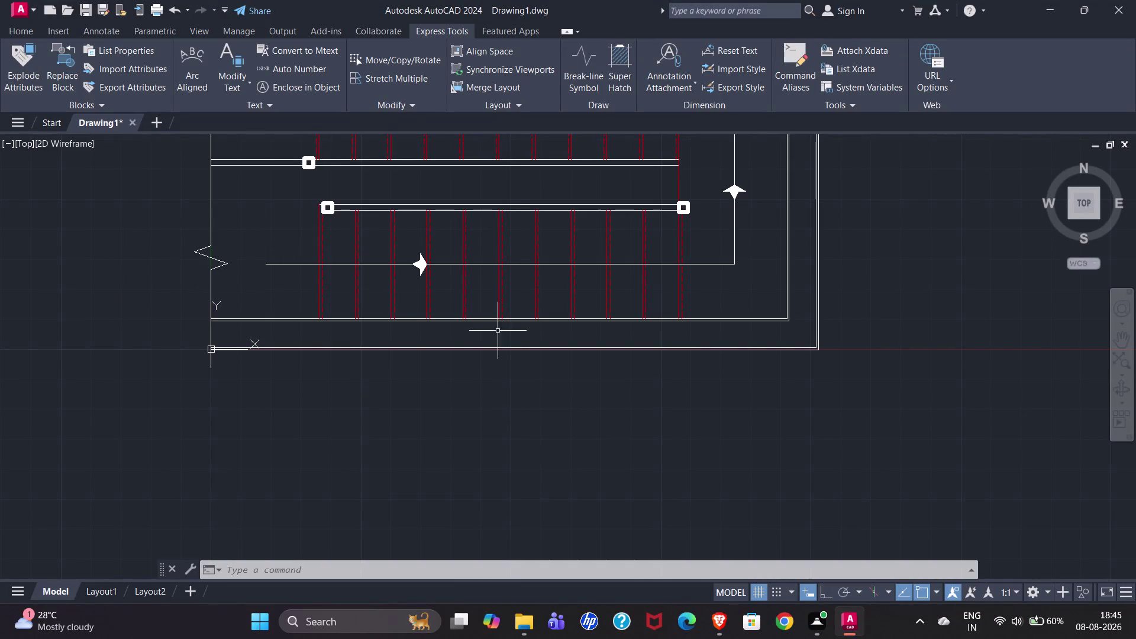
Fit the whole staircase plan in view on the Home tab and start a hatch.
scroll(down, 3)
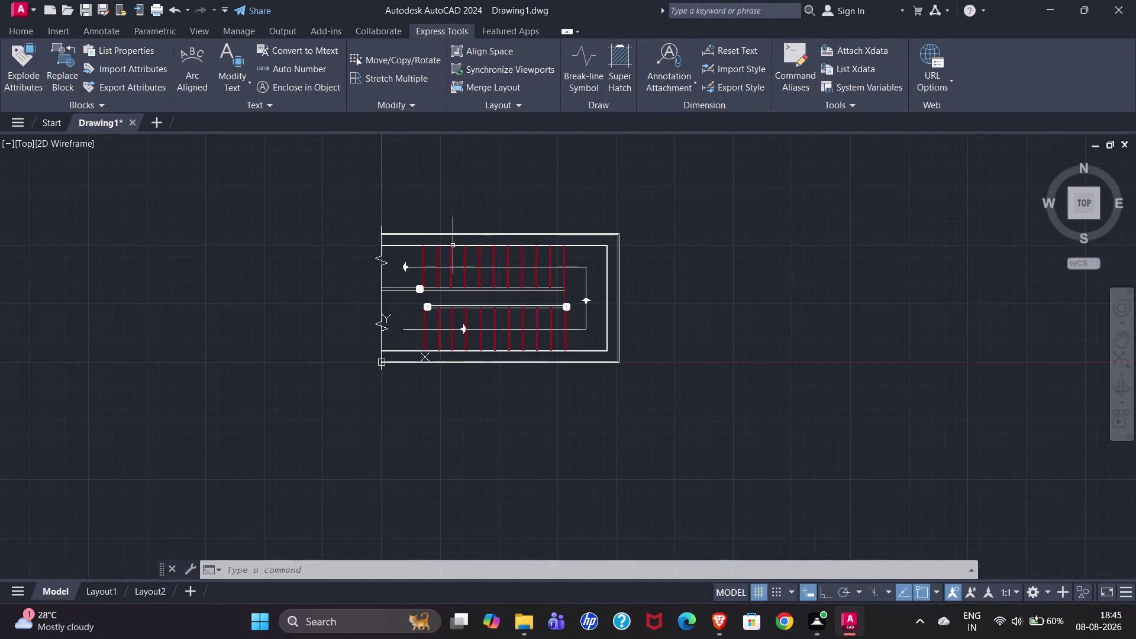
scroll(up, 3)
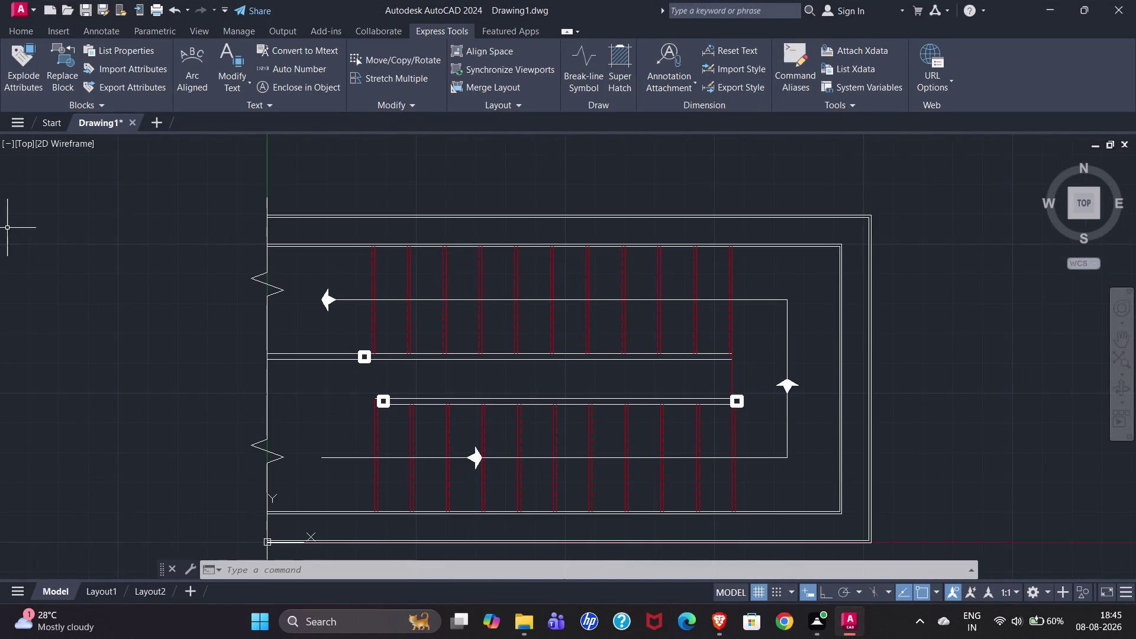
click(21, 34)
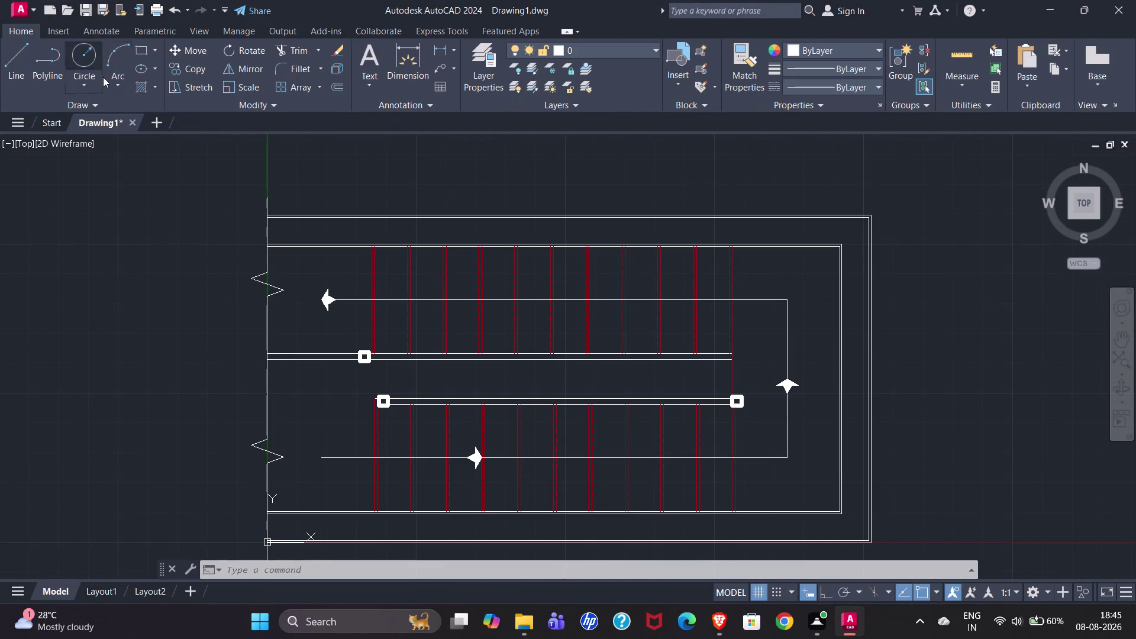
click(145, 88)
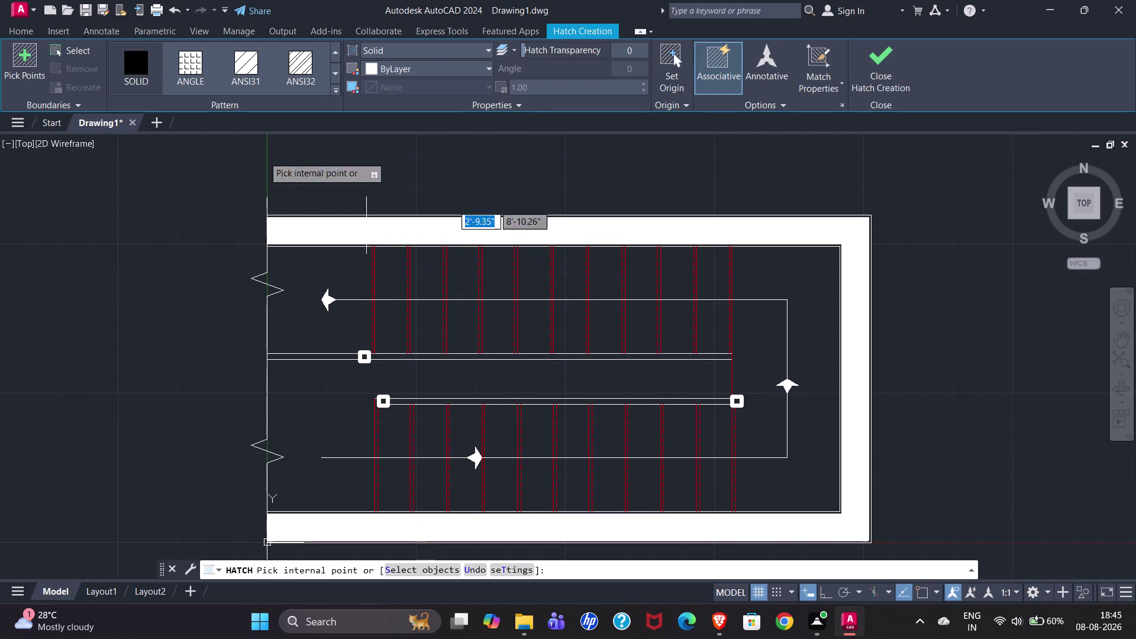
Hatch the outer wall band with the ANSI31 pattern at scale 0.5.
click(296, 85)
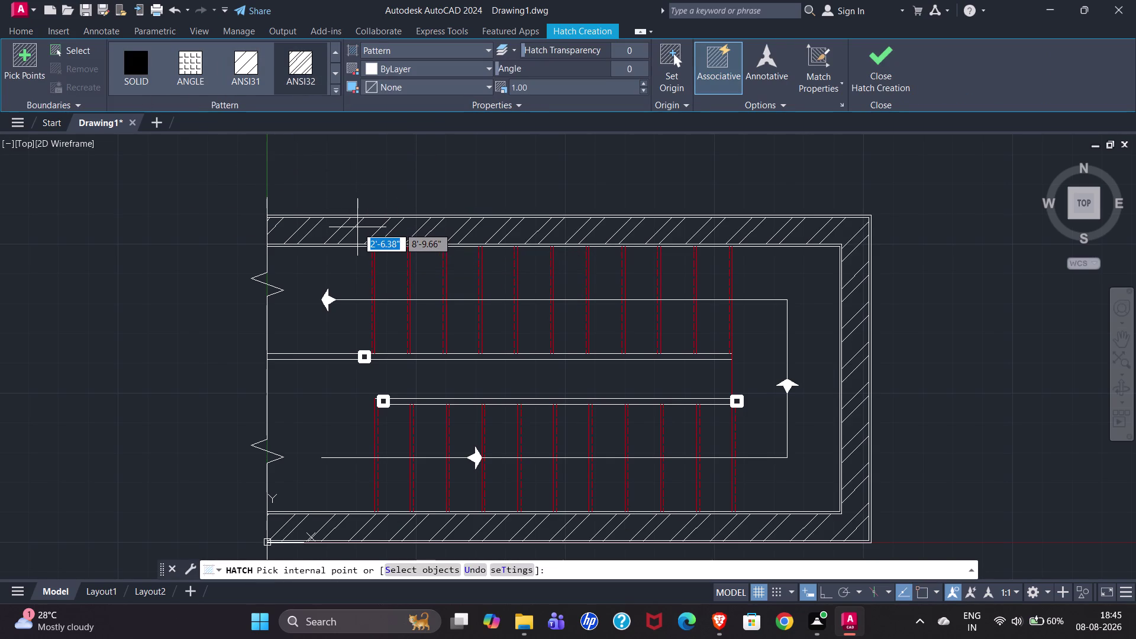
click(357, 228)
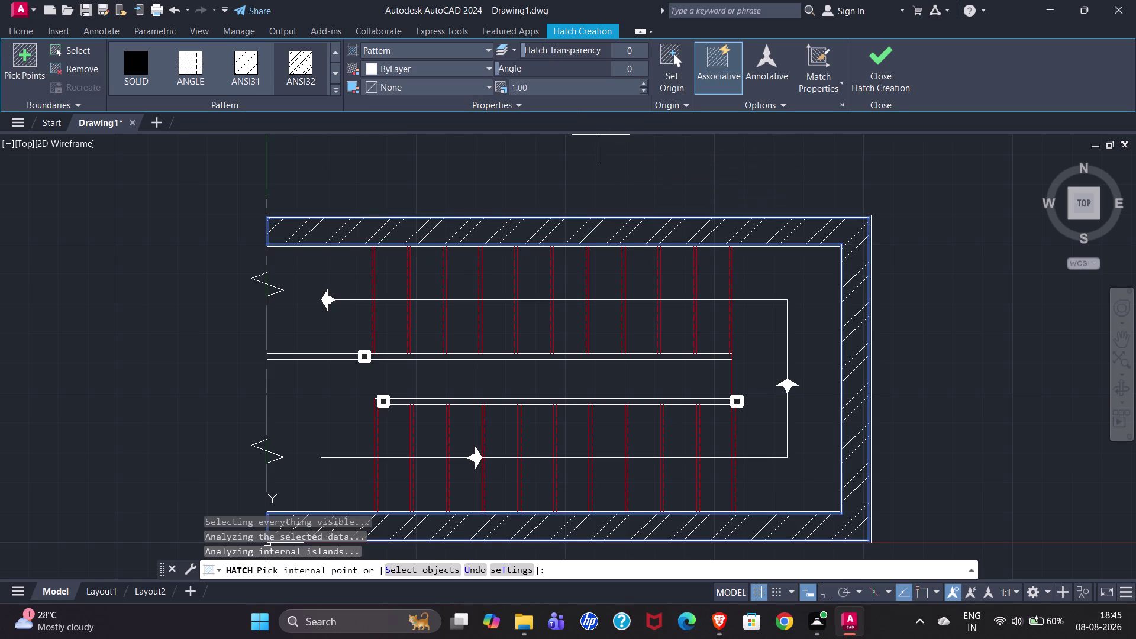
drag(554, 90, 510, 93)
text(0.5)
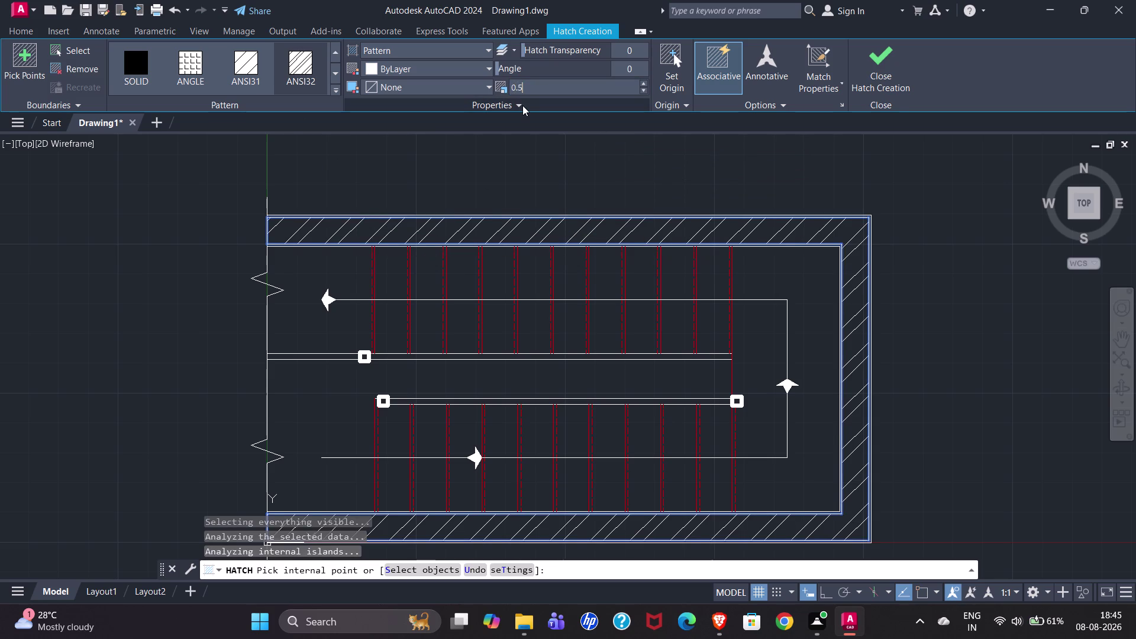
key(Return)
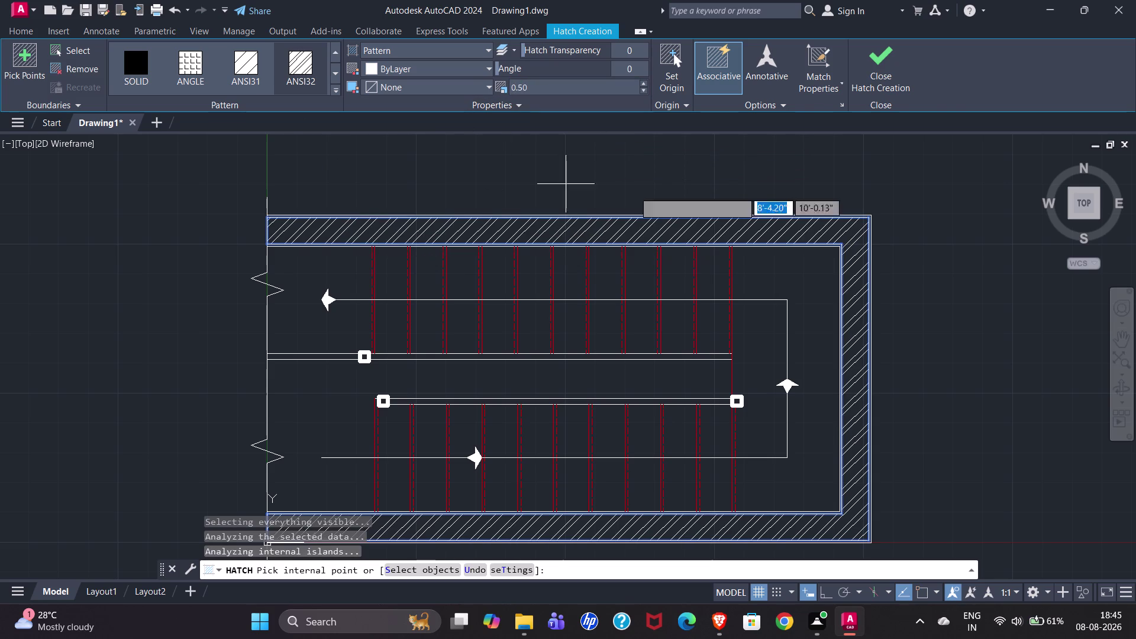
click(882, 75)
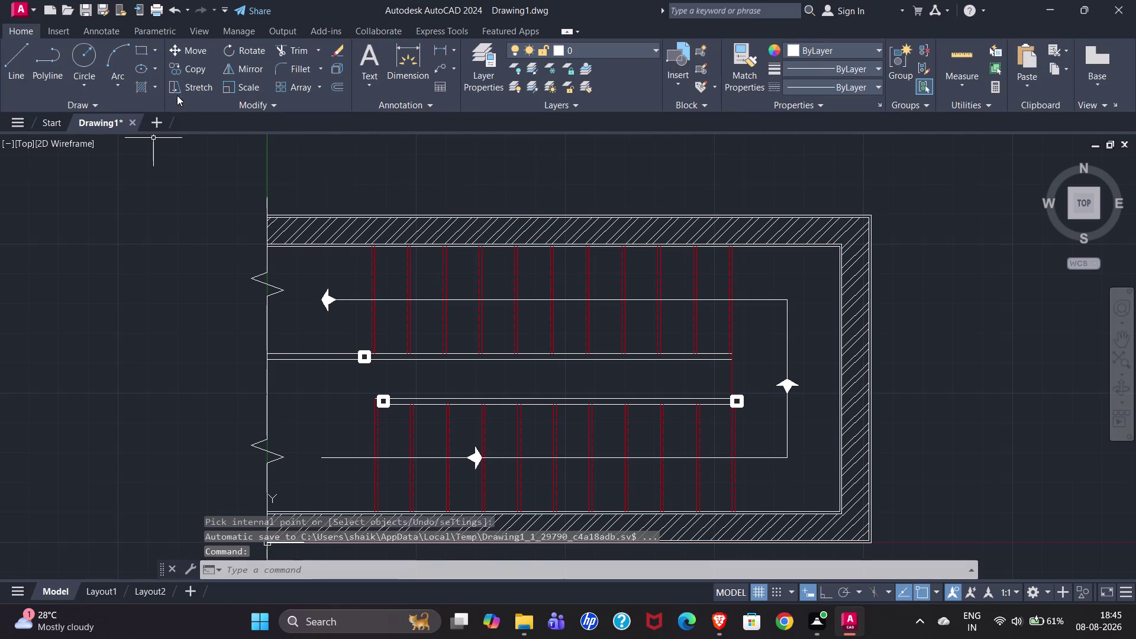
Try a gallery-pattern hatch inside the plan, which fails with a no-closed-boundary error.
click(138, 88)
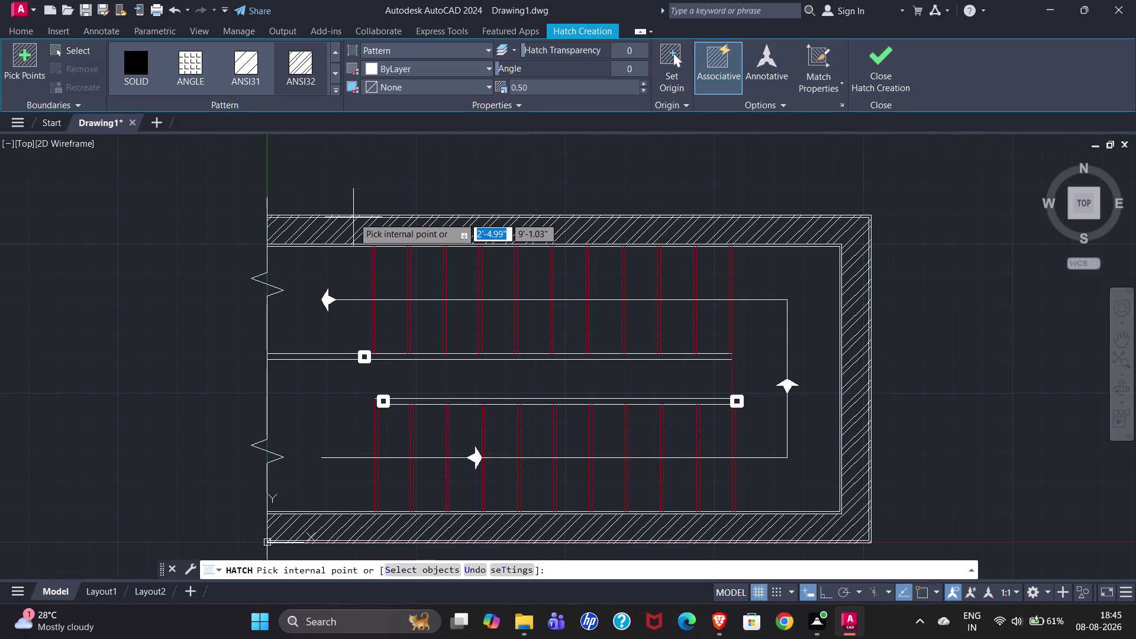
click(336, 94)
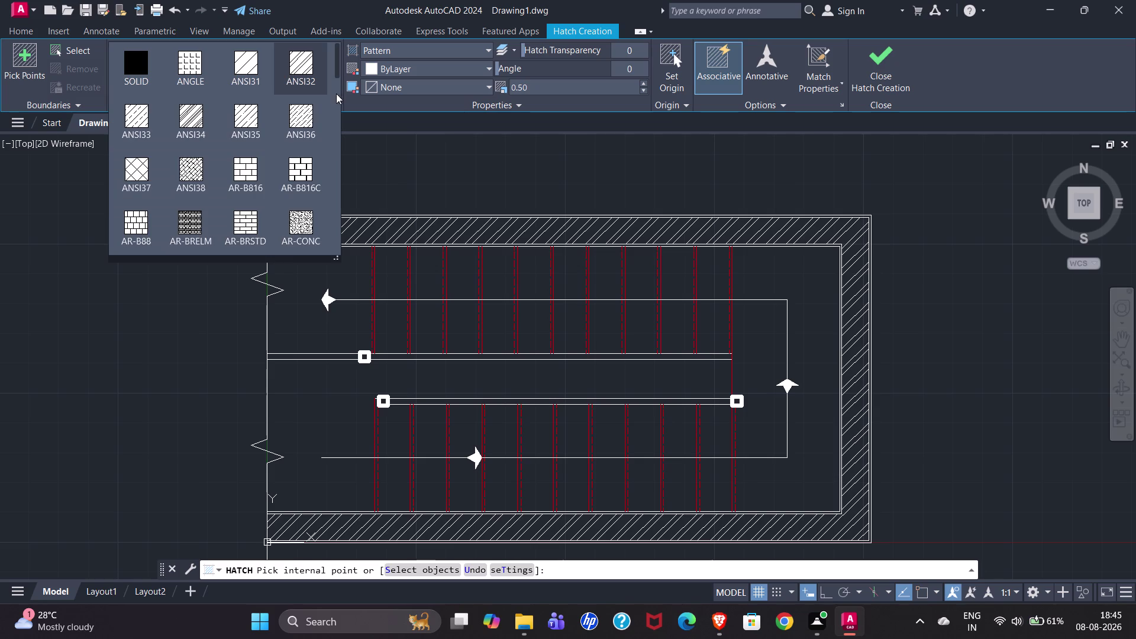
click(306, 217)
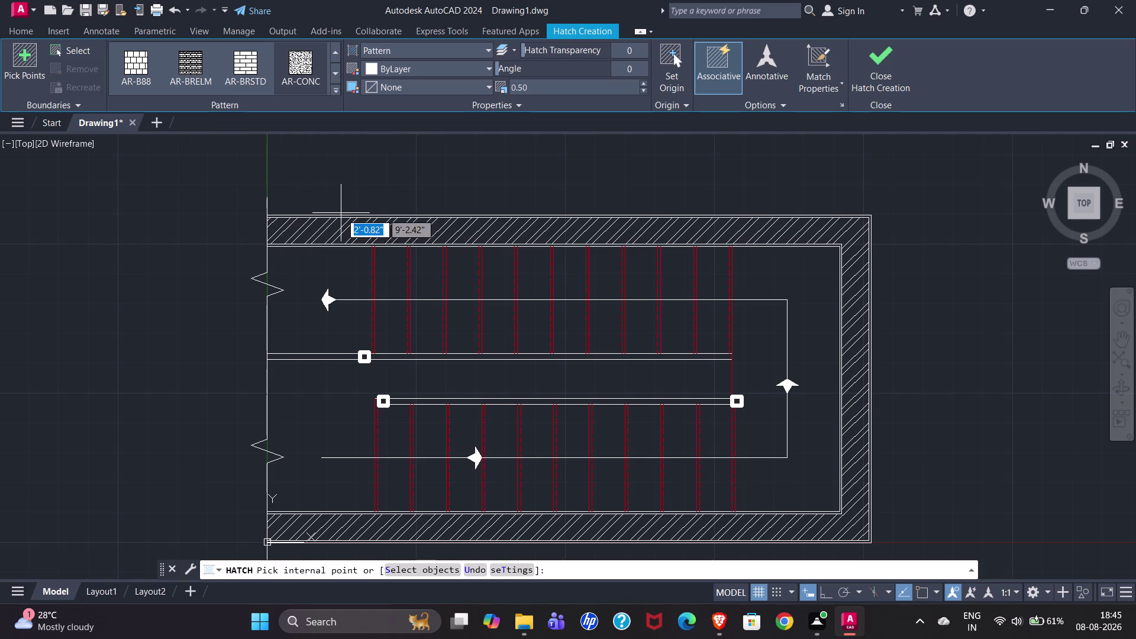
scroll(up, 3)
click(337, 214)
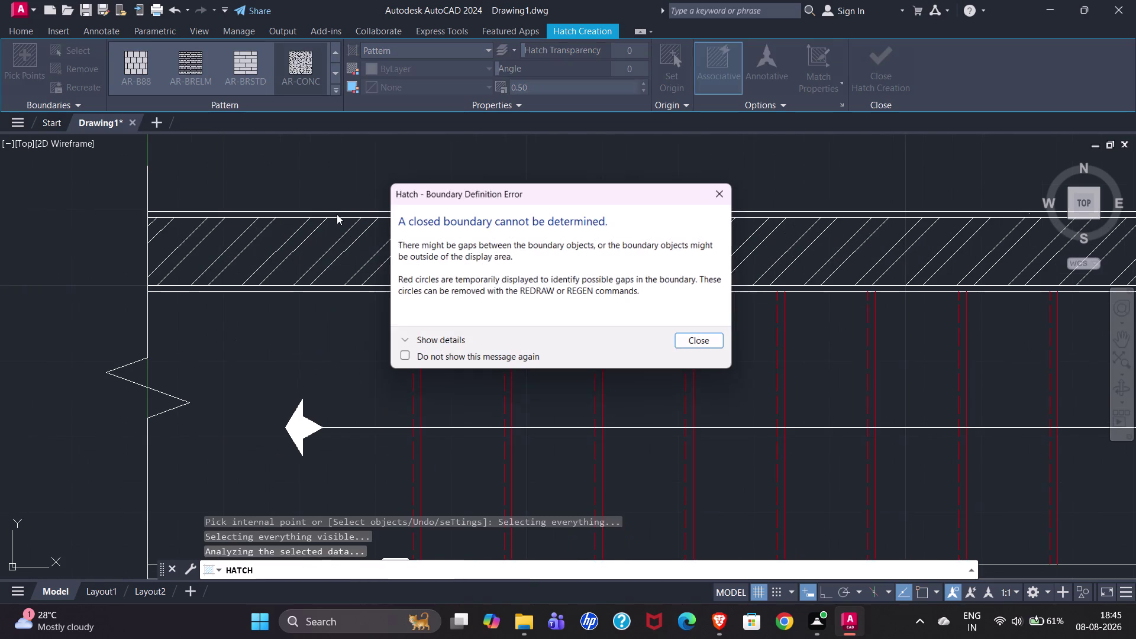
Dismiss the boundary error, zoom in, and pick inside the narrow inner wall gap.
click(686, 342)
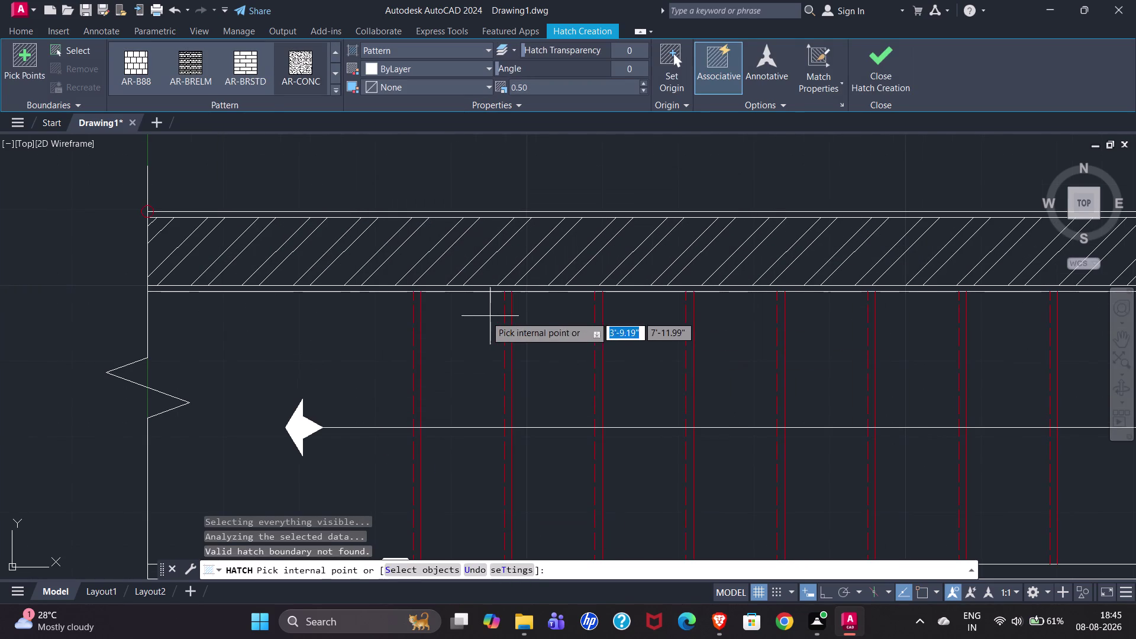
scroll(down, 3)
scroll(down, 3)
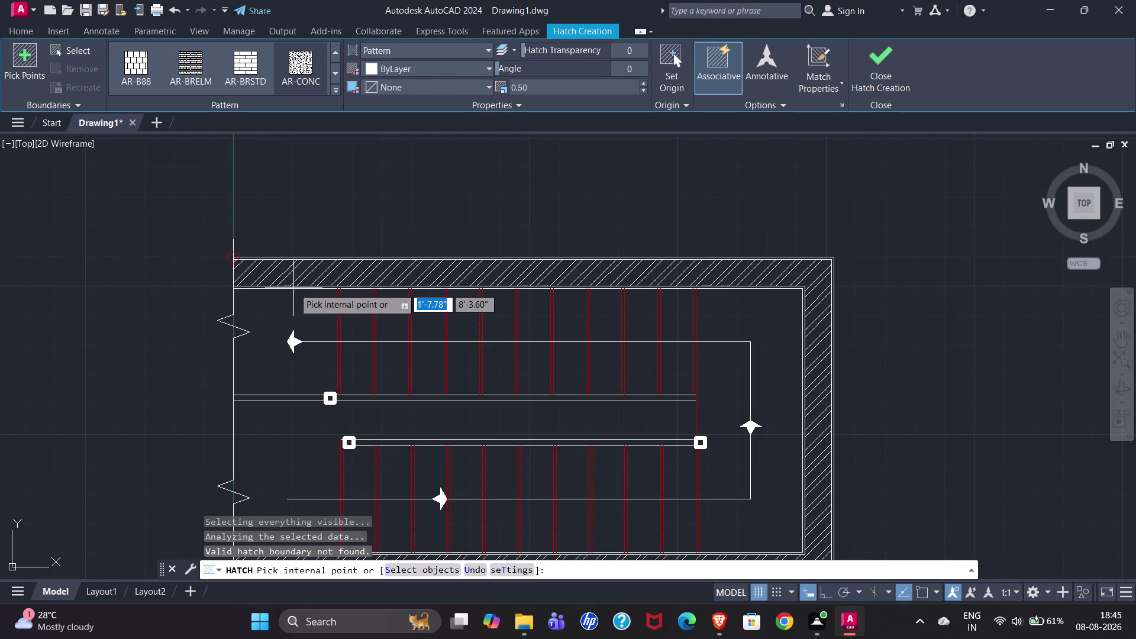
scroll(up, 3)
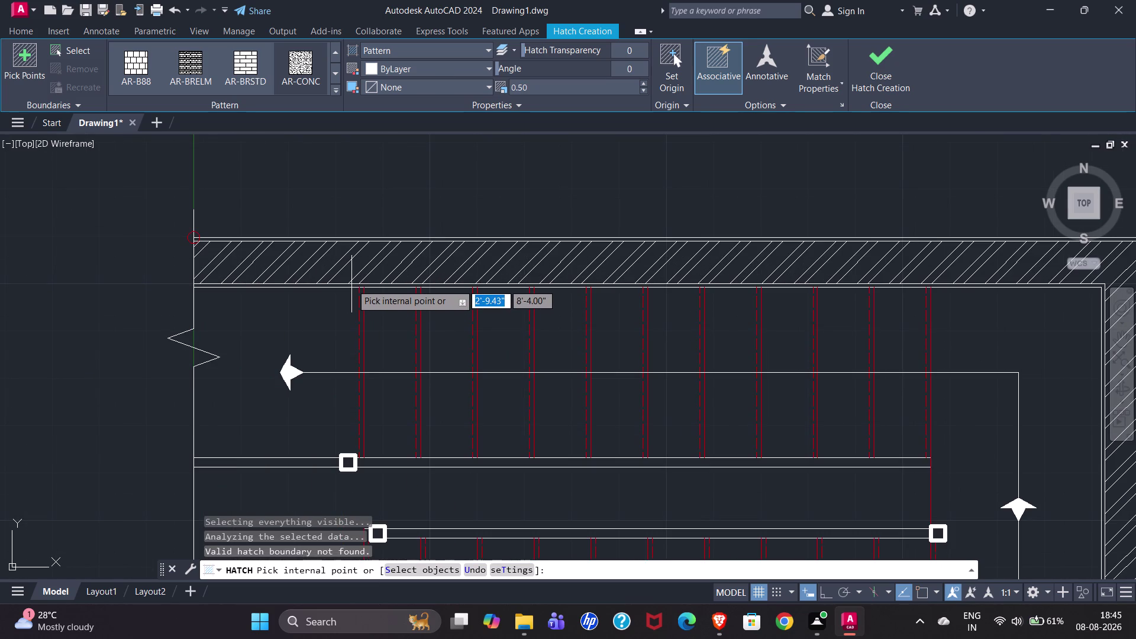
scroll(down, 3)
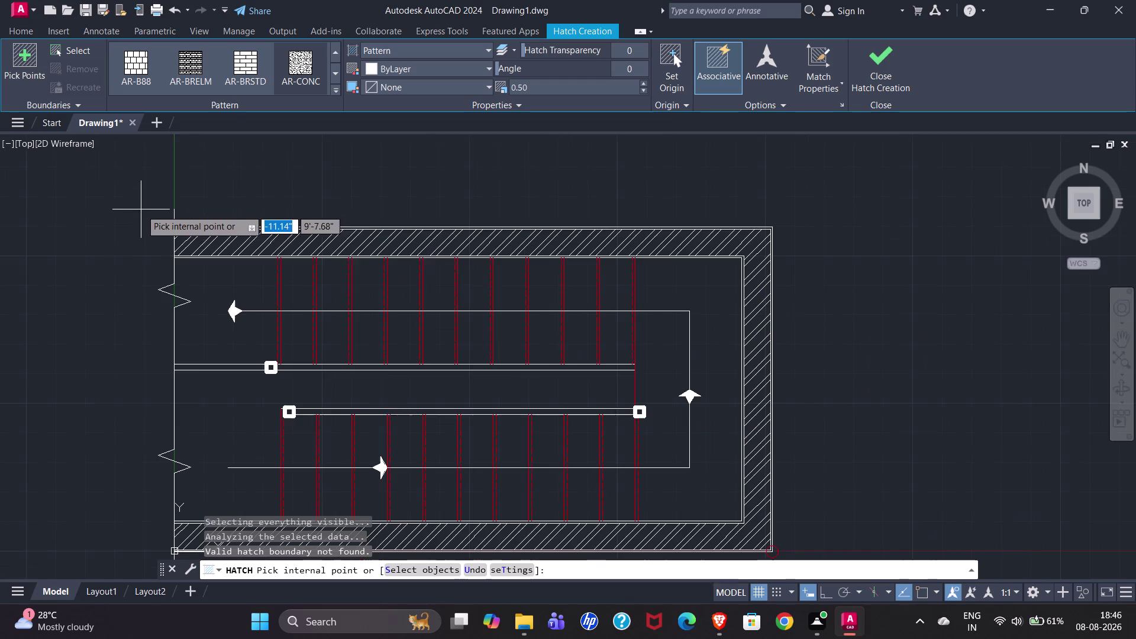
scroll(up, 3)
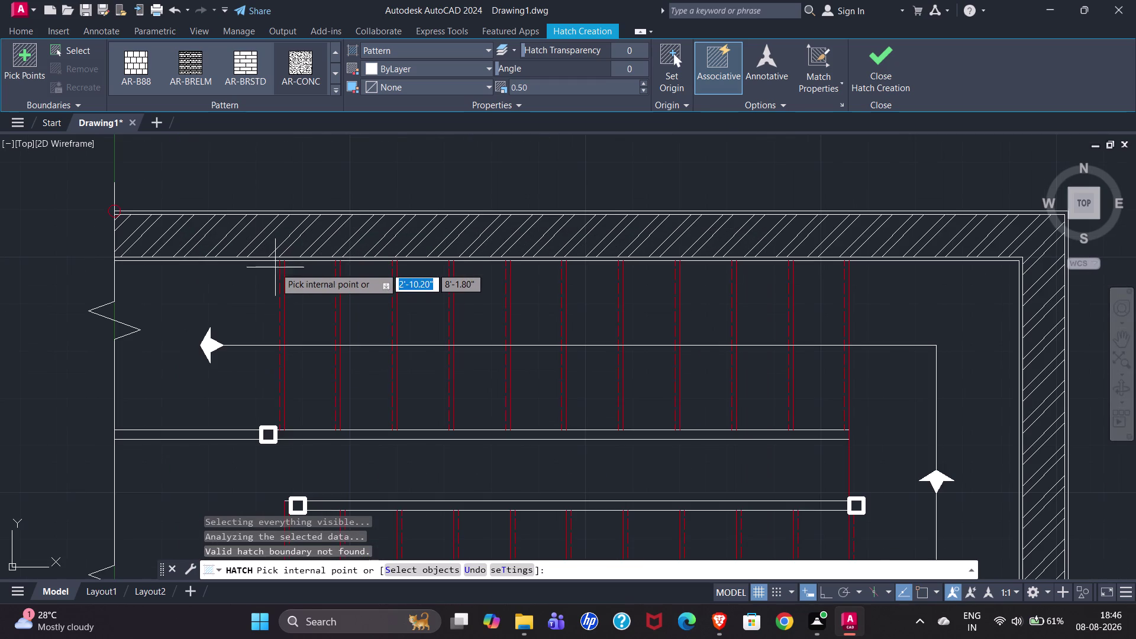
click(315, 259)
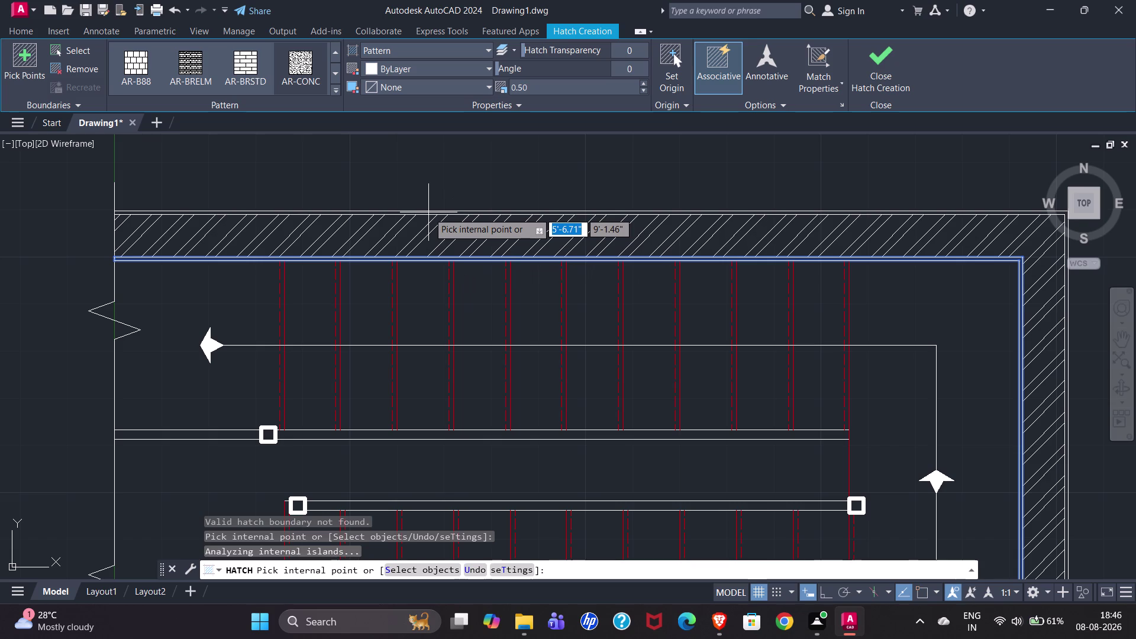
Set the inner band hatch pattern scale to 0.02.
click(429, 212)
scroll(down, 3)
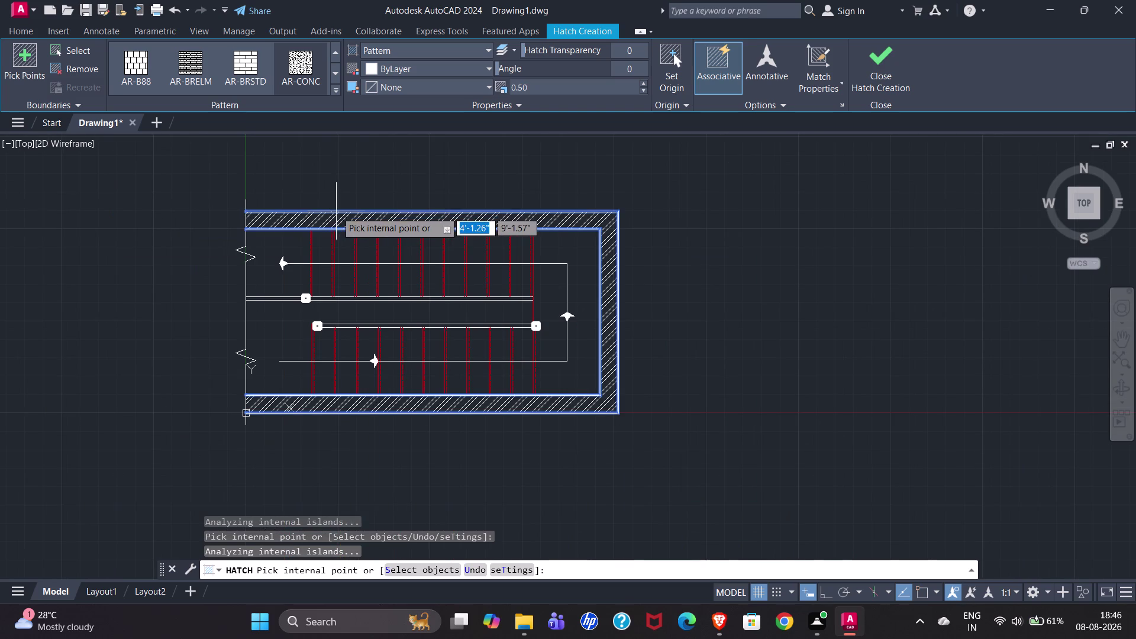
drag(548, 83, 501, 91)
text(0.0)
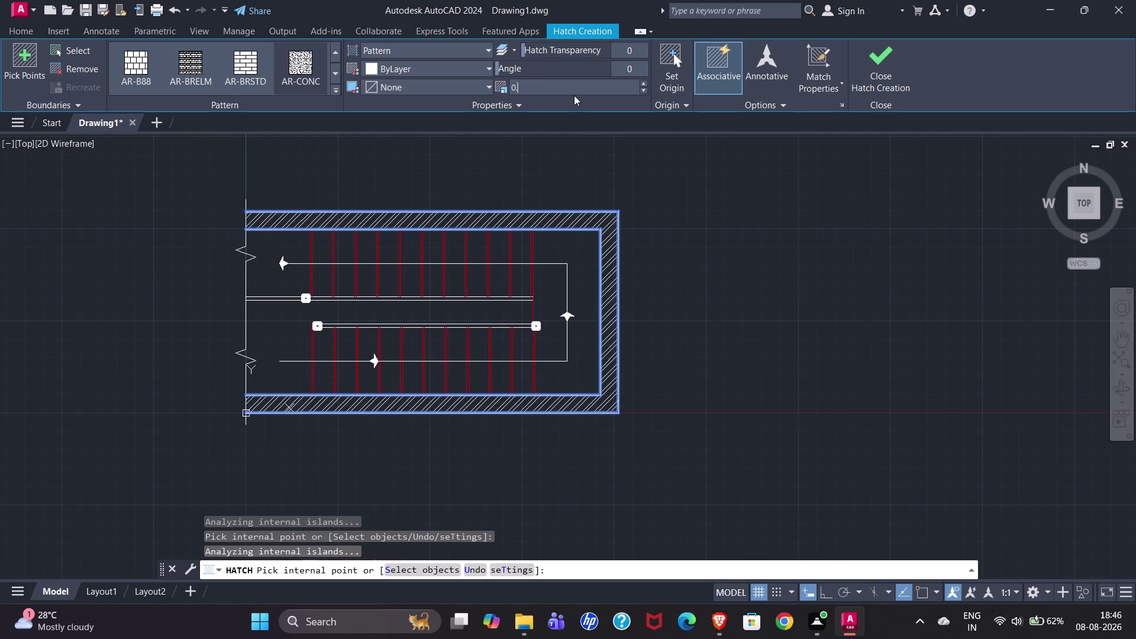
text(2)
key(Return)
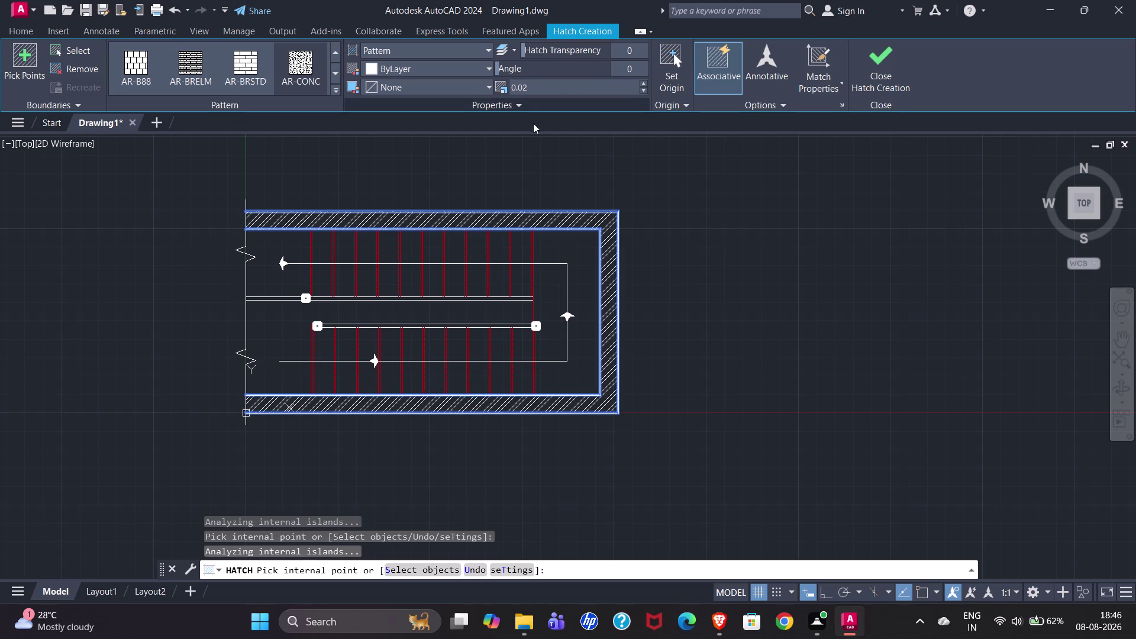
Refine the inner band hatch scale to 0.01 and finish the hatch.
scroll(up, 3)
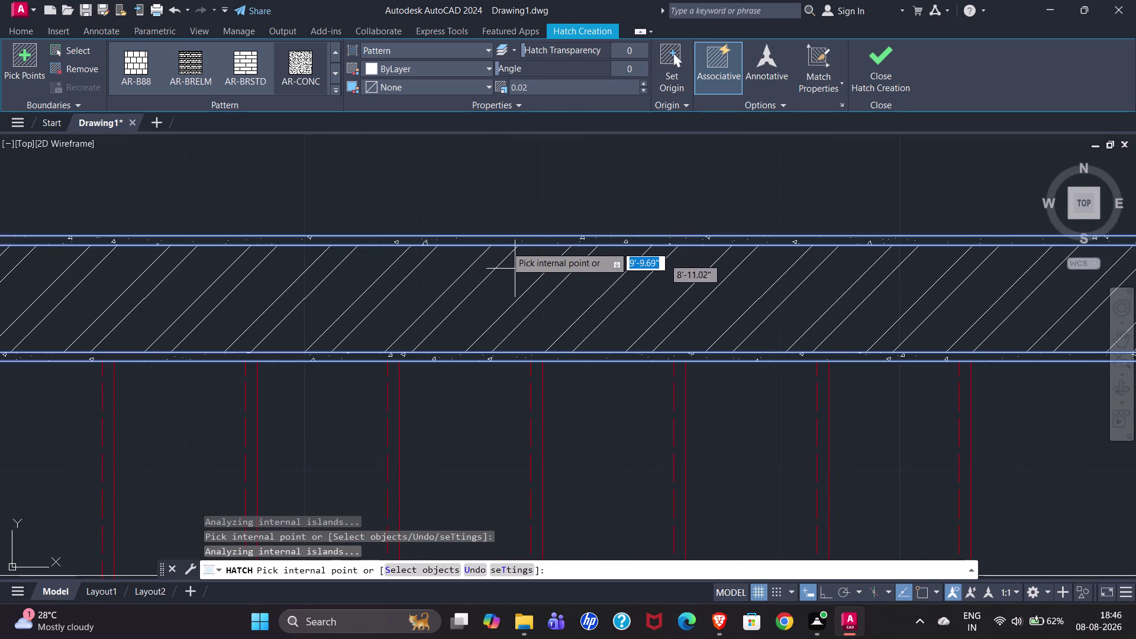
scroll(down, 3)
scroll(down, 3)
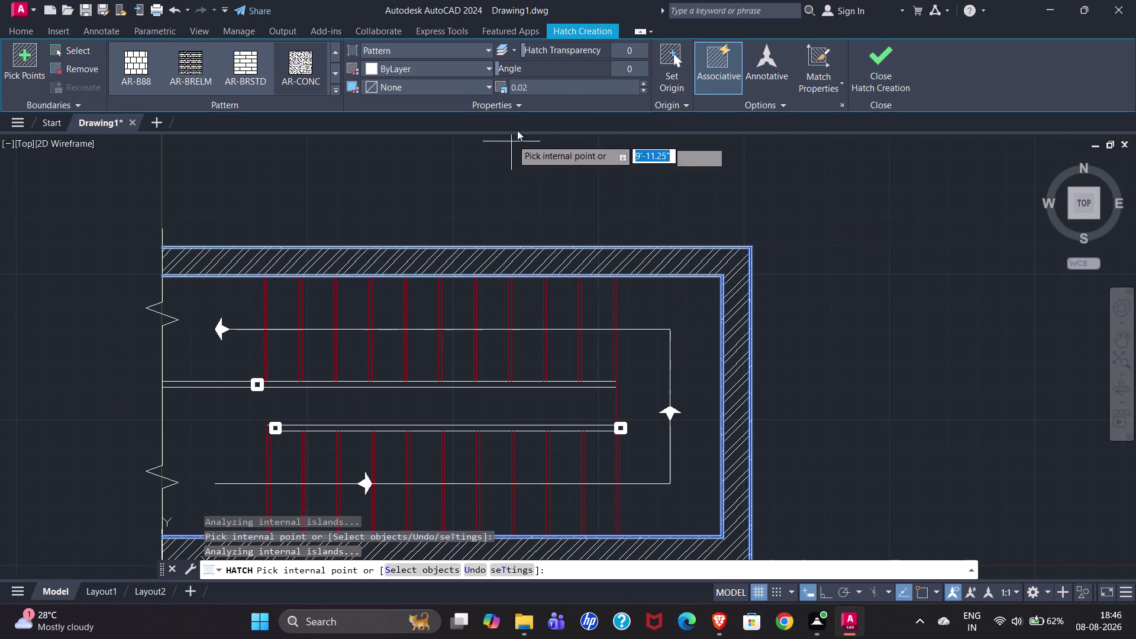
drag(541, 83, 502, 93)
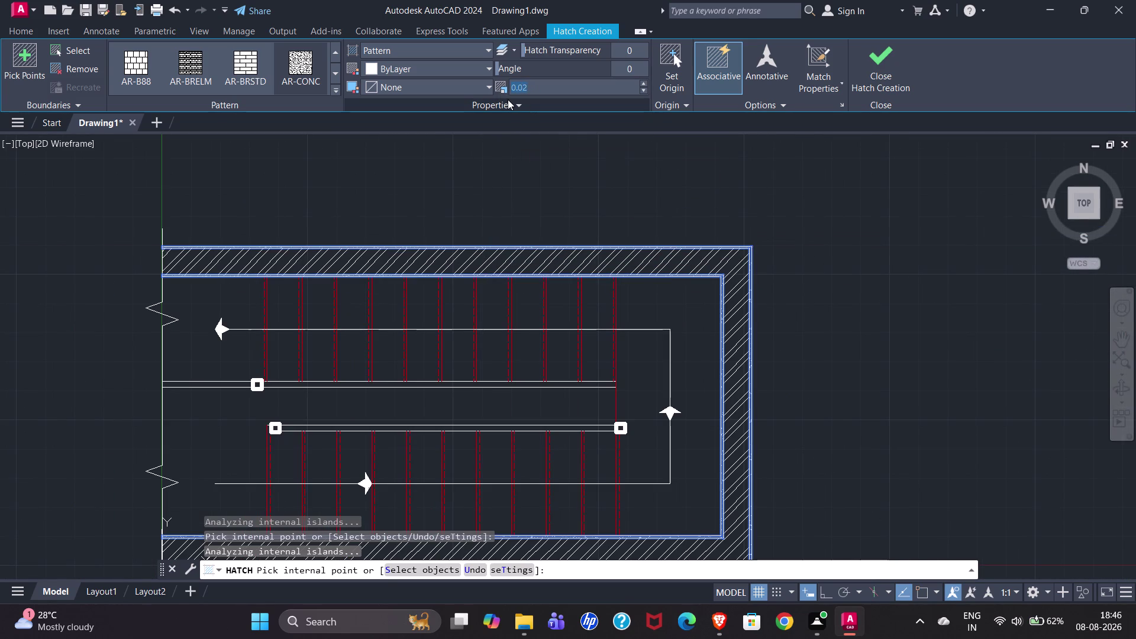
text(0.)
text(01)
key(Return)
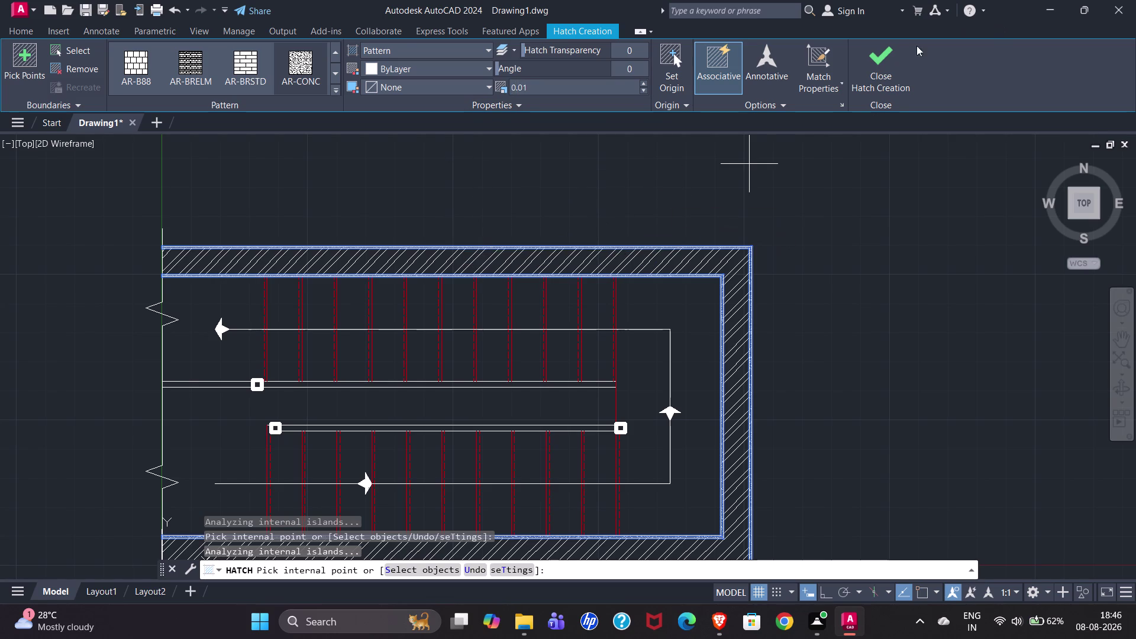
click(866, 80)
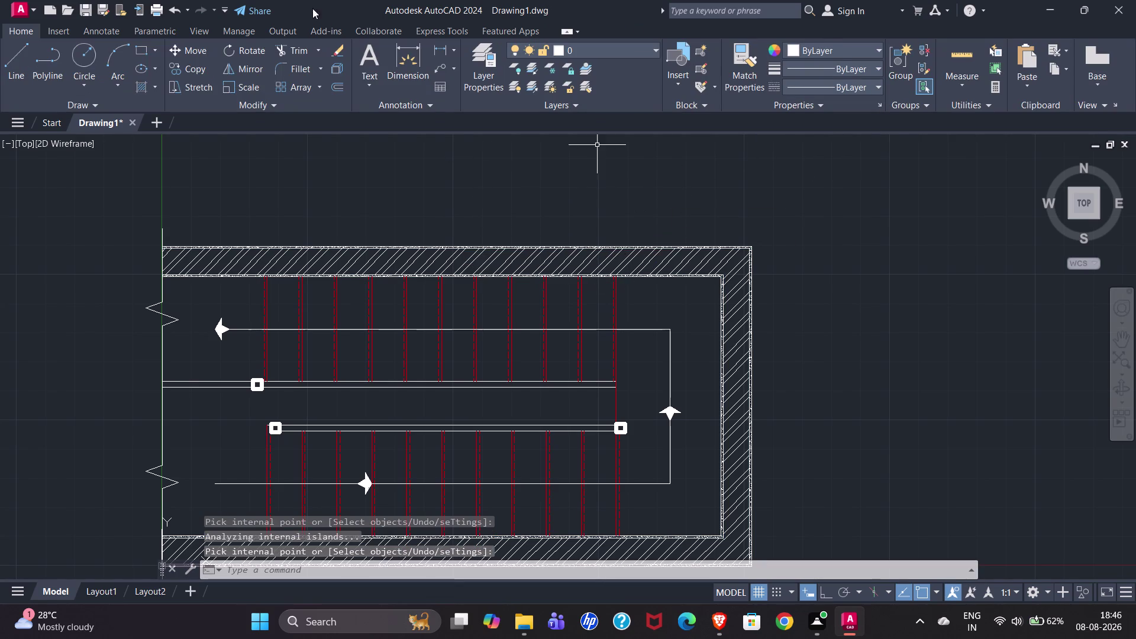
scroll(down, 3)
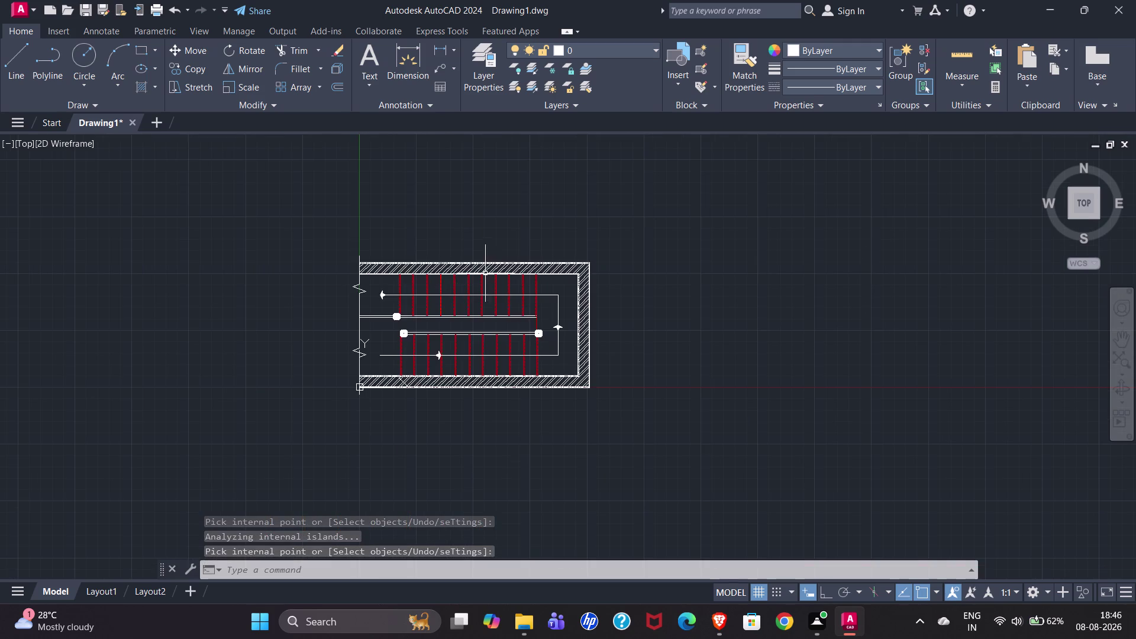
scroll(up, 3)
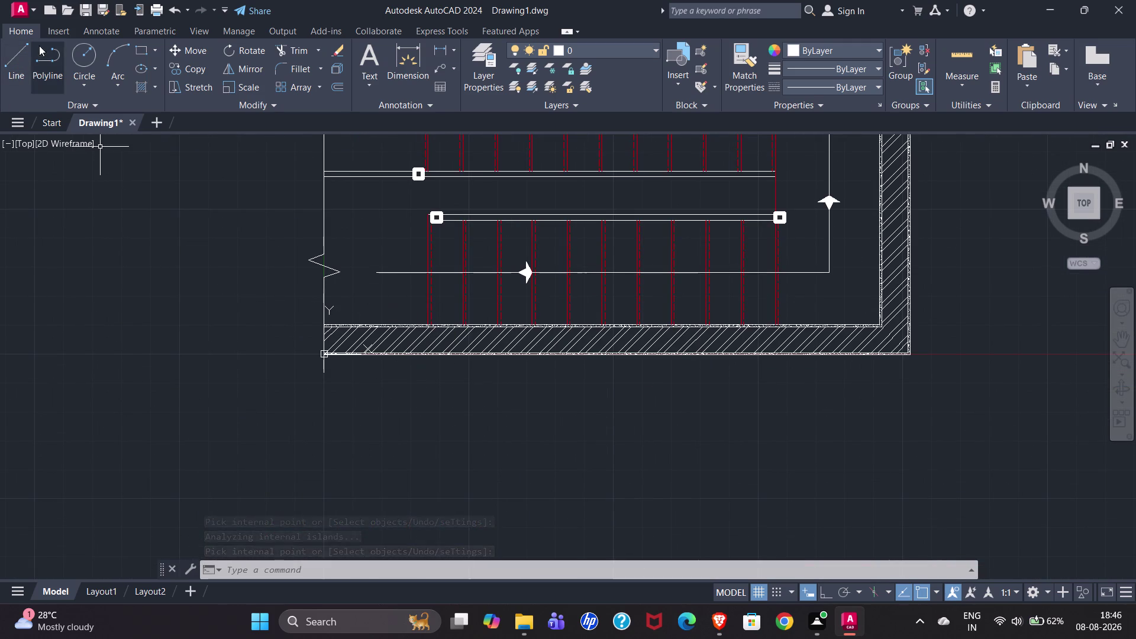
click(104, 26)
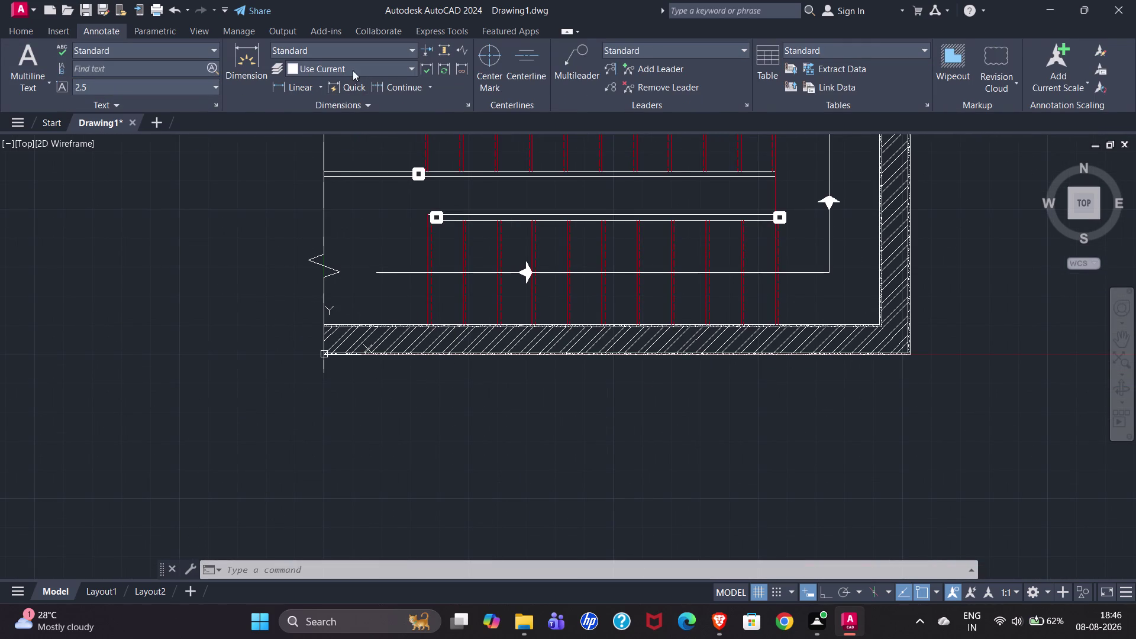
click(25, 63)
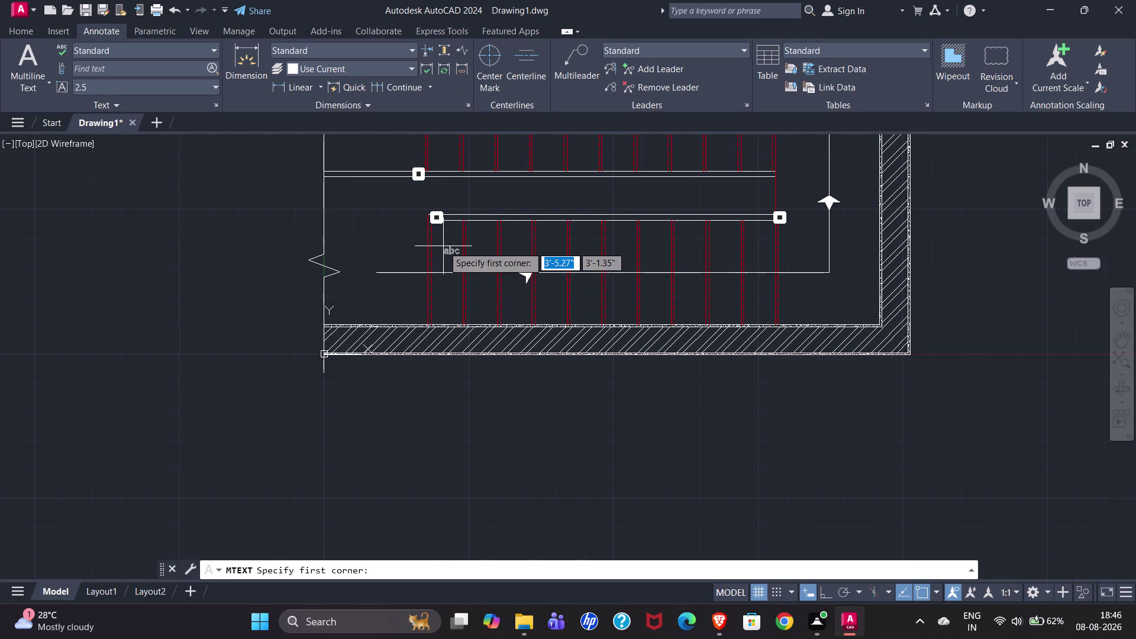
Write multiline text '1' in a box beside the first step line.
scroll(up, 3)
click(430, 267)
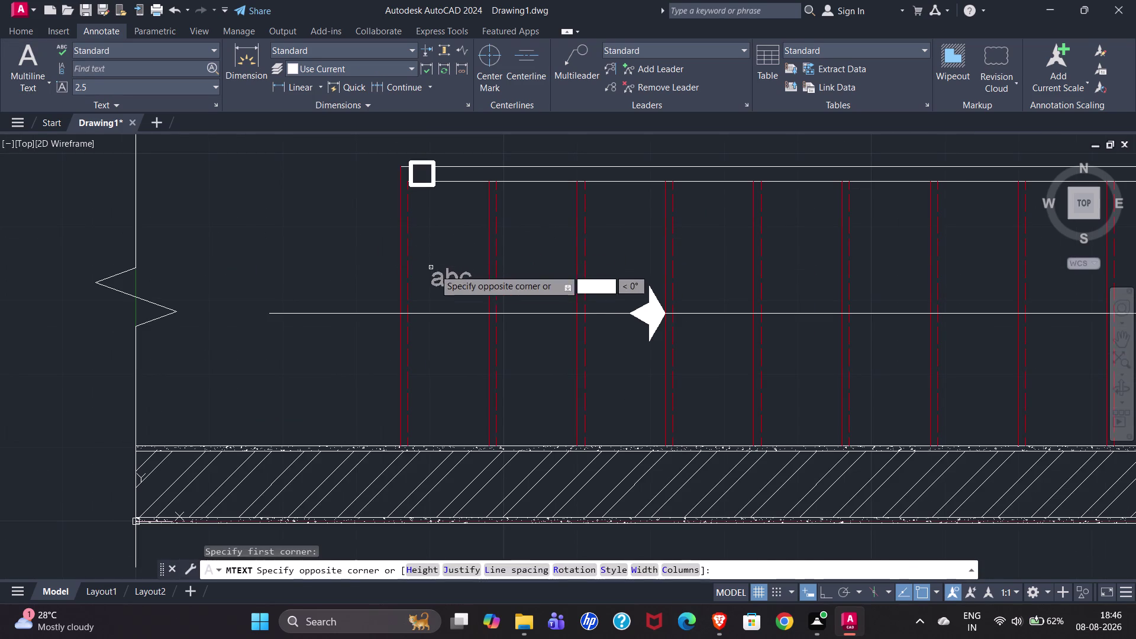
click(466, 303)
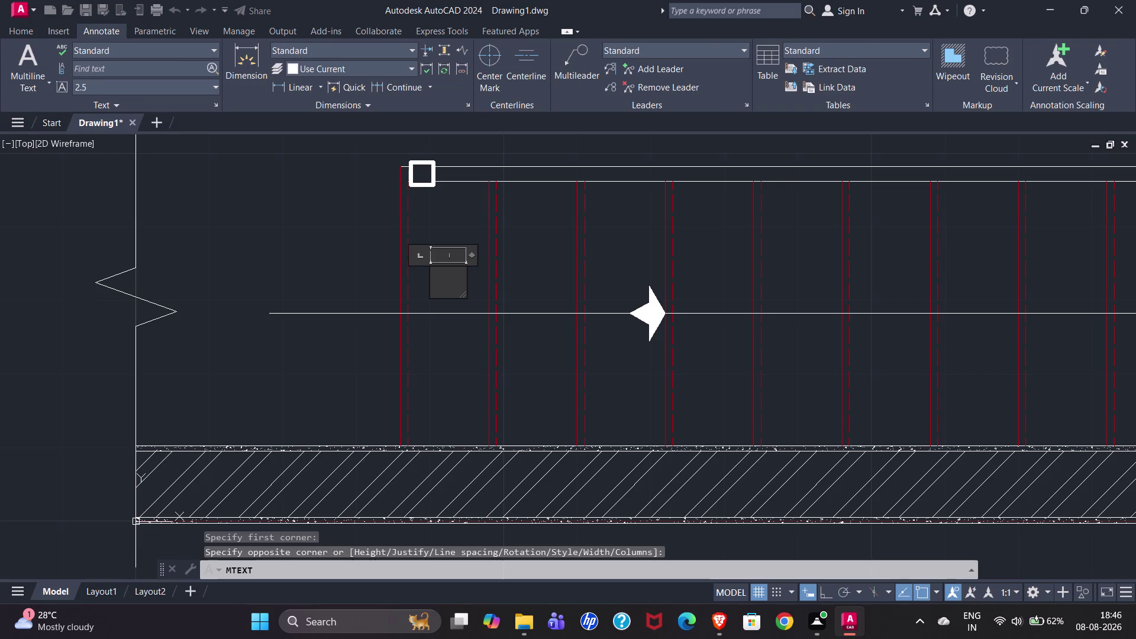
key(1)
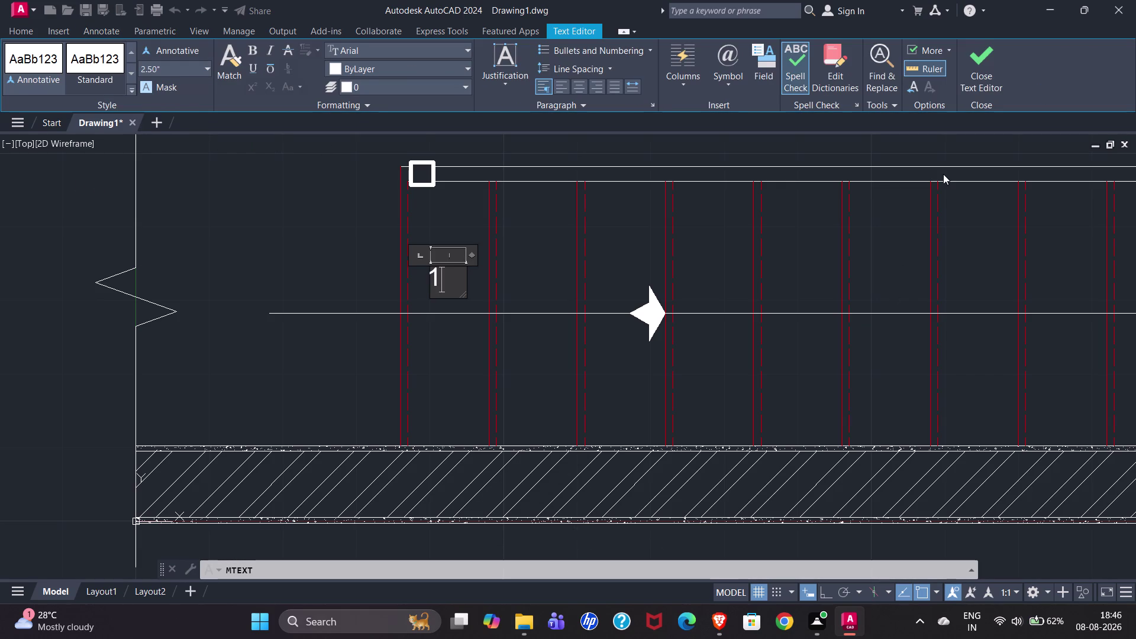
click(986, 64)
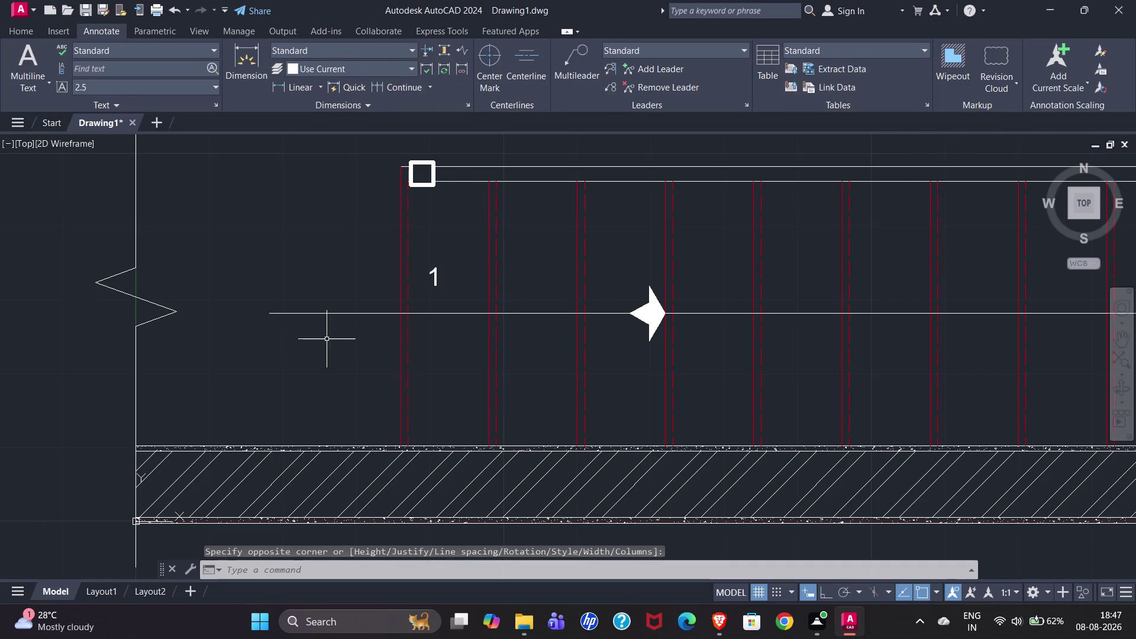
click(433, 274)
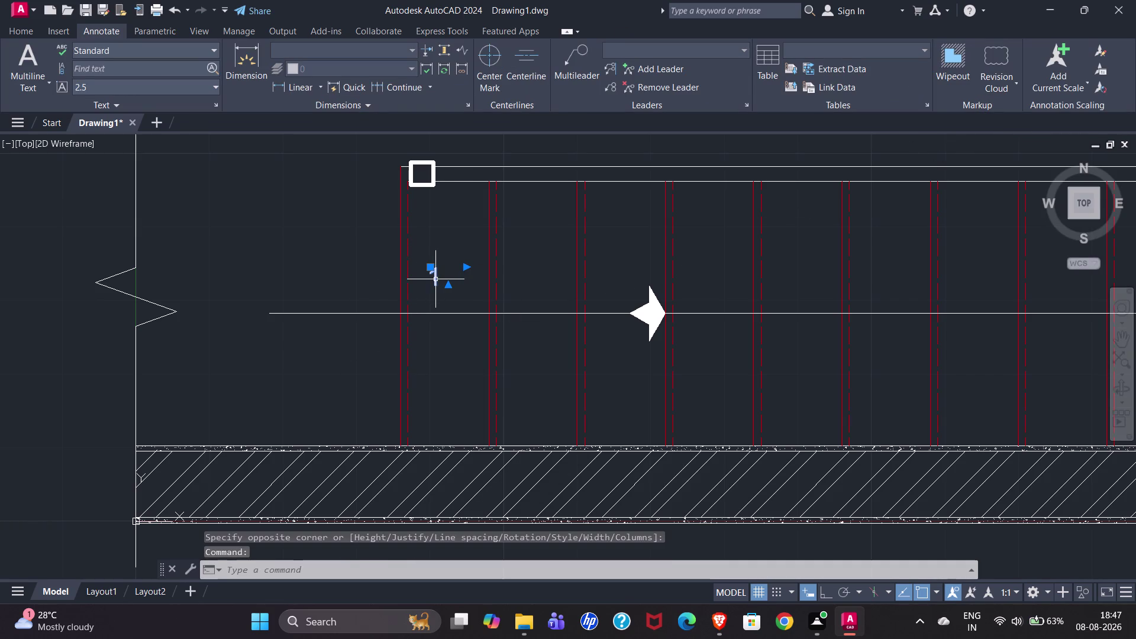
Move the step number 1 to the M2P midpoint between the two step lines.
key(m)
key(Return)
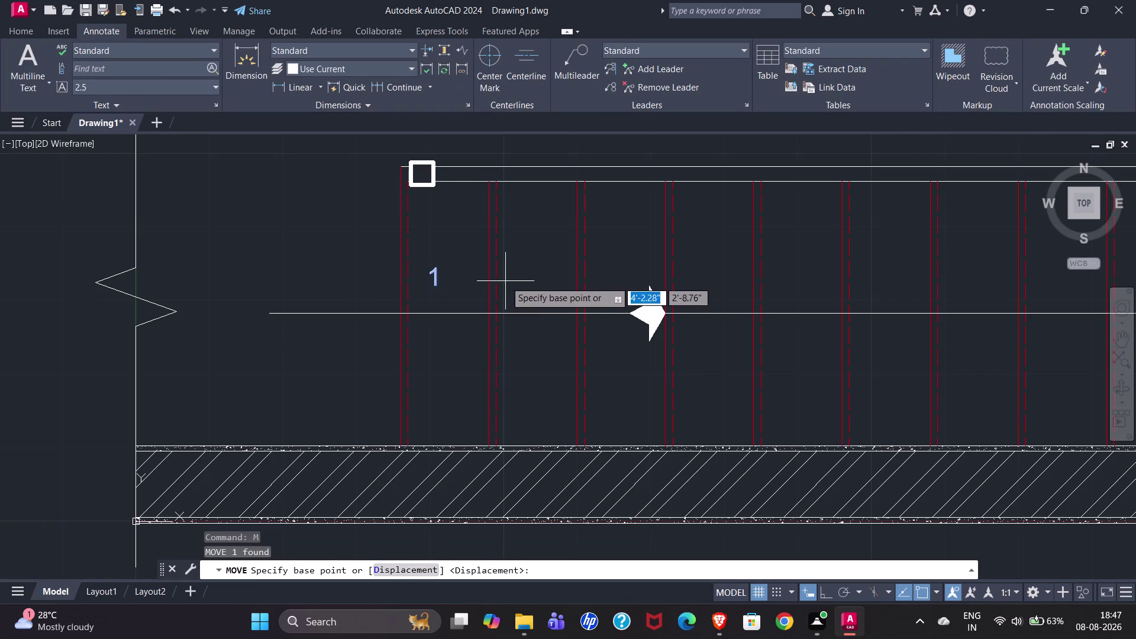
text(M)
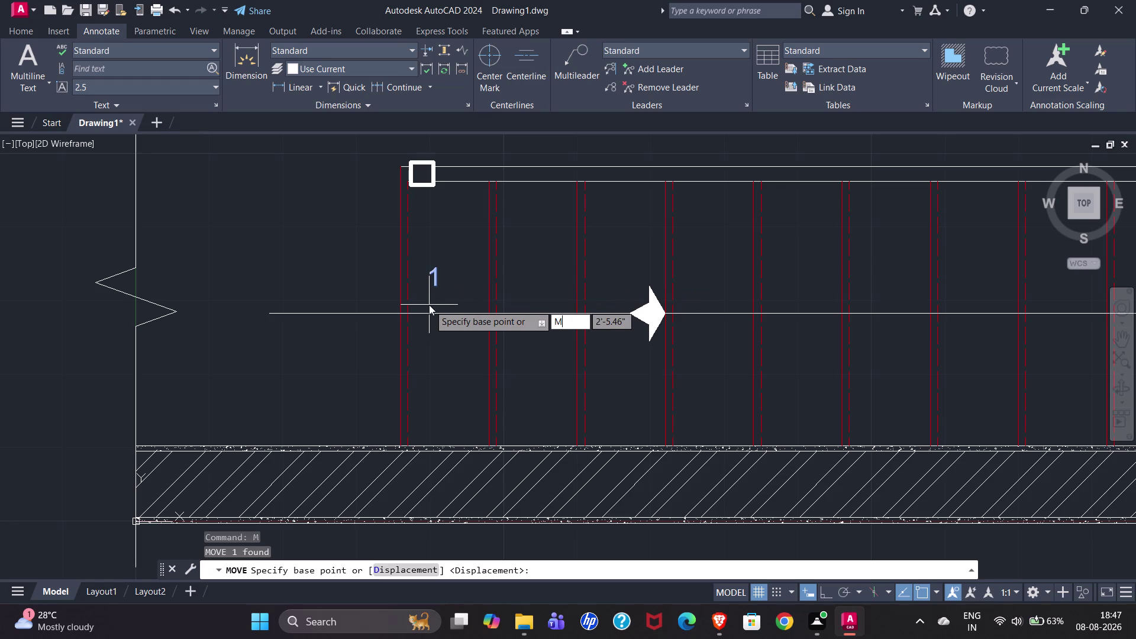
text(2)
key(p)
key(Return)
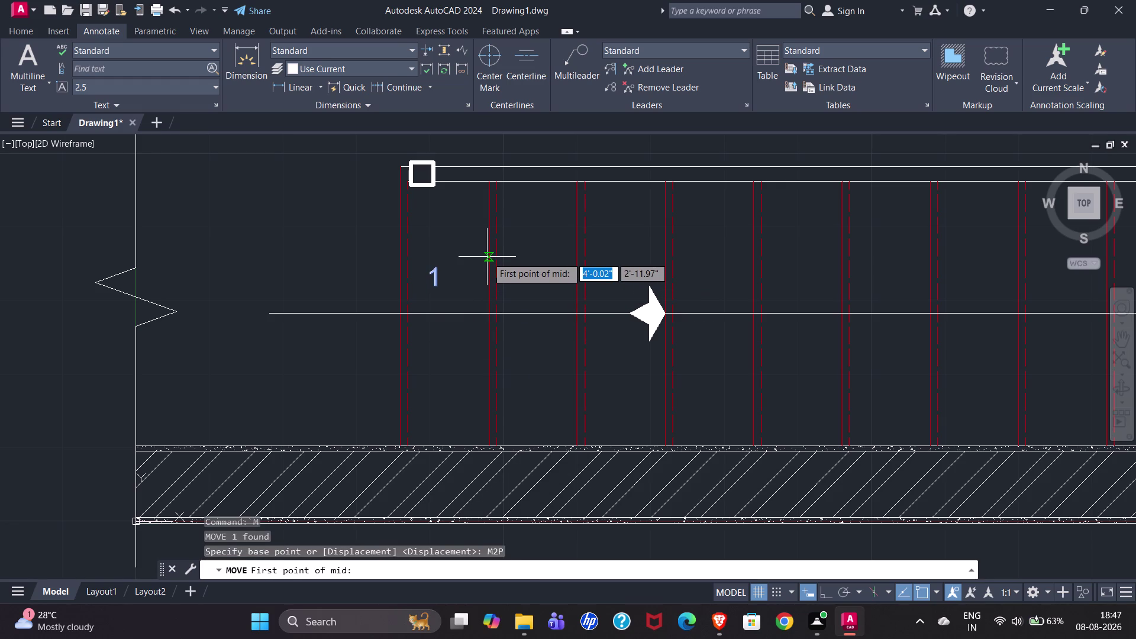
click(487, 257)
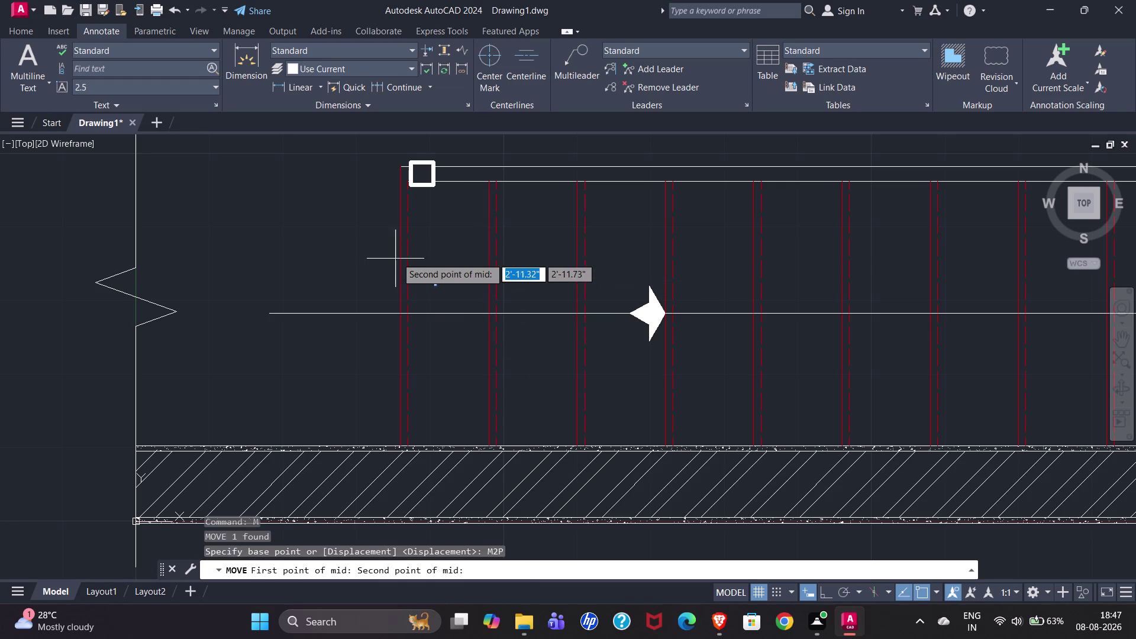
click(398, 256)
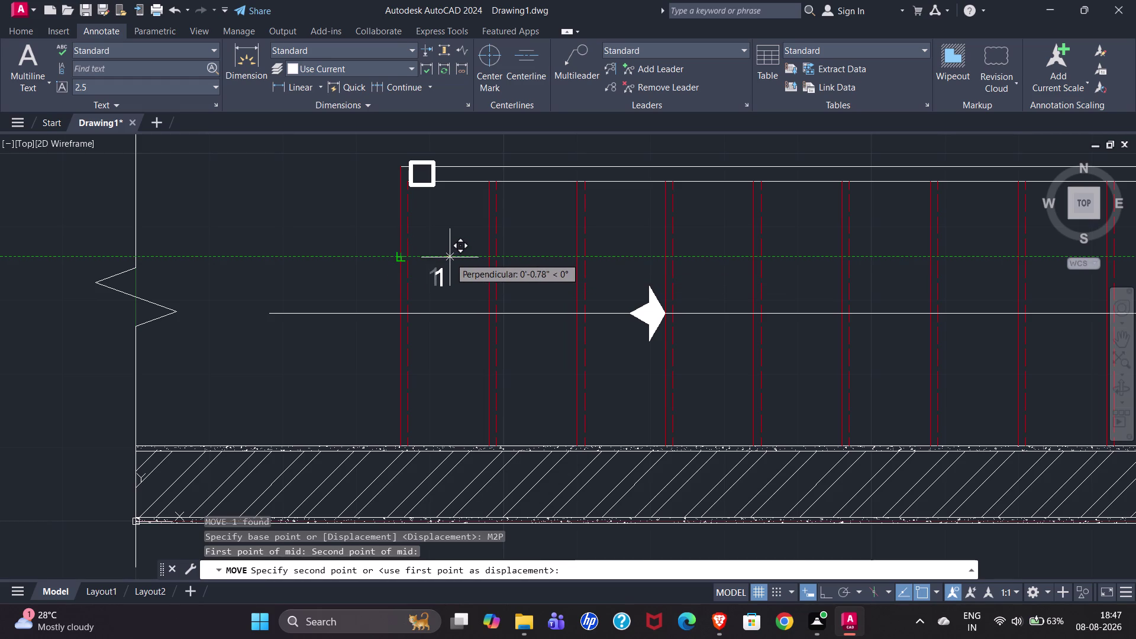
click(447, 257)
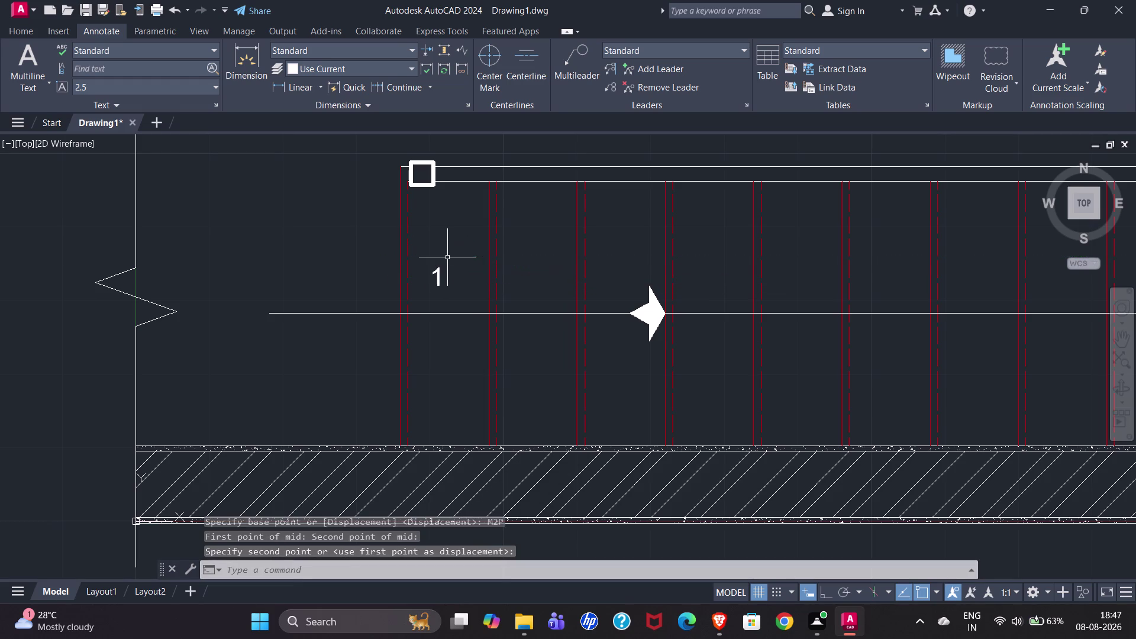
Grip-reposition the number 1 with M2P between the step lines, then cancel.
click(436, 273)
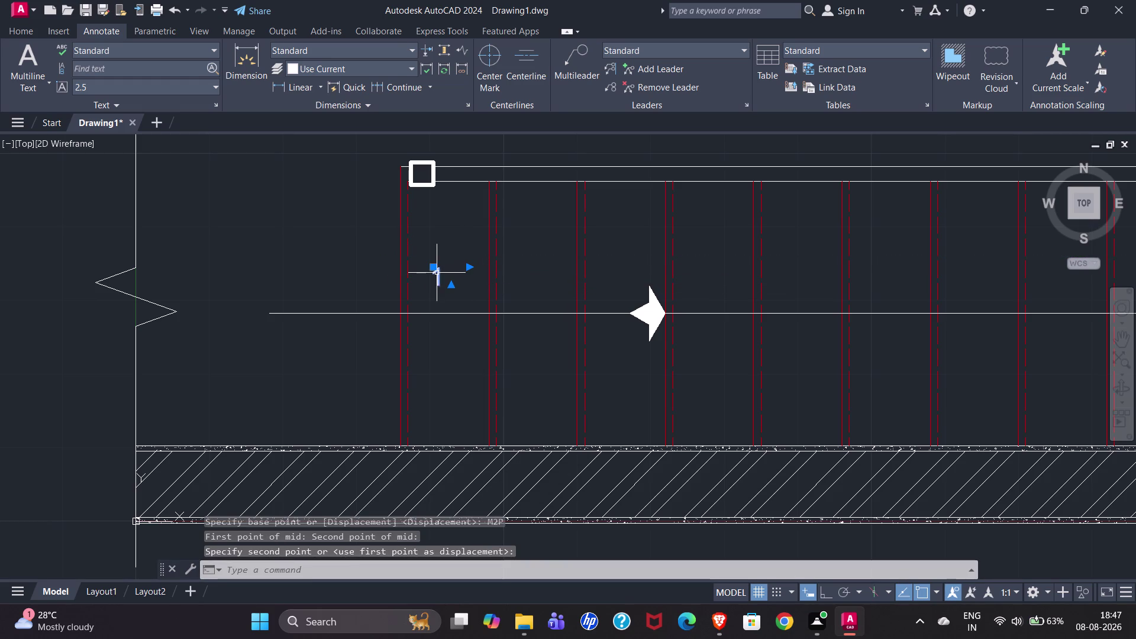
click(433, 266)
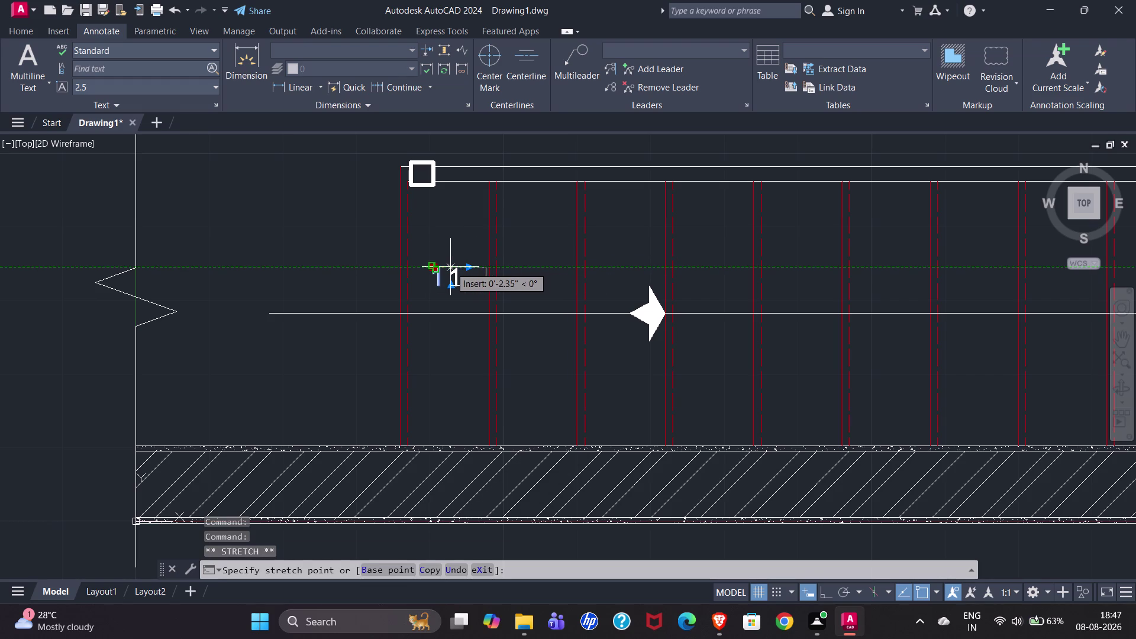
key(m)
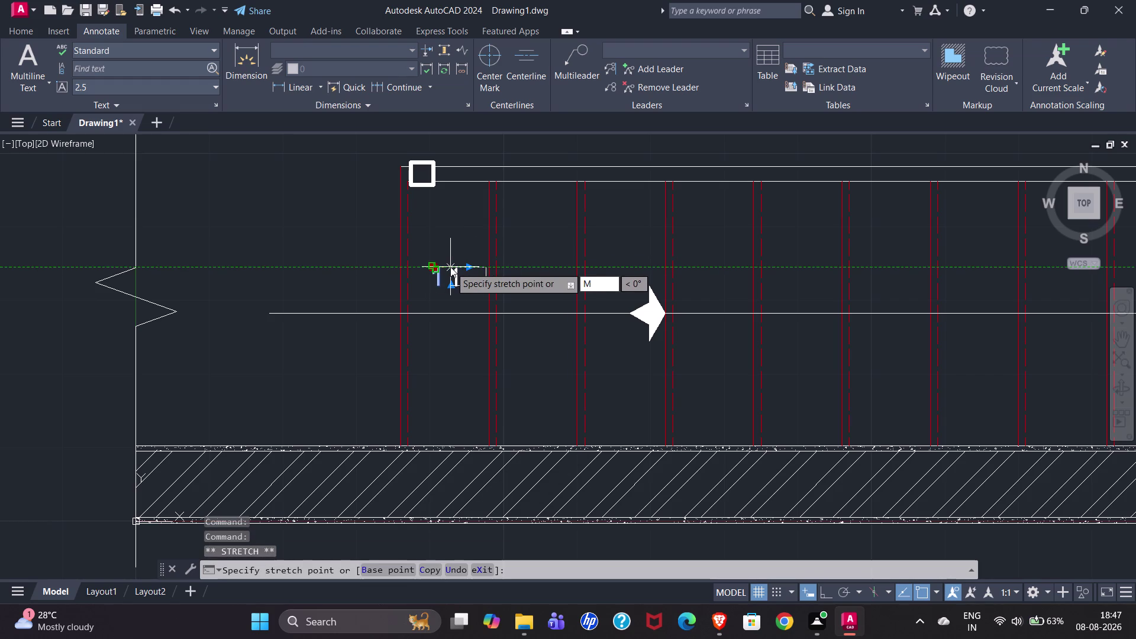
text(2P)
key(Return)
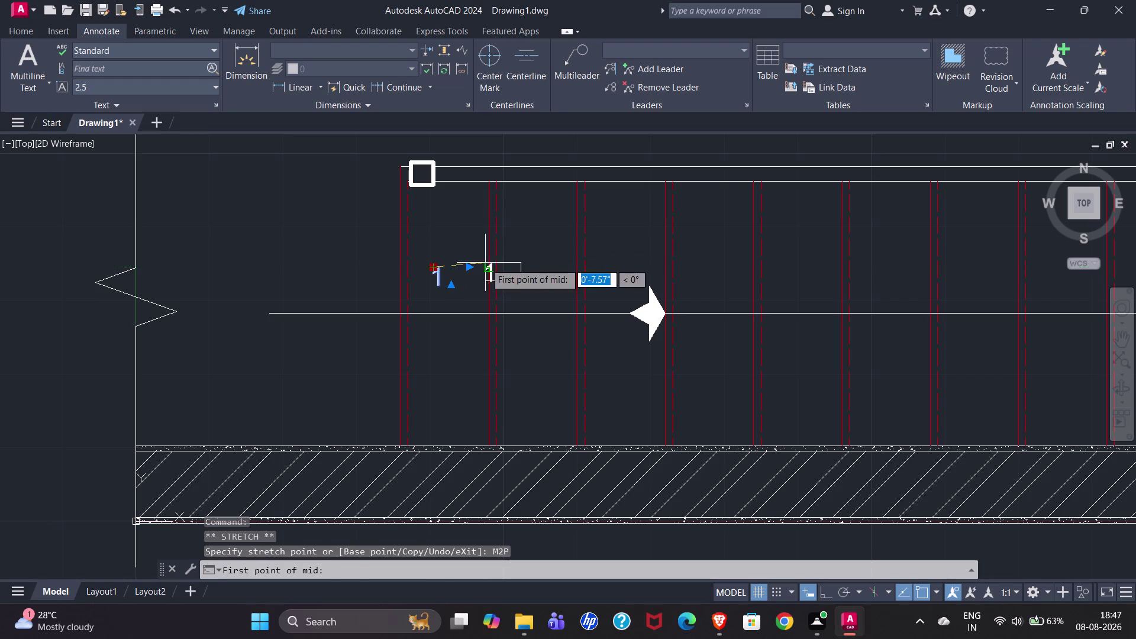
click(488, 263)
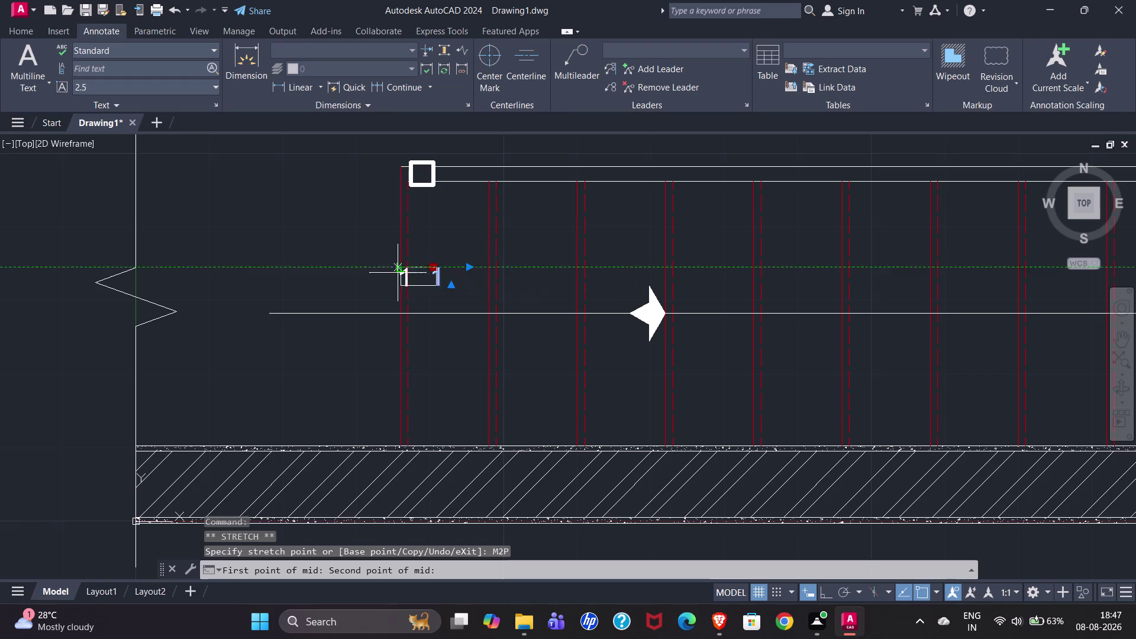
click(407, 266)
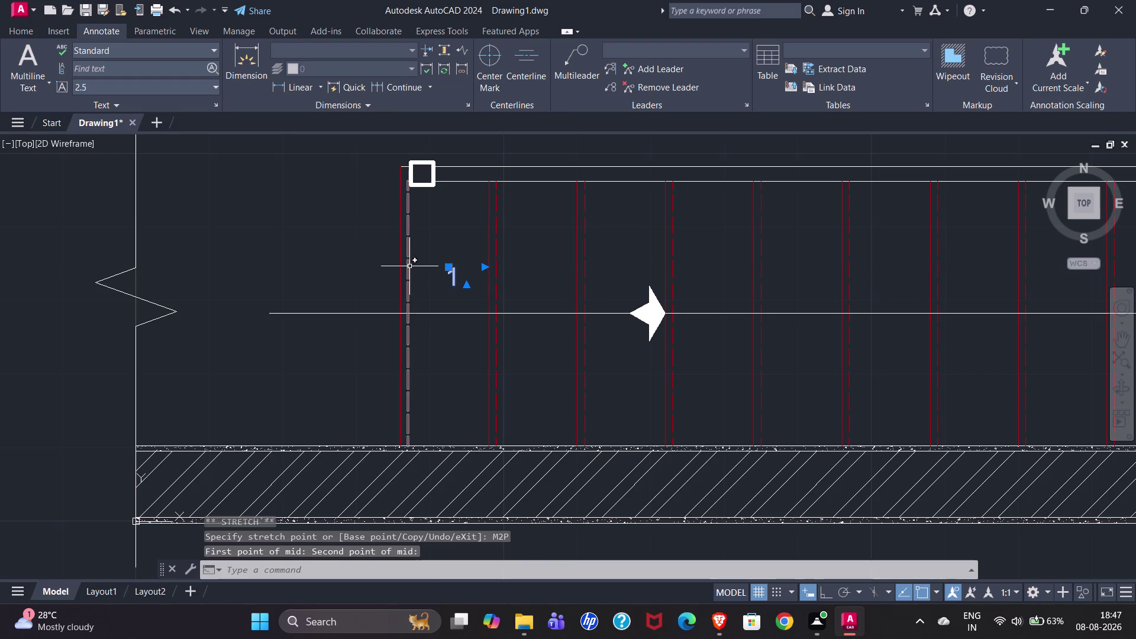
key(Escape)
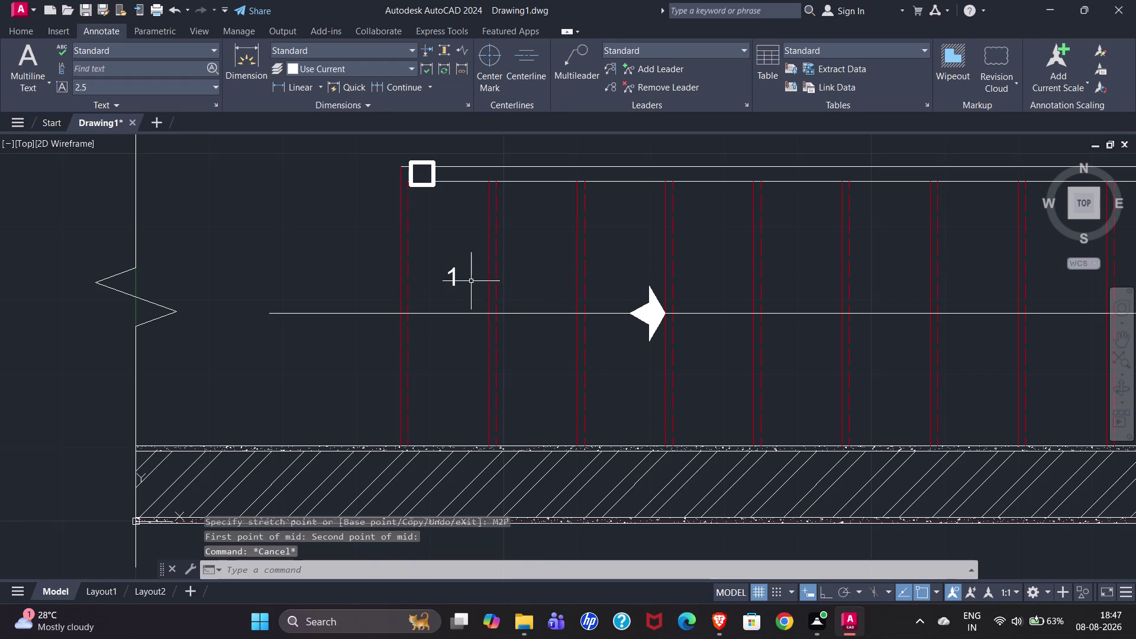
click(456, 274)
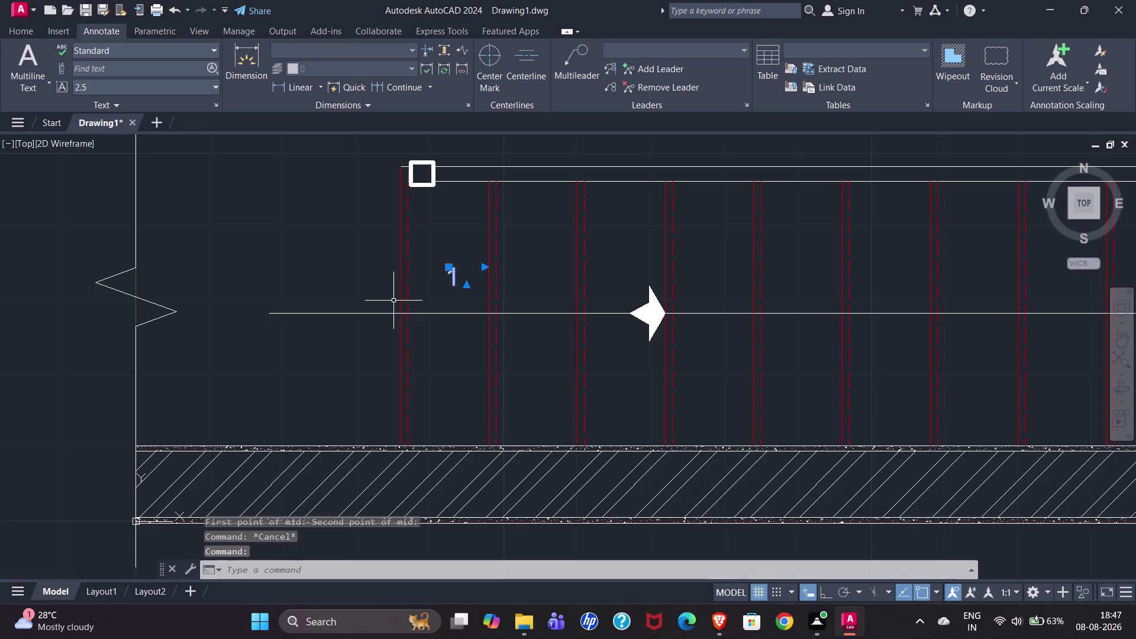
Copy the step number 1 as an 11-item array.
text(CO)
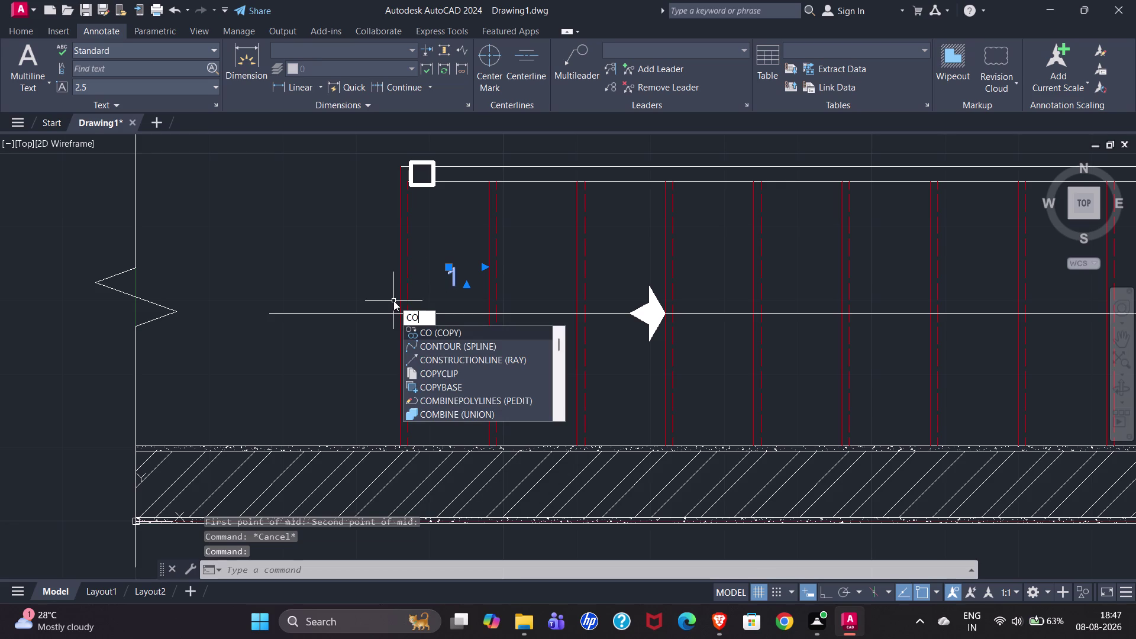
key(Return)
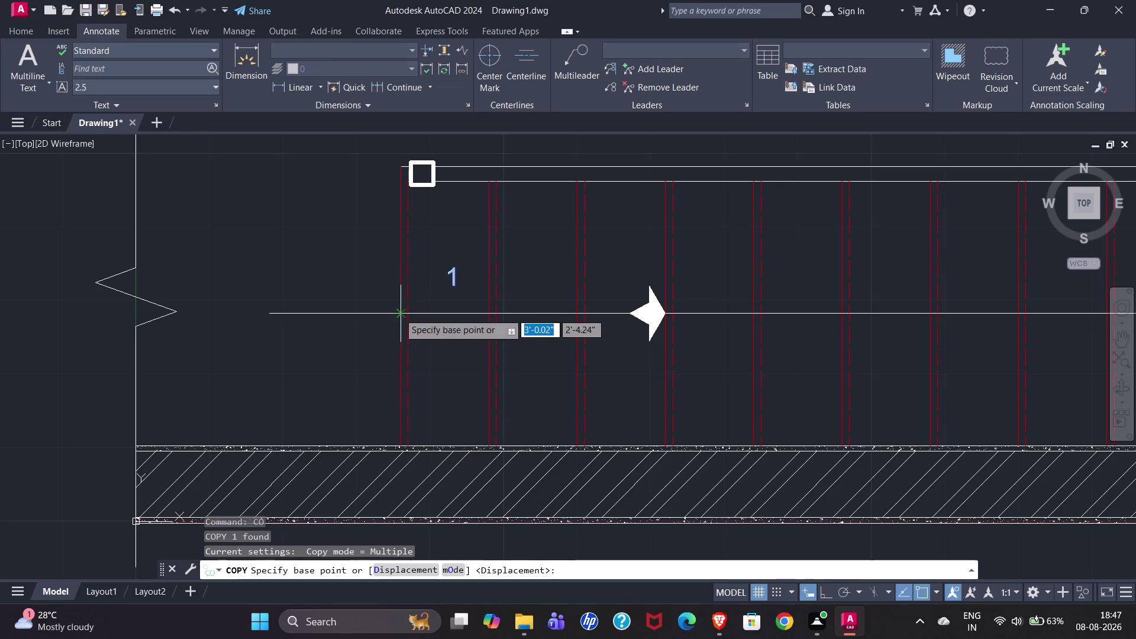
click(446, 264)
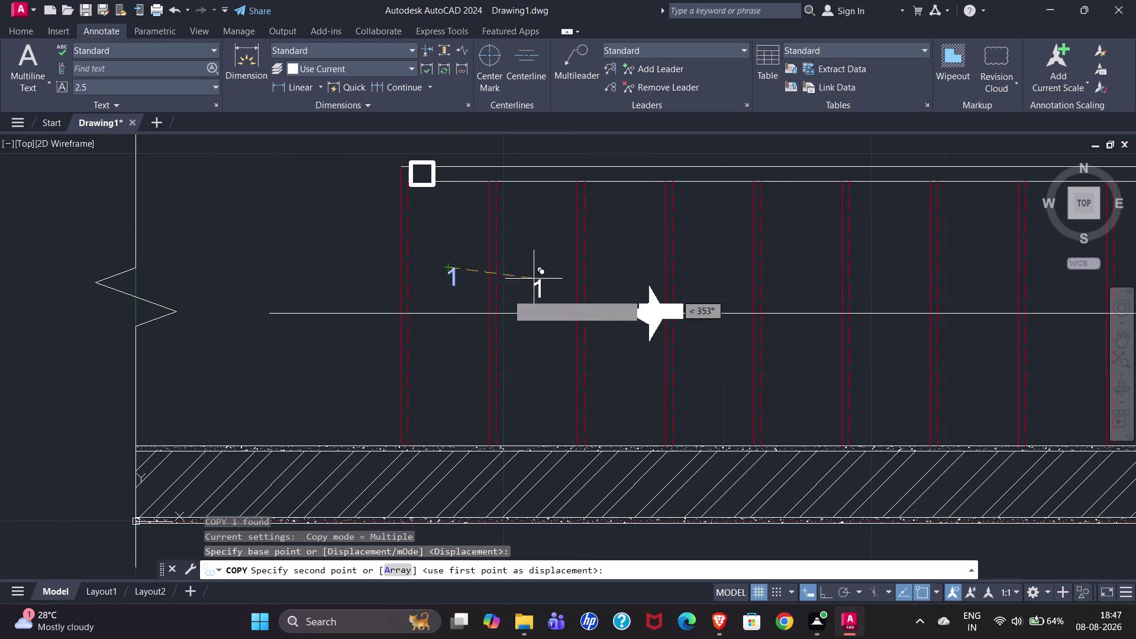
click(397, 563)
click(398, 566)
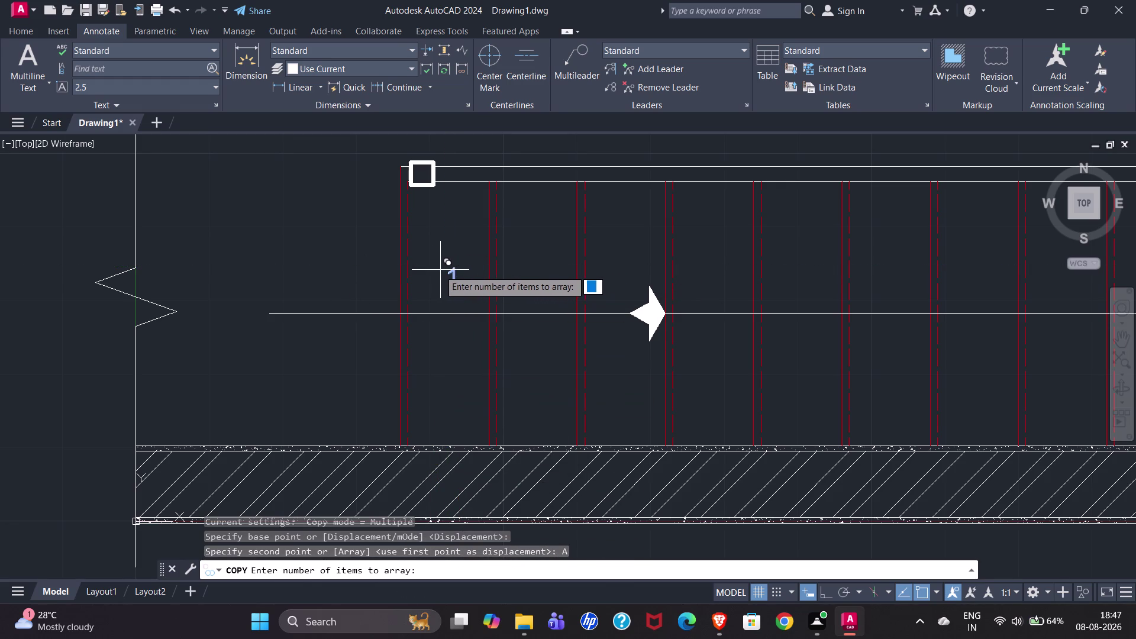
text(11)
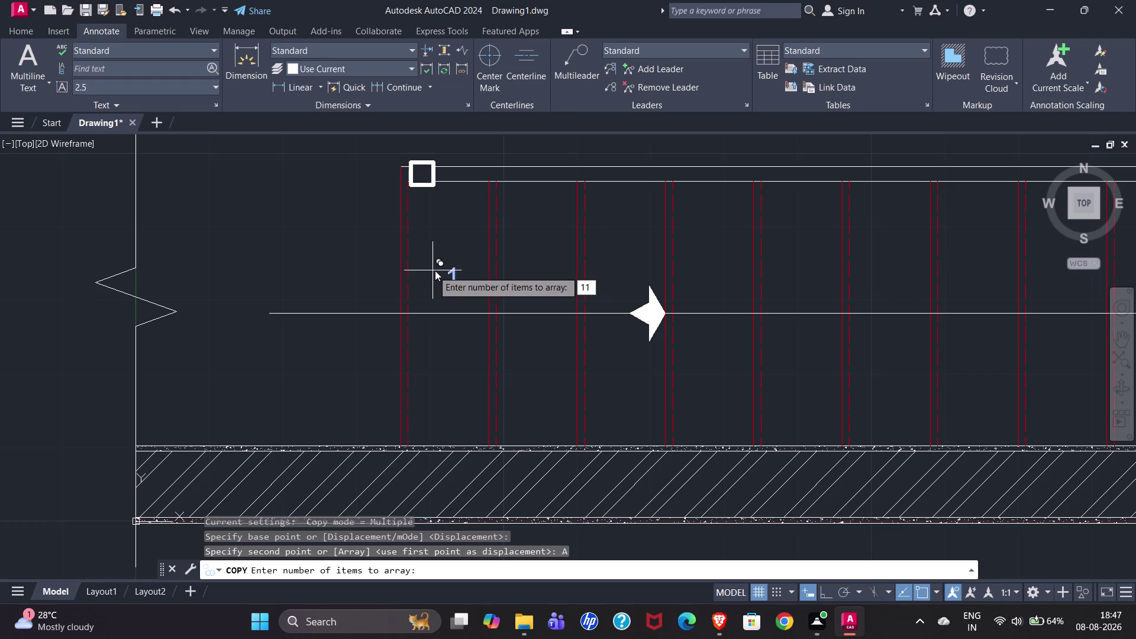
key(Return)
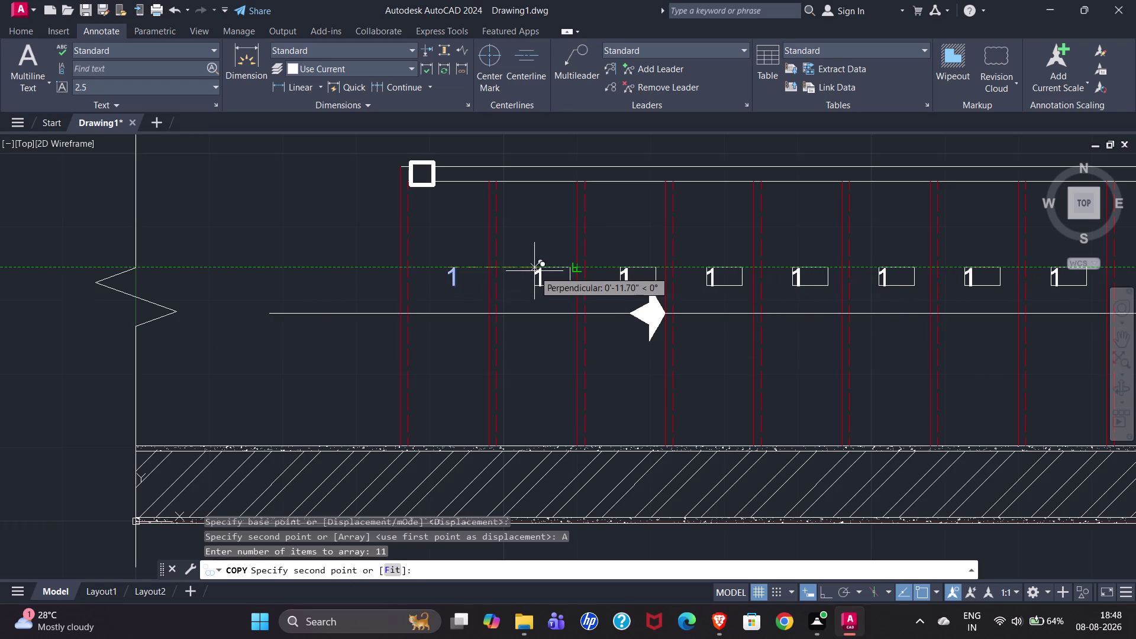
Attempt the array spacing, then cancel and undo the unfinished copy.
key(1)
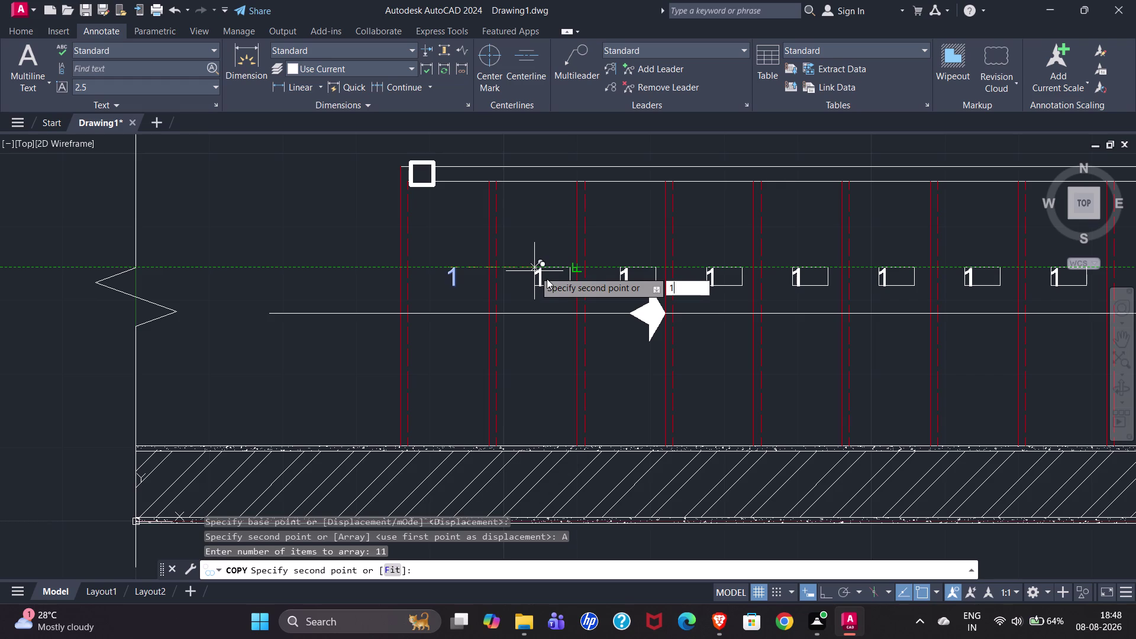
key(1)
key(apostrophe)
key(BackSpace)
key(BackSpace)
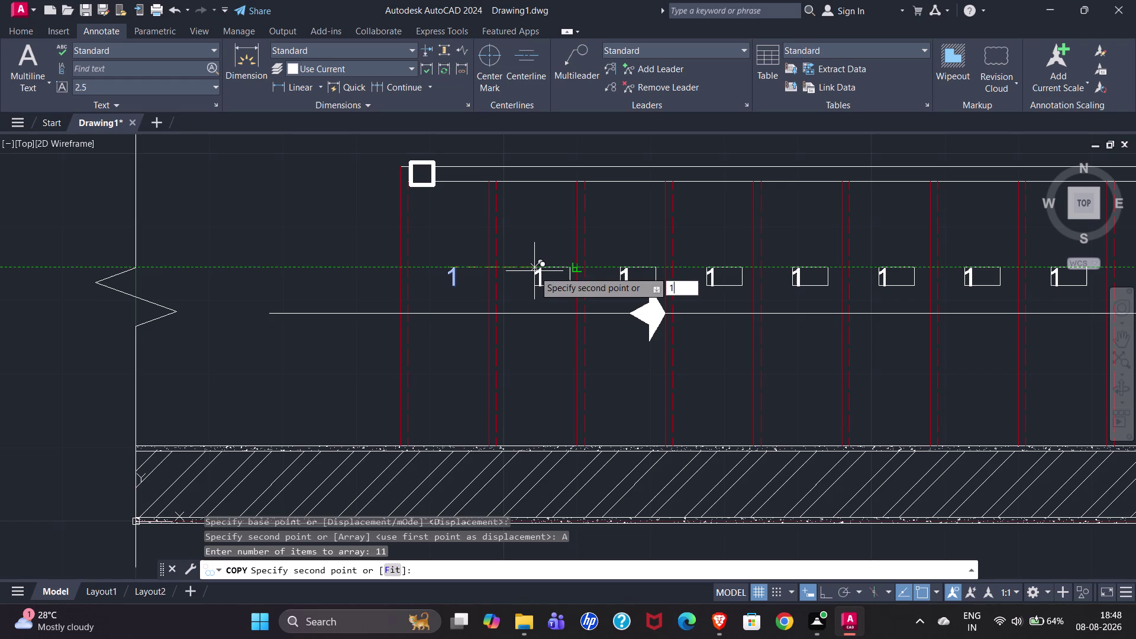
key(apostrophe)
key(Return)
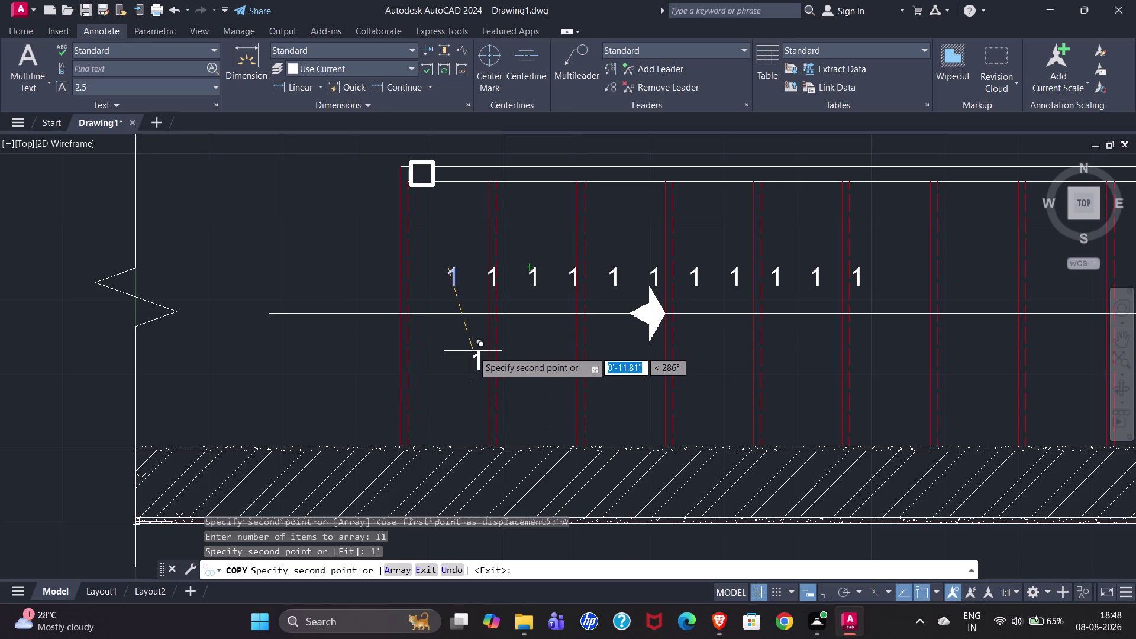
key(Escape)
key(ctrl+z)
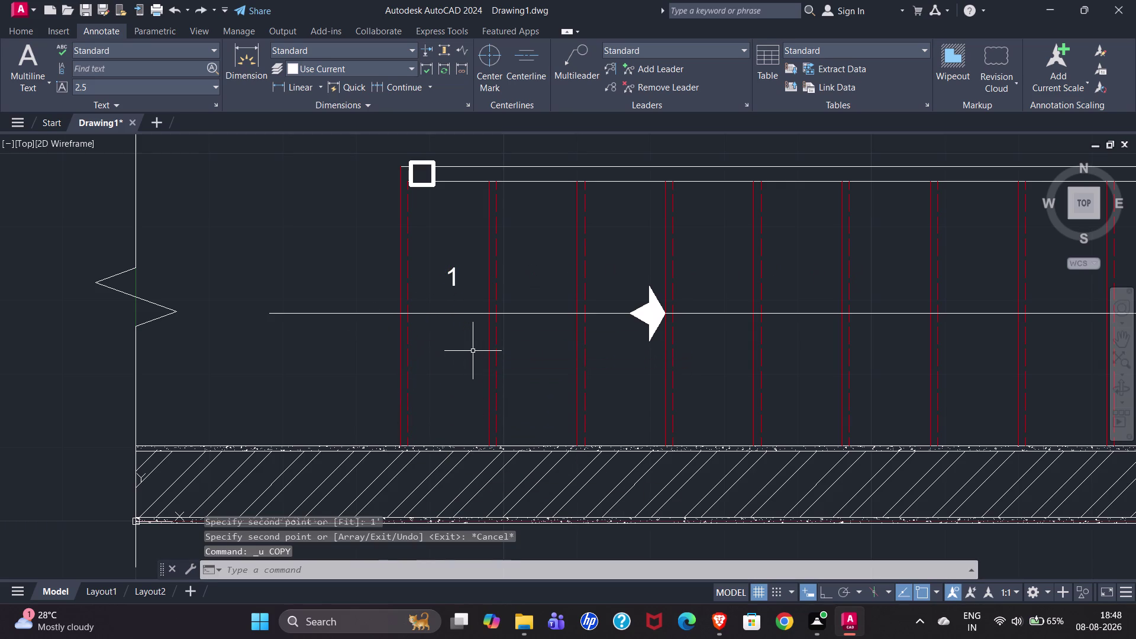
click(455, 285)
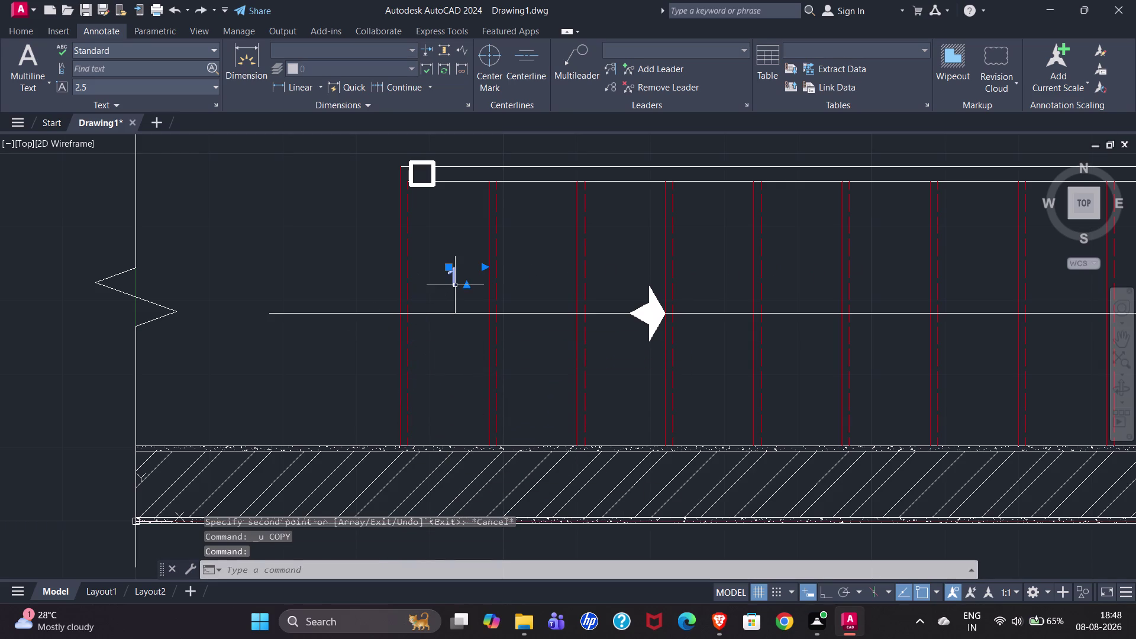
Copy the number 1 into an 11-item array spaced 1' apart, with Ortho on.
text(CO)
key(Return)
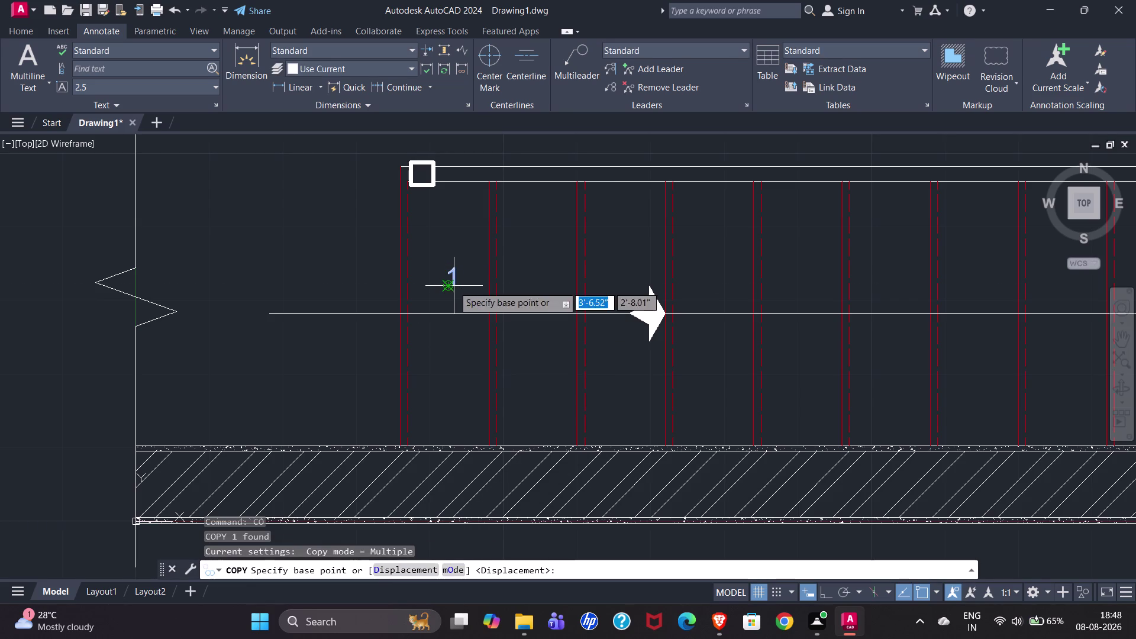
click(446, 265)
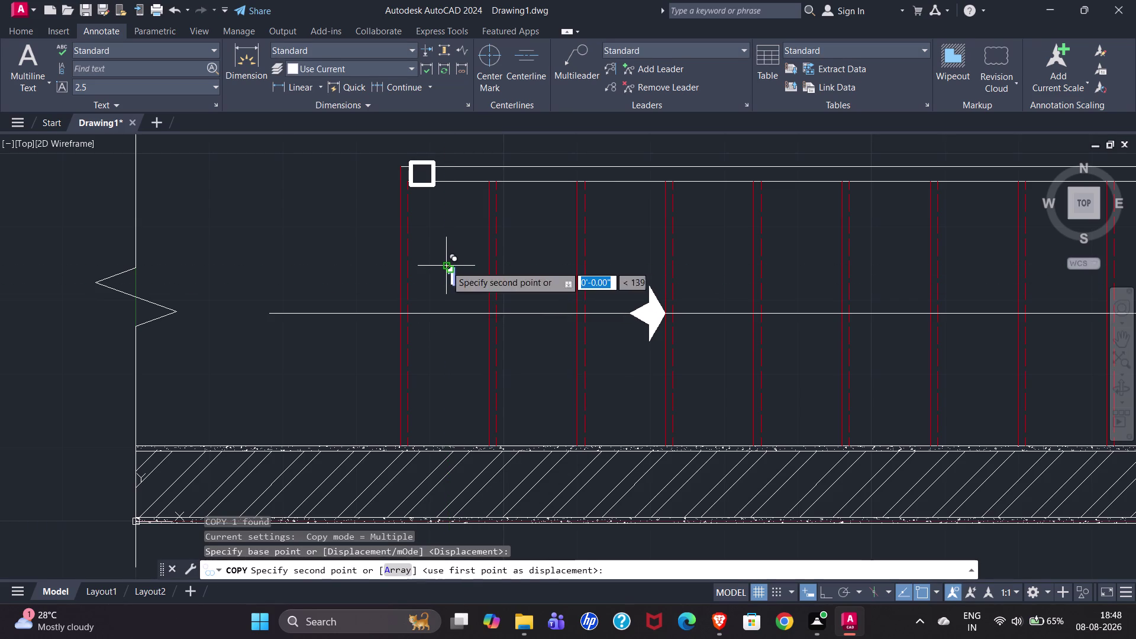
click(401, 574)
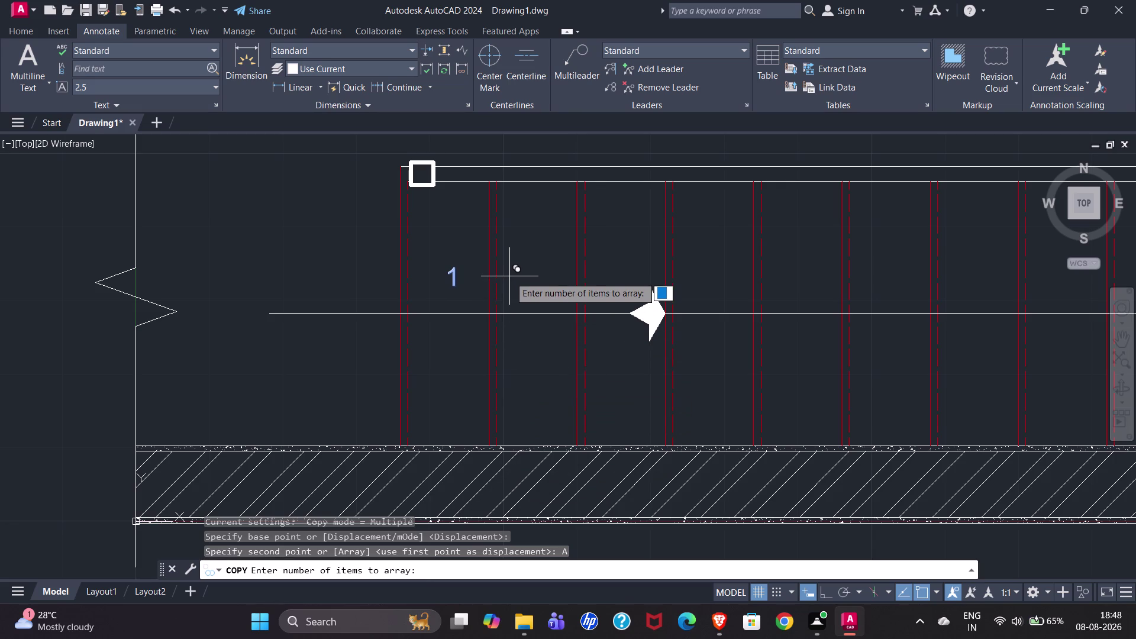
text(11)
key(Return)
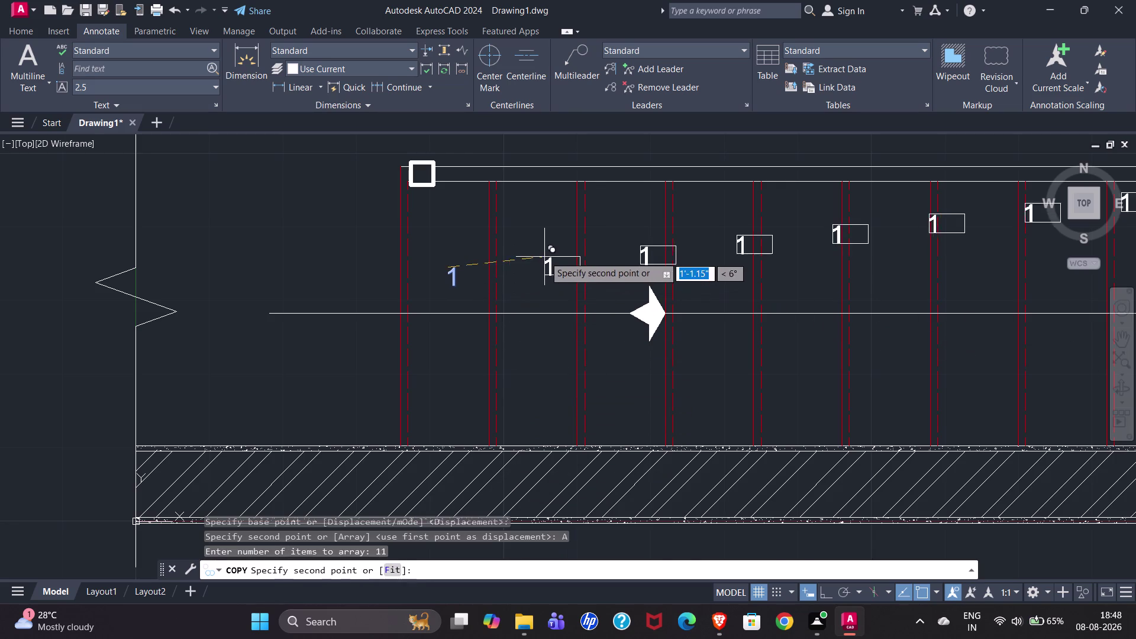
click(830, 596)
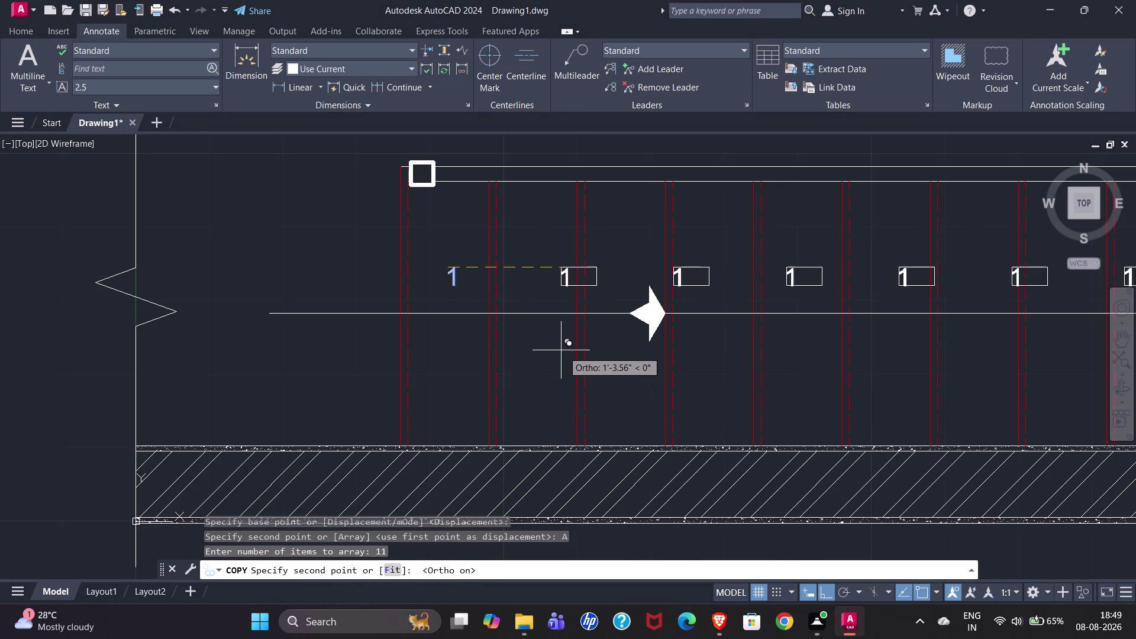
text(1')
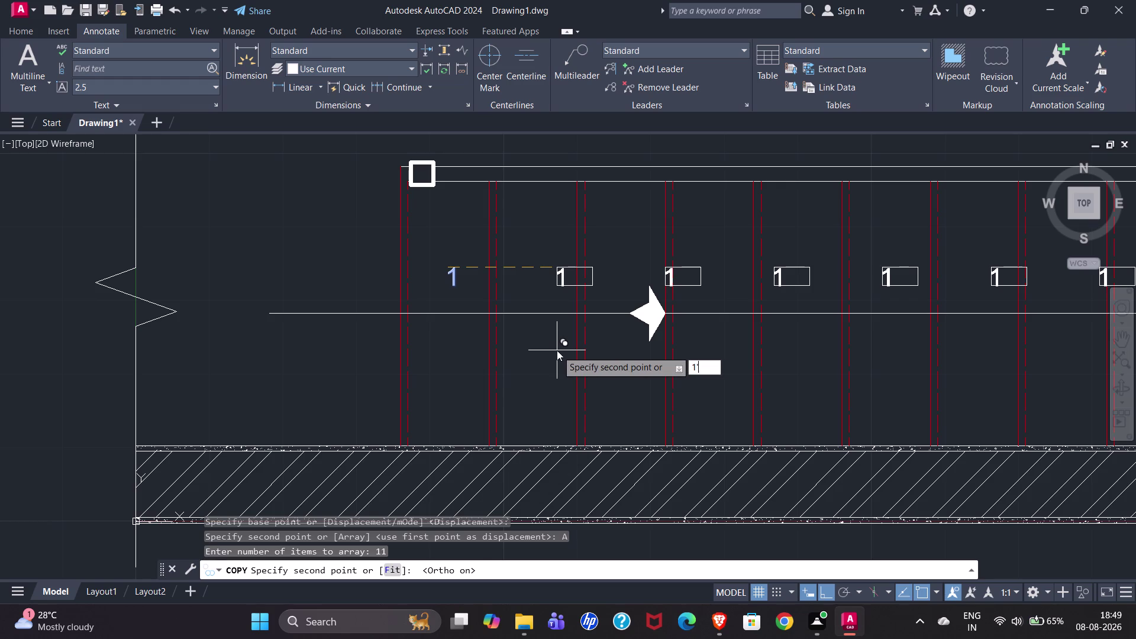
key(Return)
scroll(down, 3)
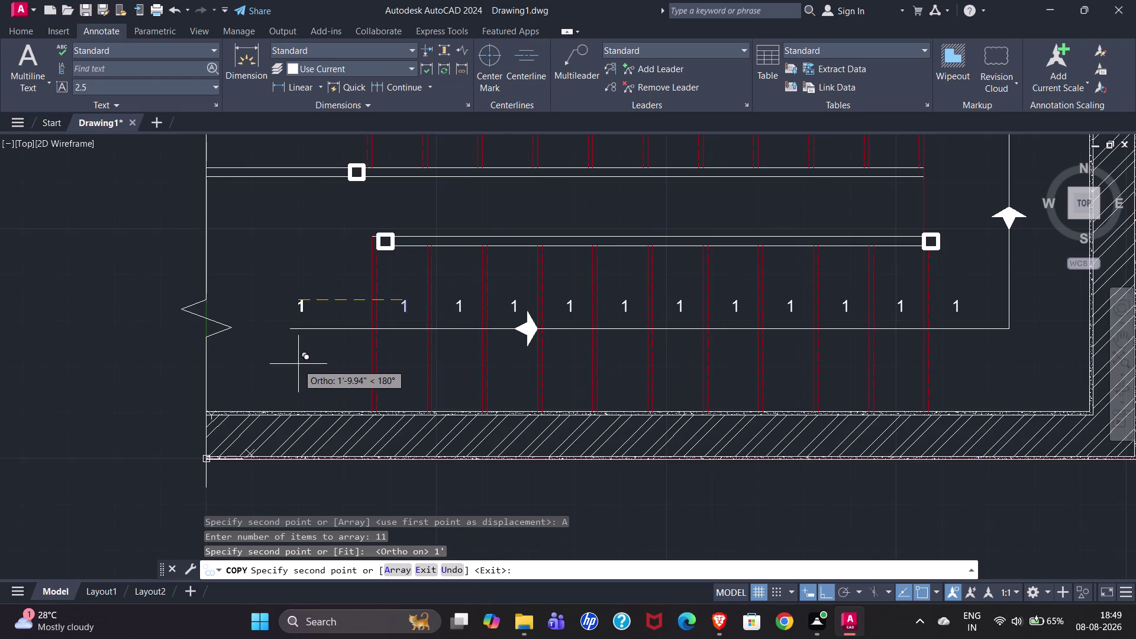
scroll(down, 3)
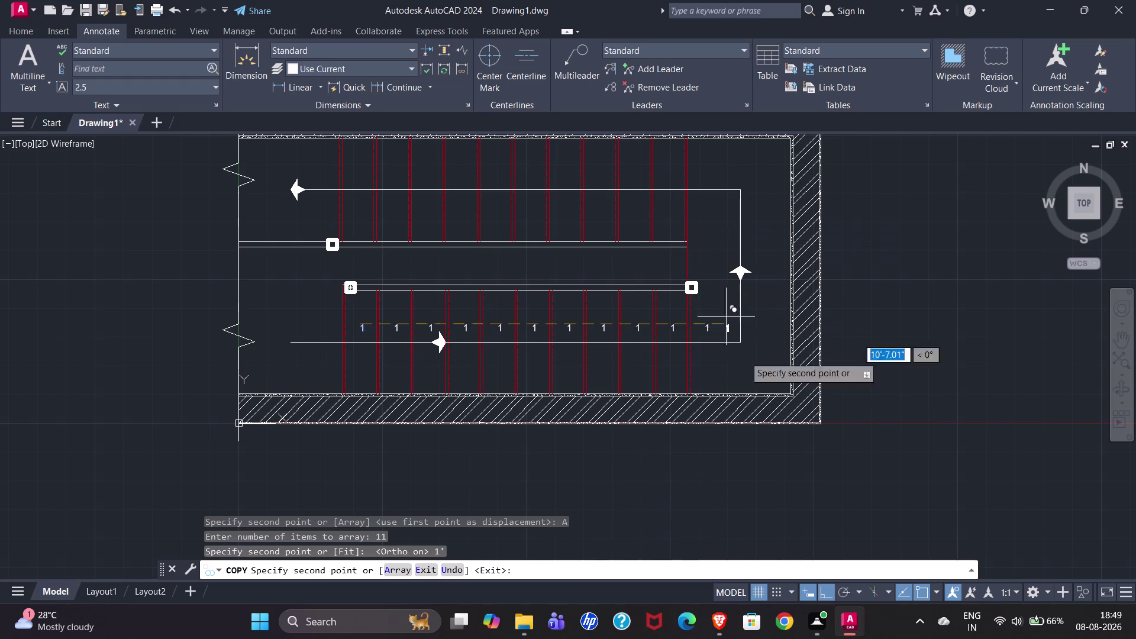
click(829, 597)
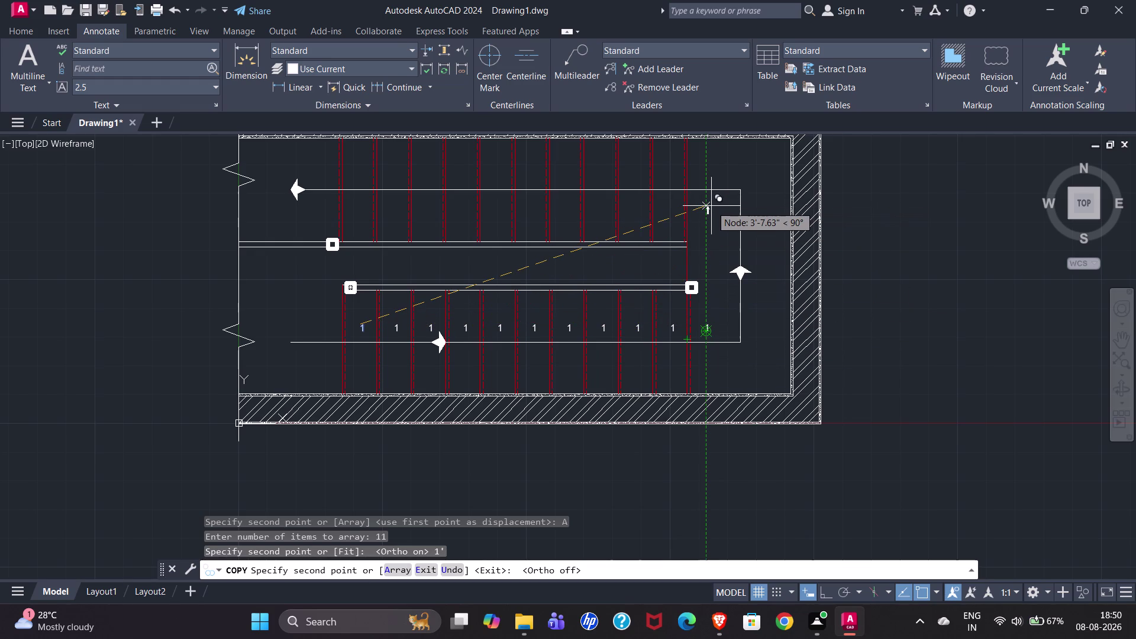
Place another number 1 at the start of the upper flight and select it.
click(712, 206)
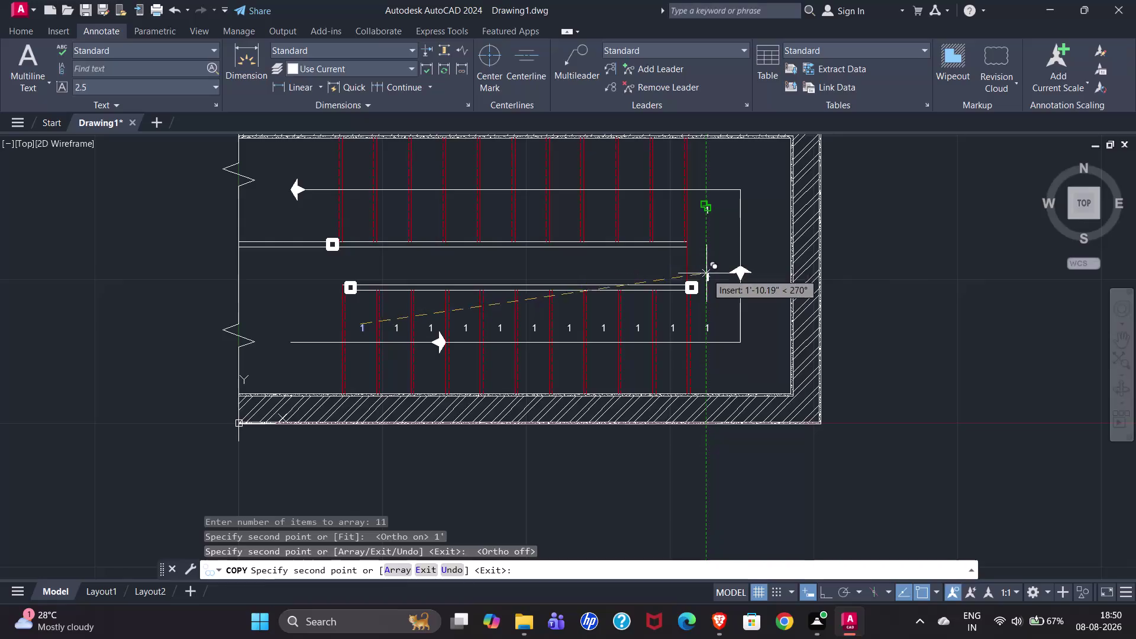
key(Escape)
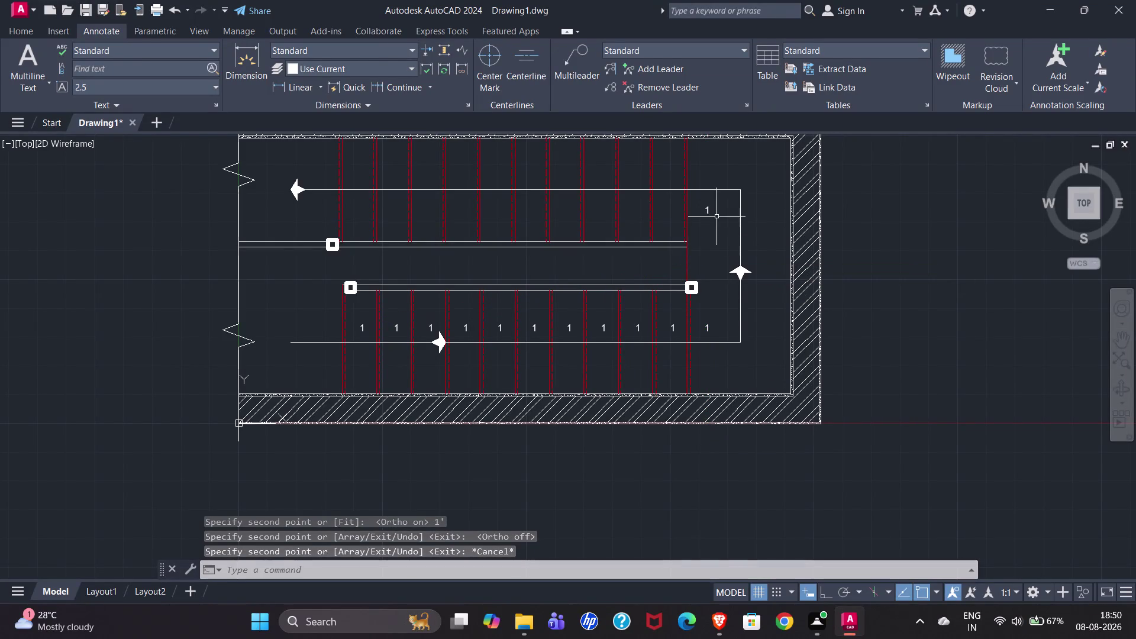
click(709, 211)
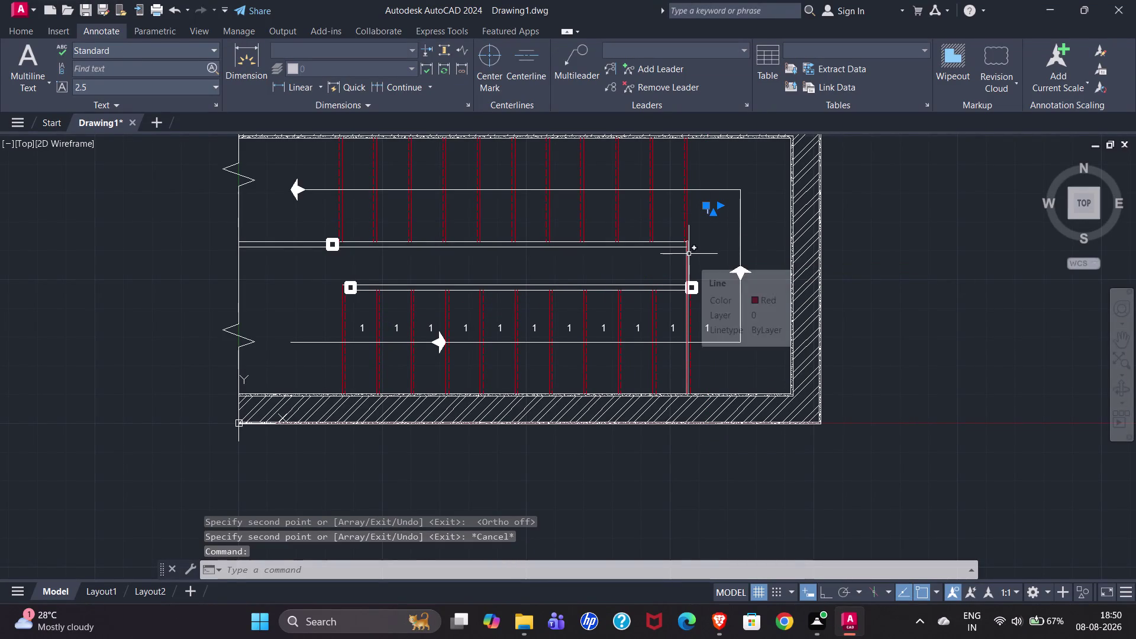
text(CO)
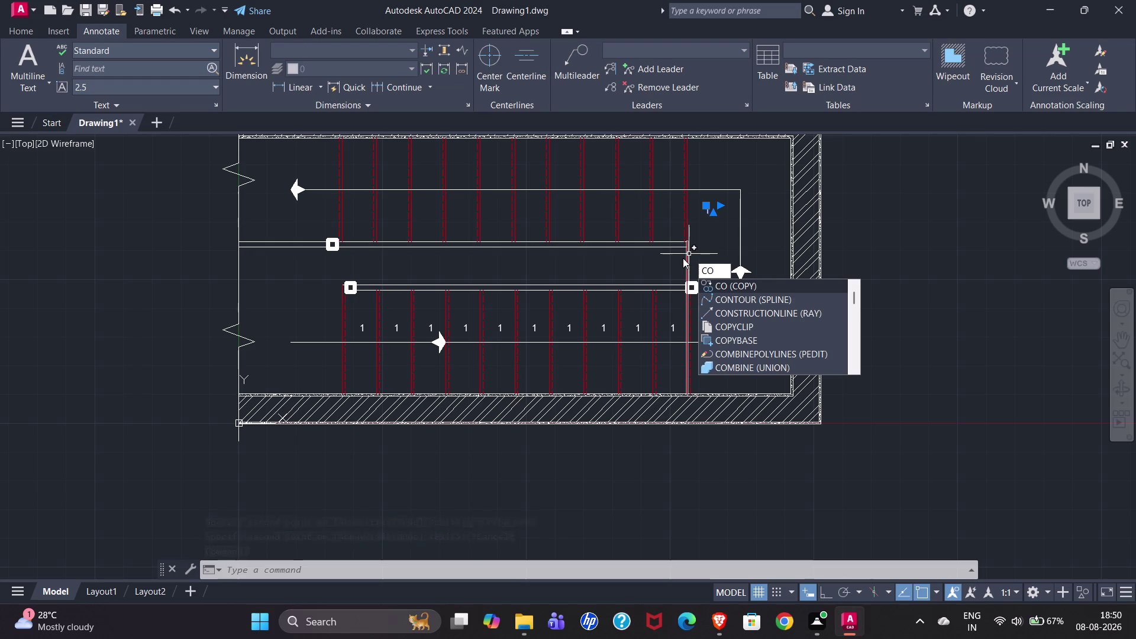
click(741, 290)
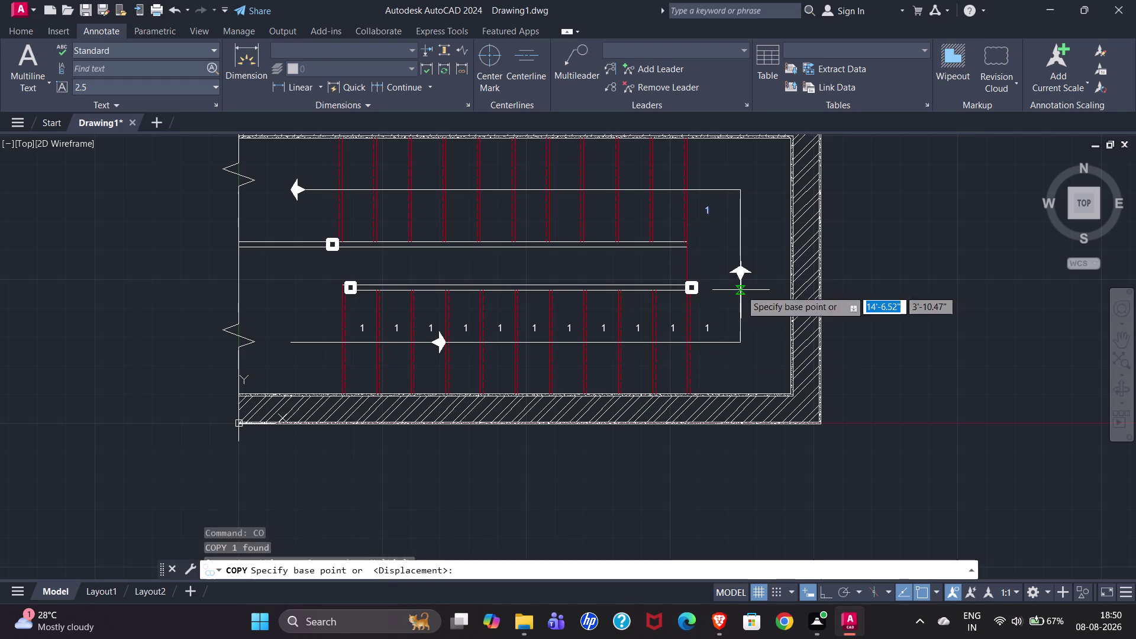
scroll(up, 3)
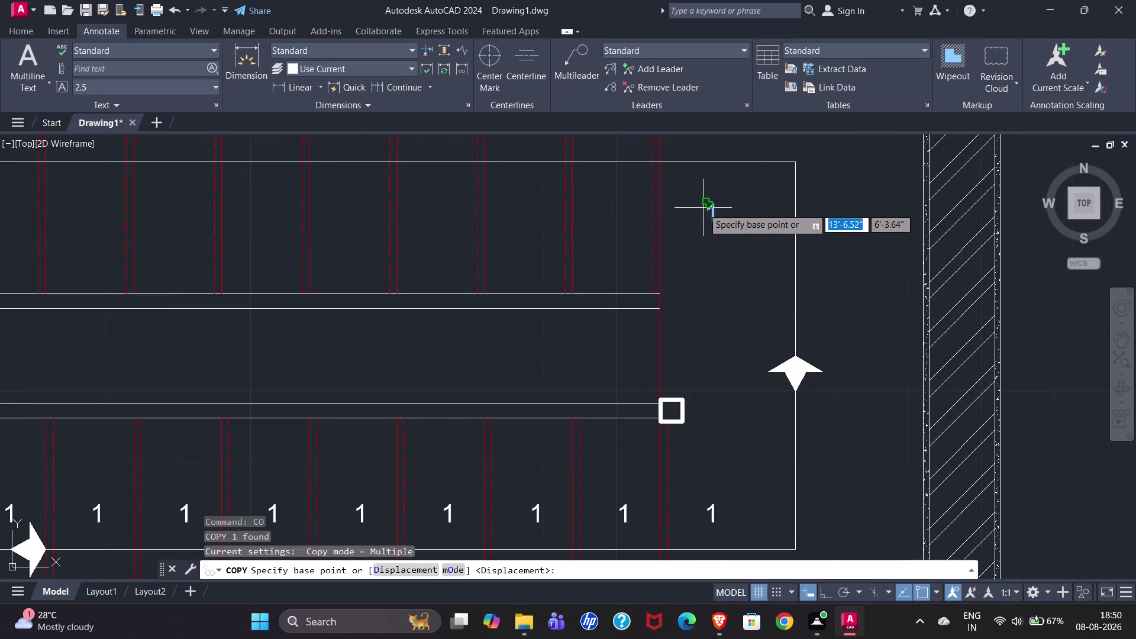
click(707, 201)
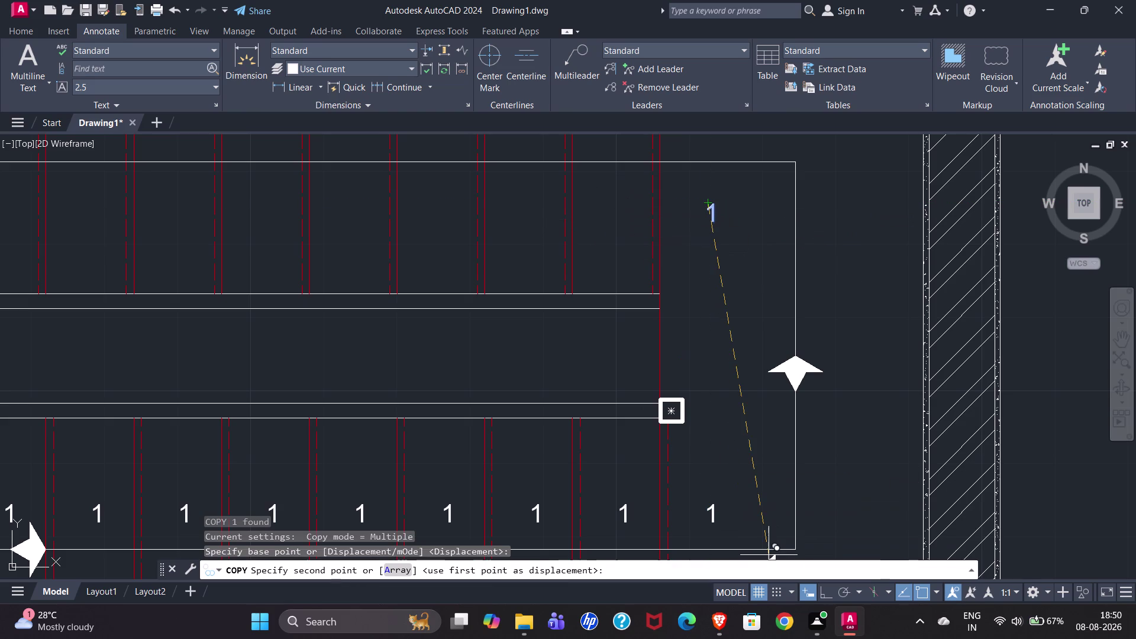
click(824, 590)
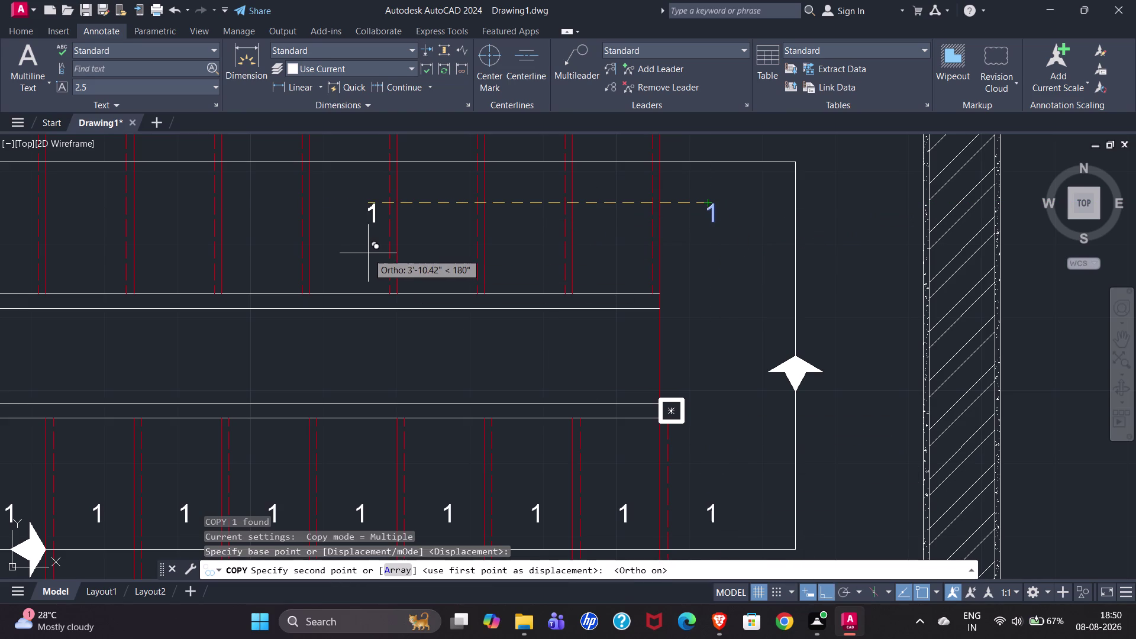
click(392, 571)
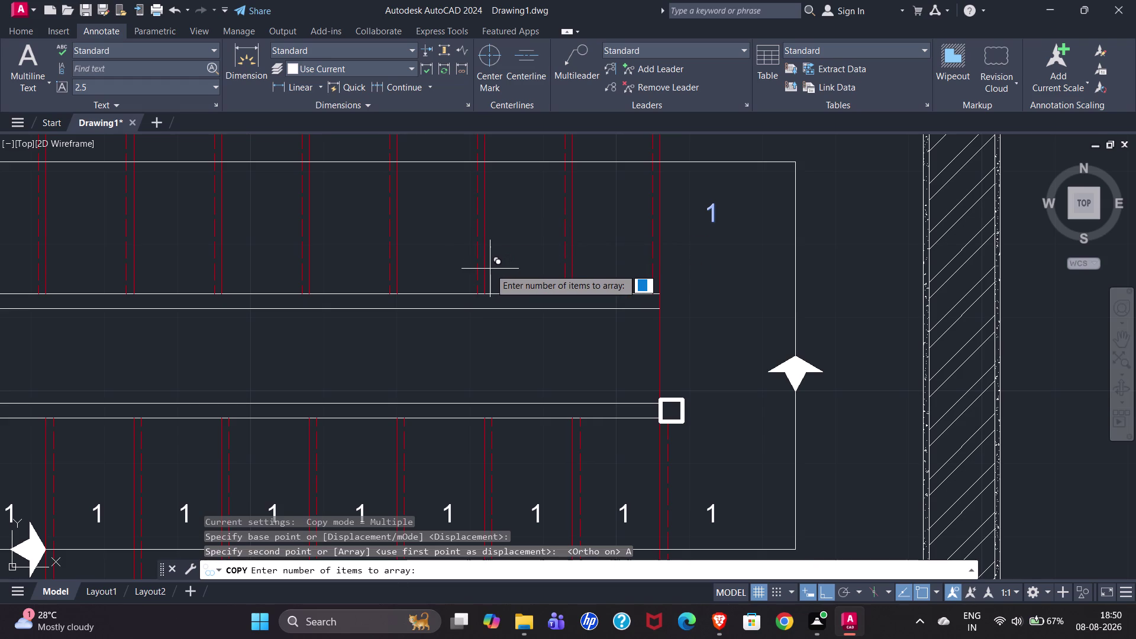
scroll(down, 3)
scroll(down, 3)
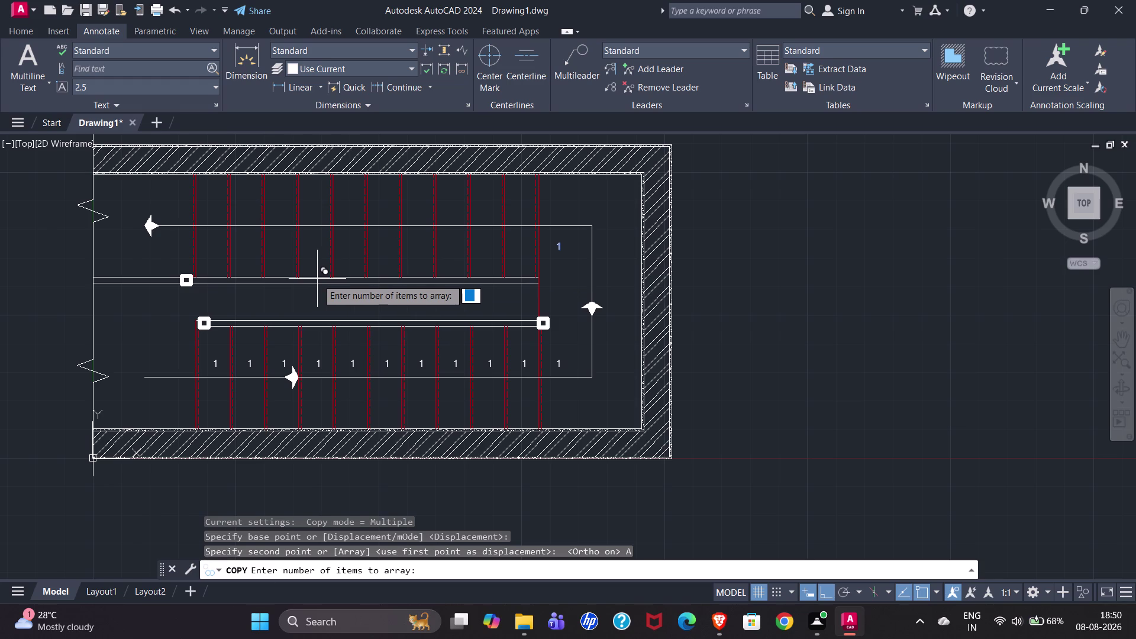
text(11)
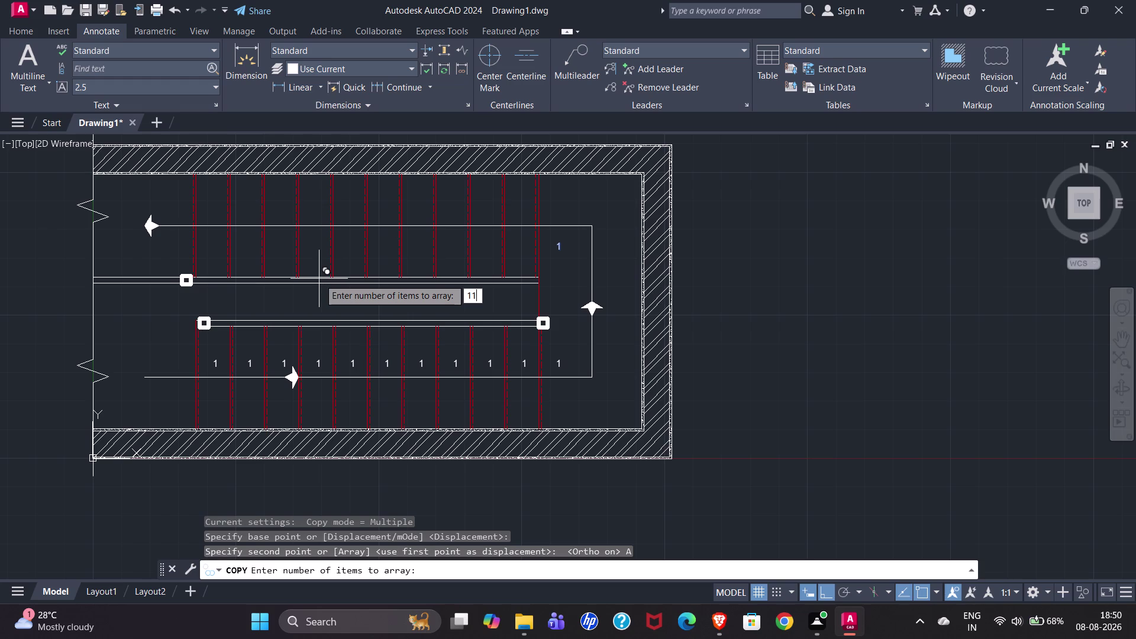
key(Return)
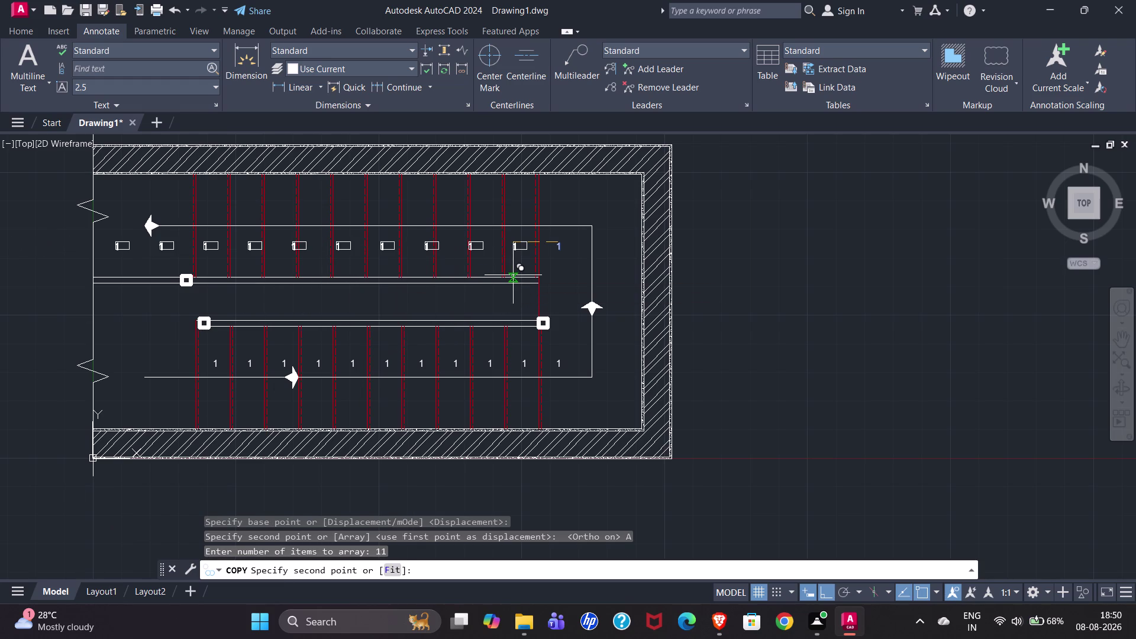
text(1')
key(Return)
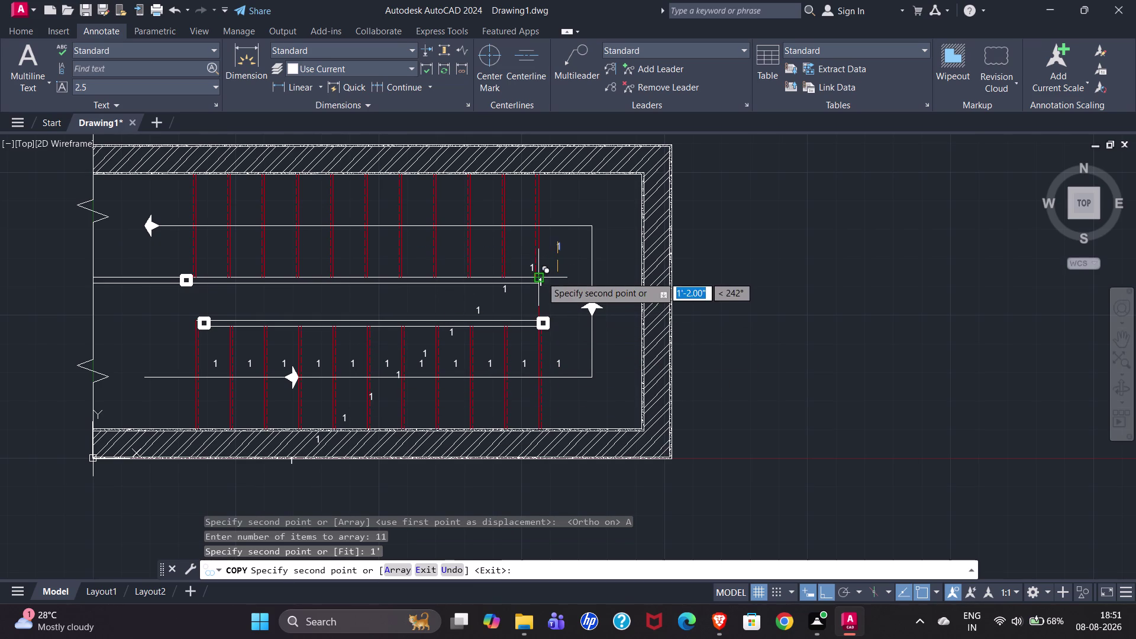
key(Escape)
key(ctrl+z)
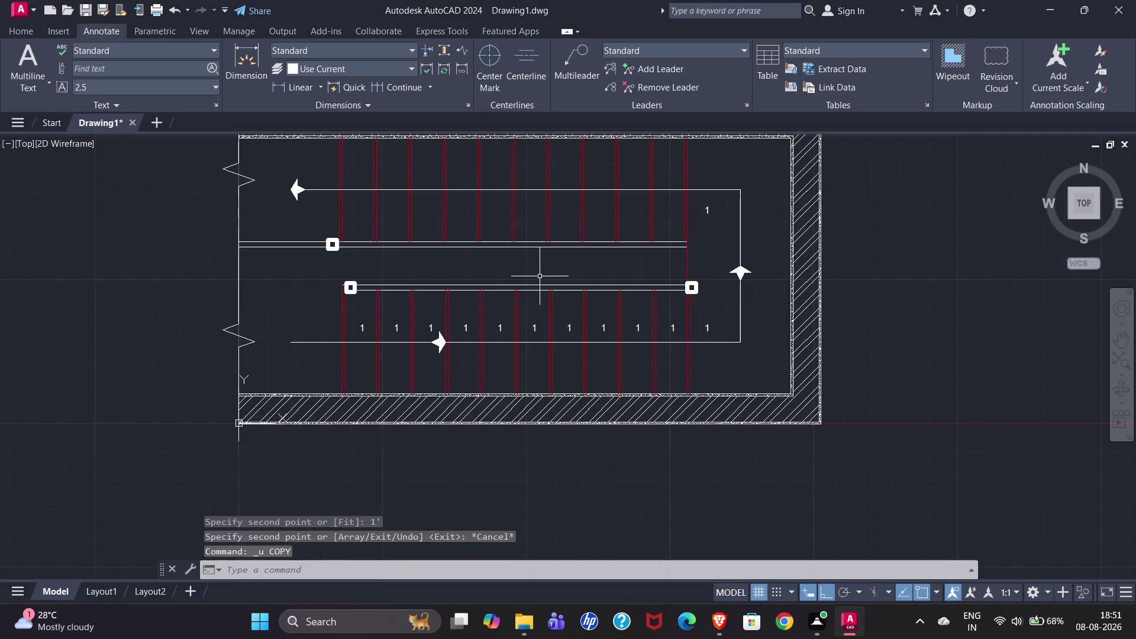
click(708, 212)
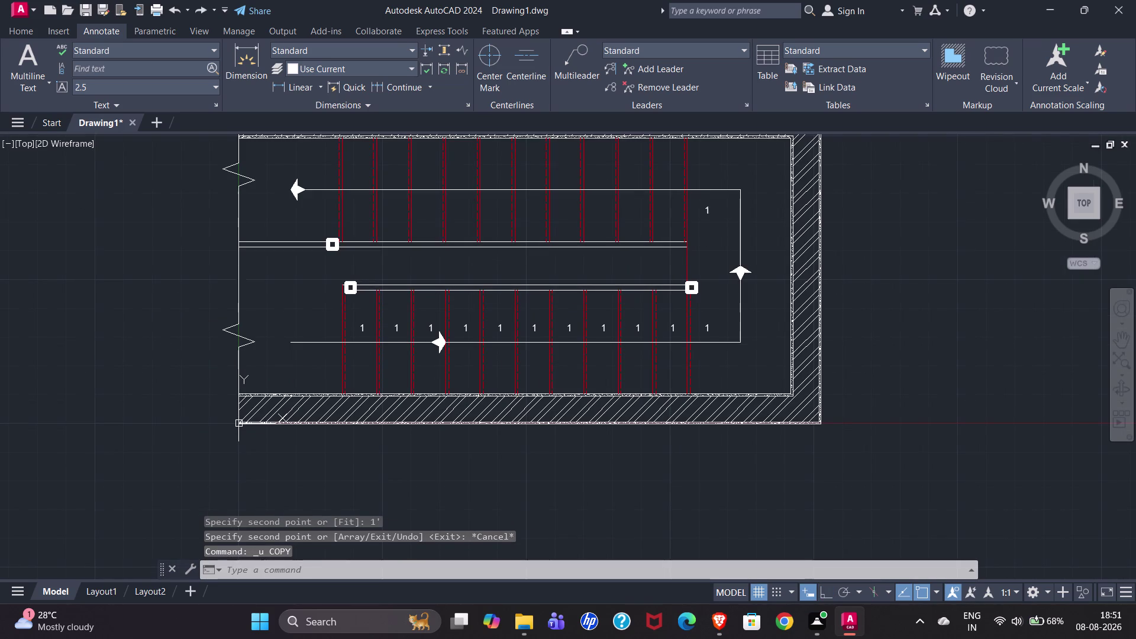
Move the upper-flight step number 1 to the midpoint between two adjacent stair lines.
key(m)
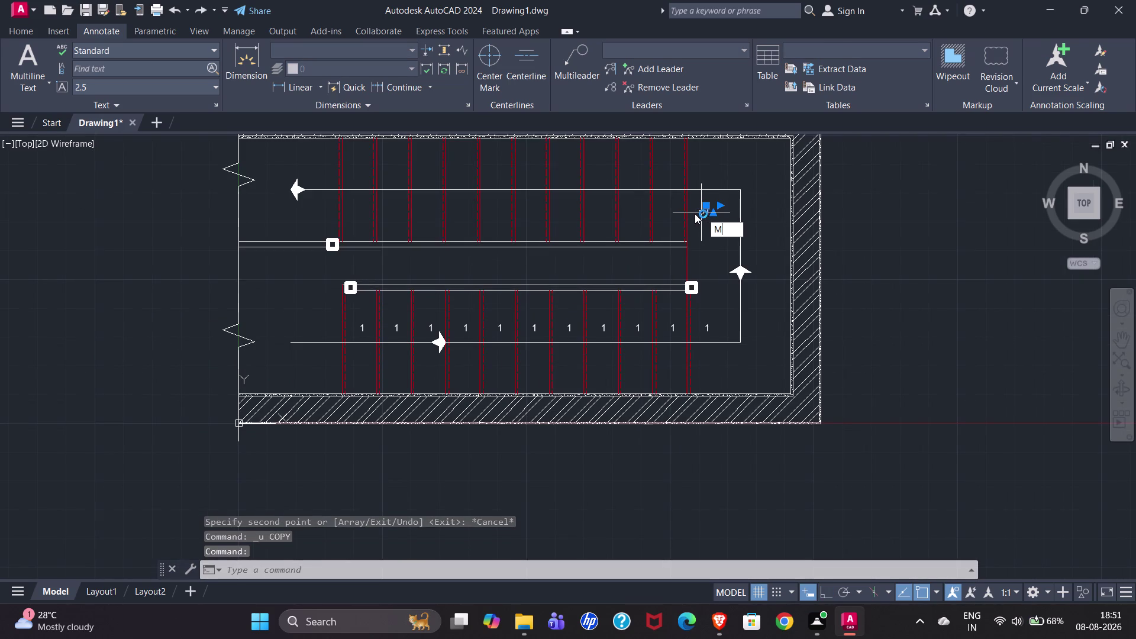
key(Return)
scroll(up, 3)
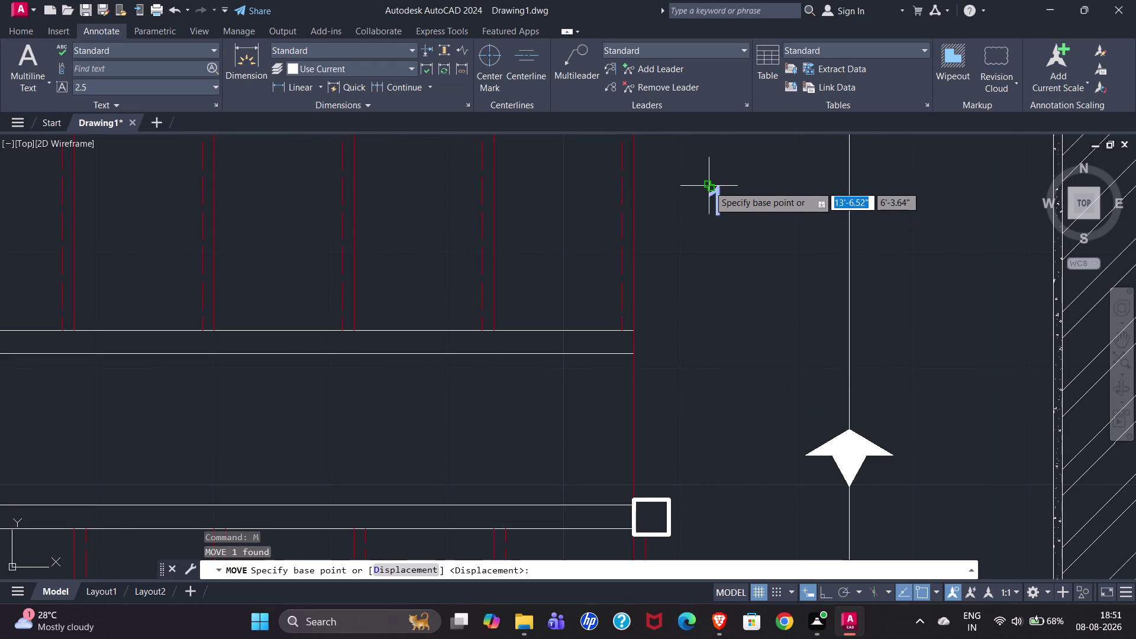
click(709, 186)
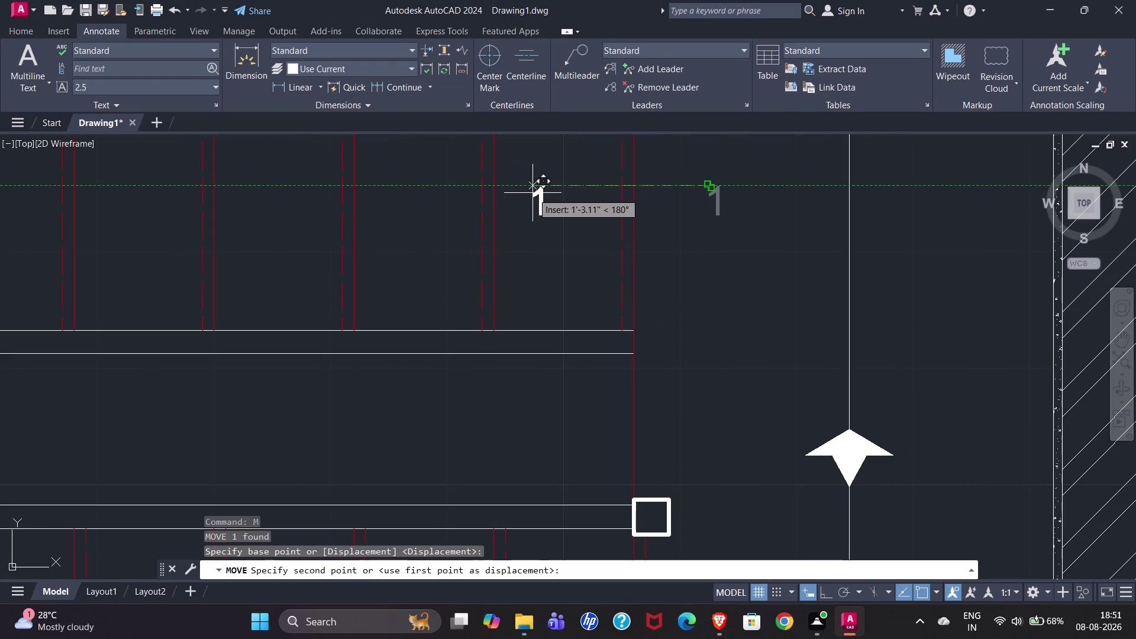
text(M2P)
key(Return)
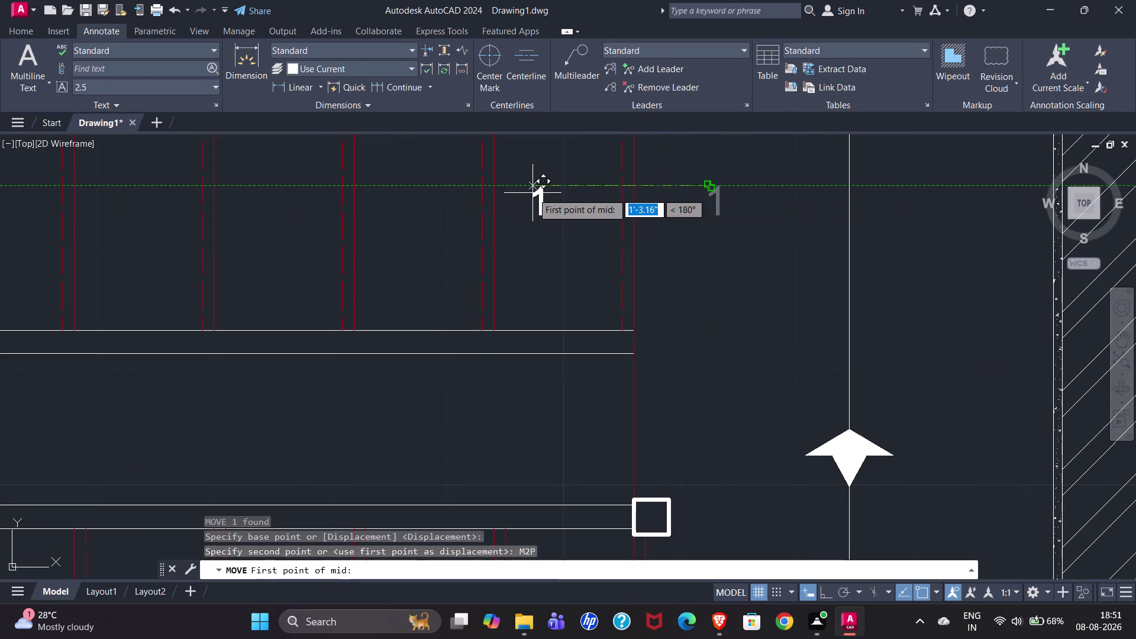
click(632, 183)
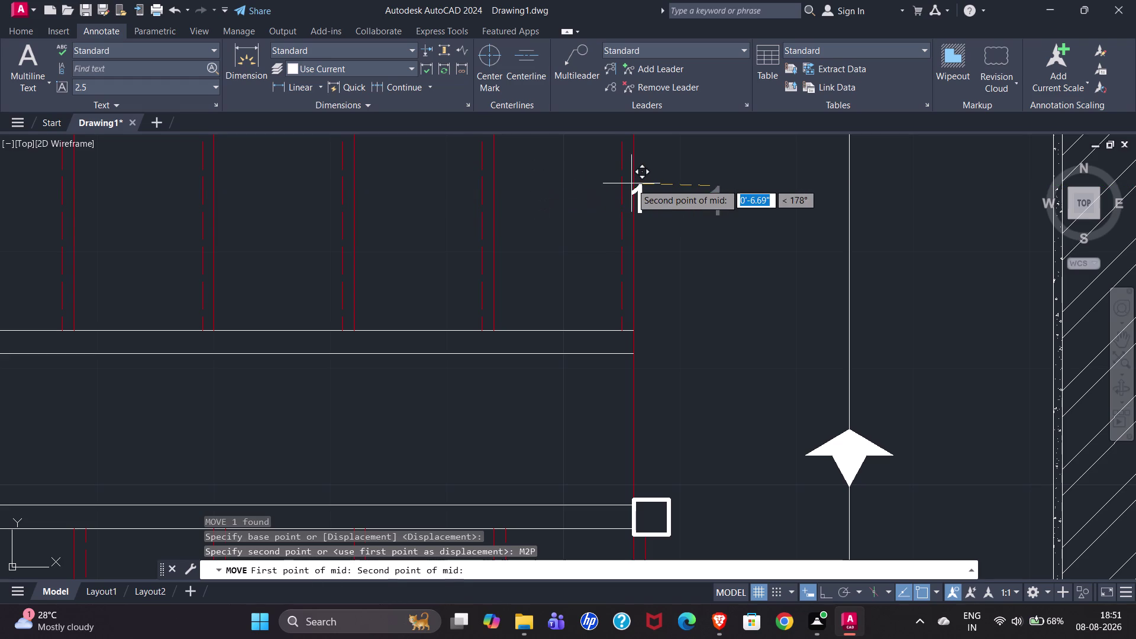
click(495, 187)
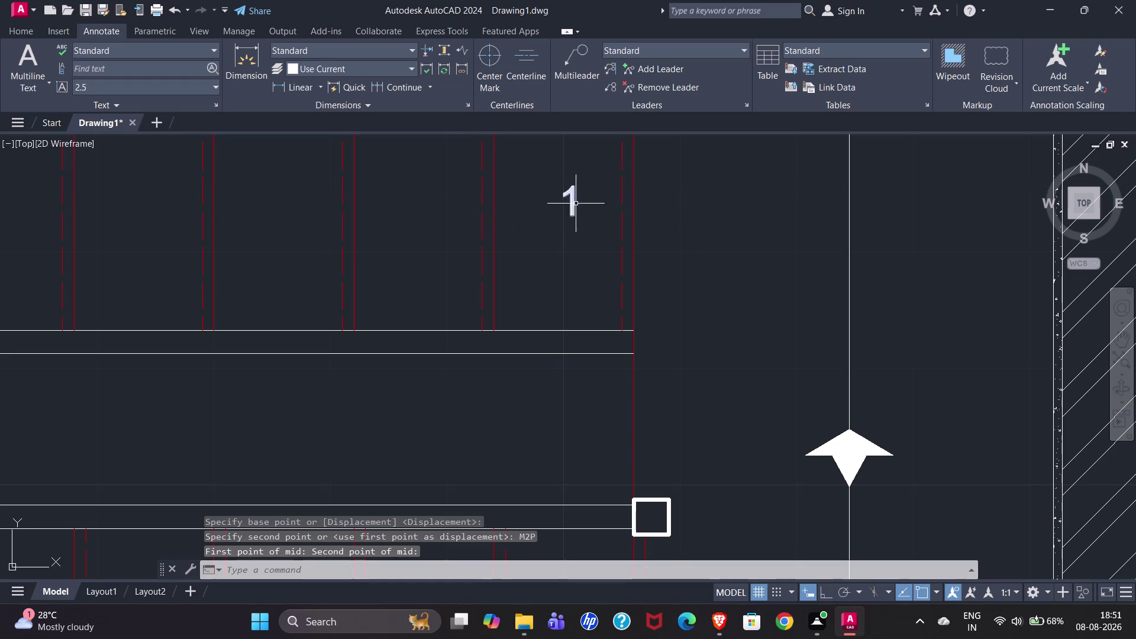
click(574, 203)
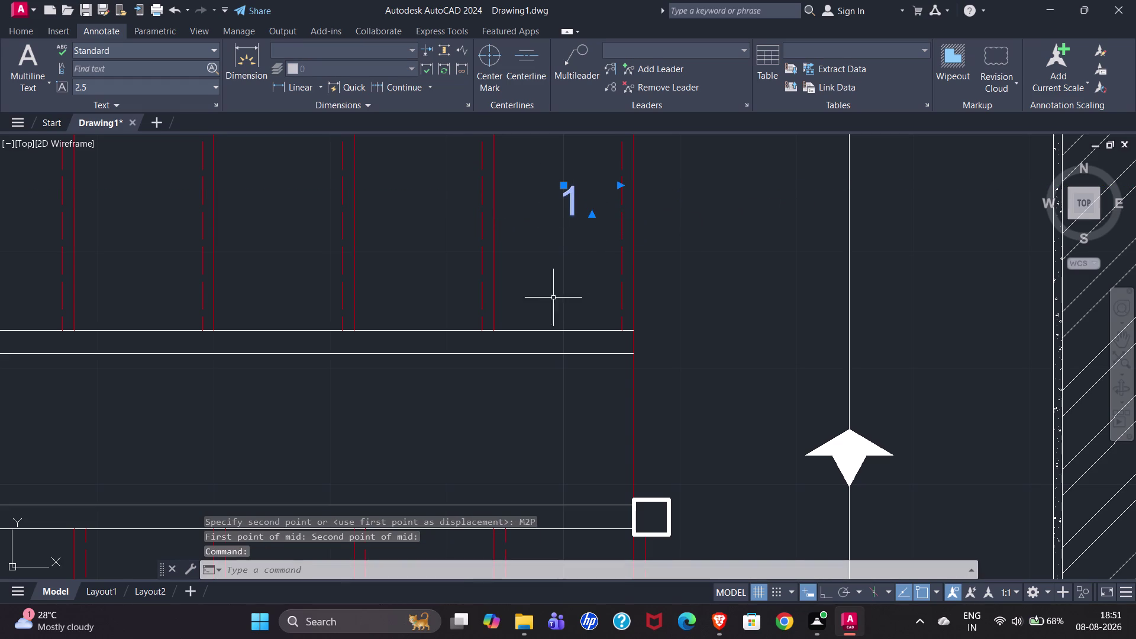
Copy step number 1 as an array of 11 items spaced 1' apart.
key(m)
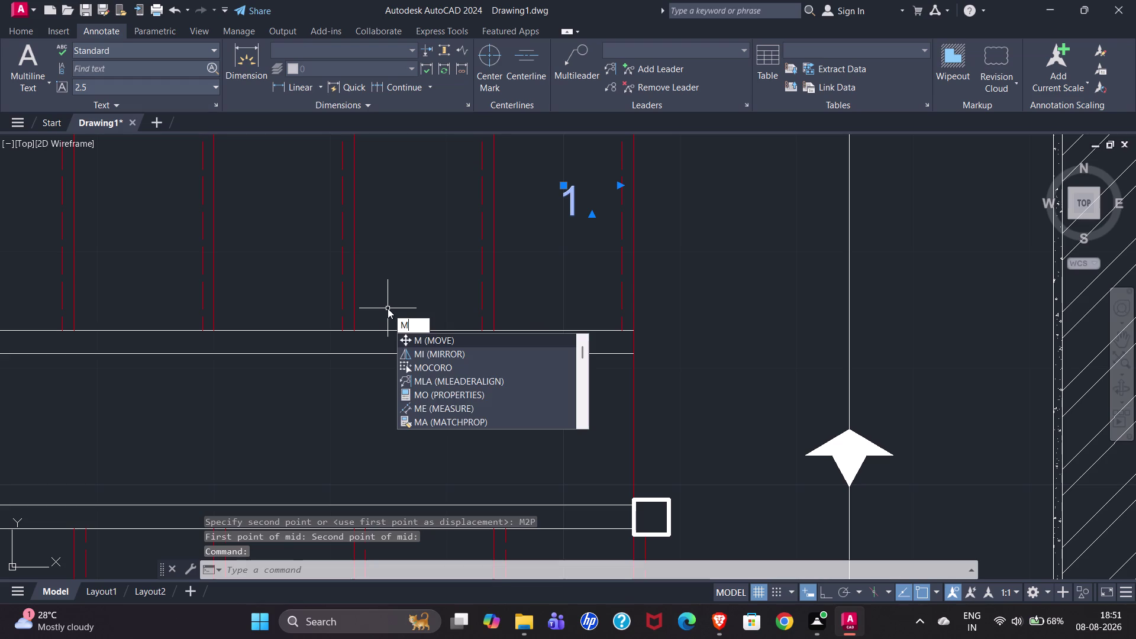
key(BackSpace)
text(C)
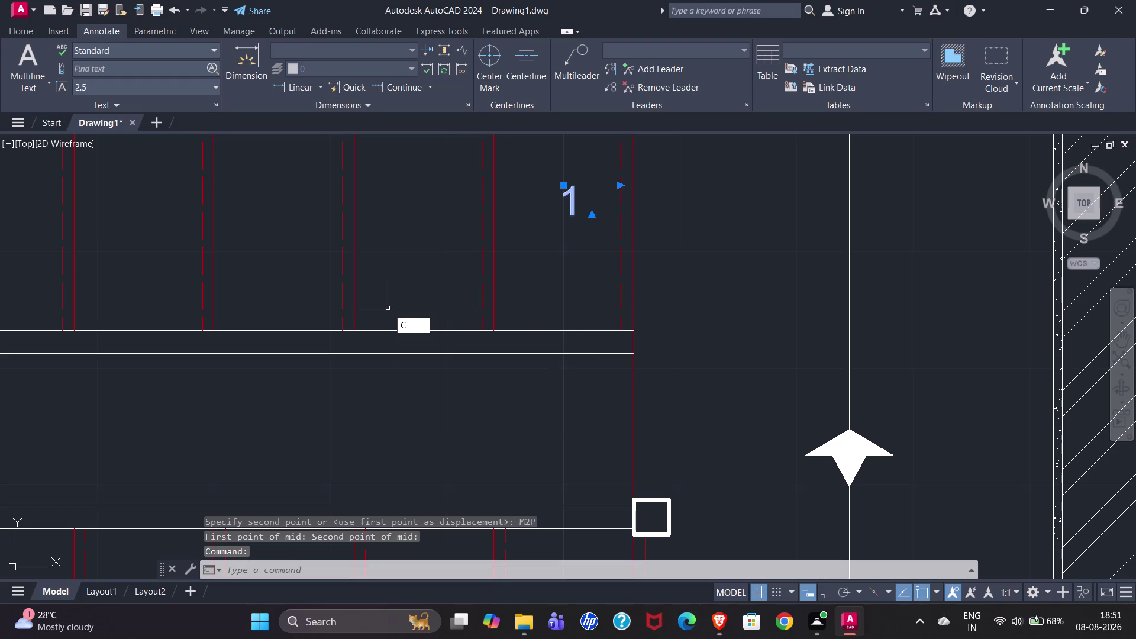
text(O)
key(Return)
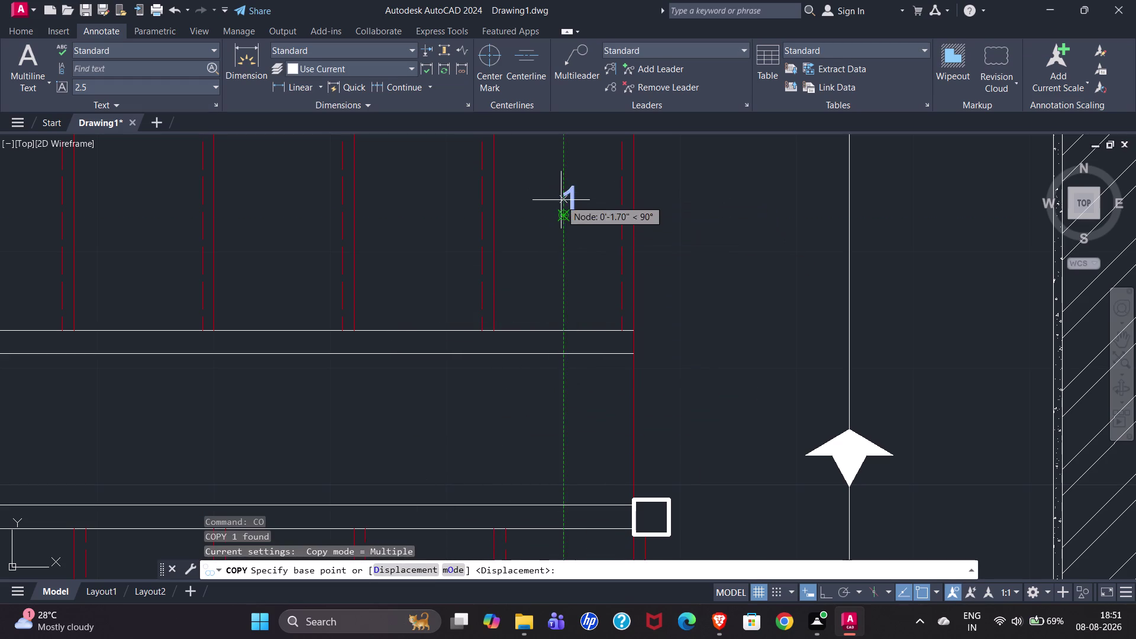
click(563, 217)
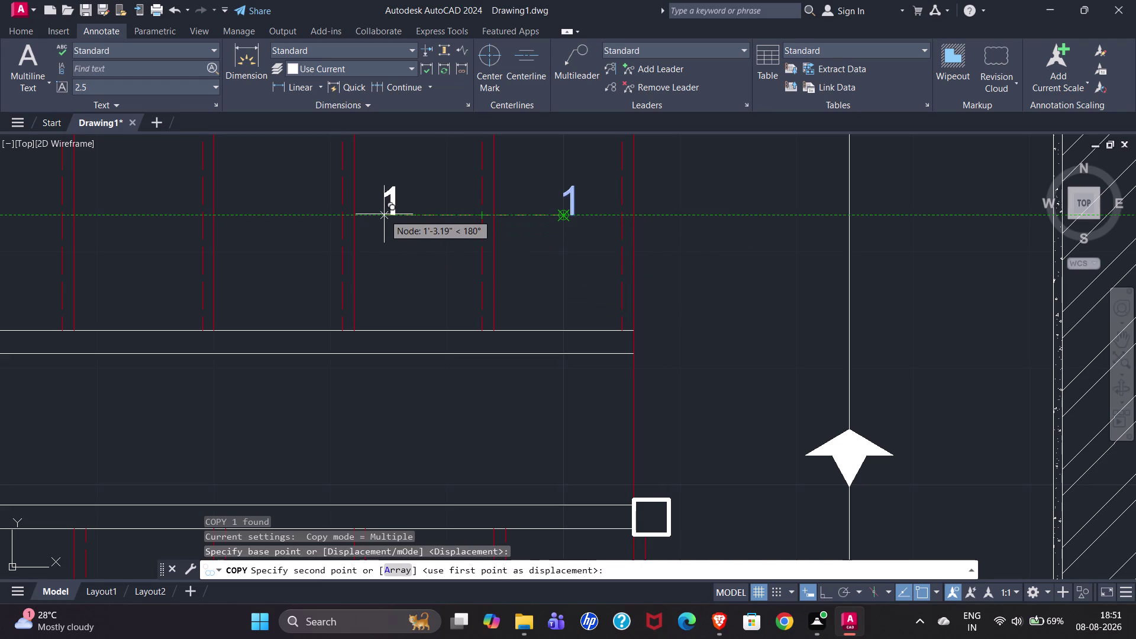
click(388, 574)
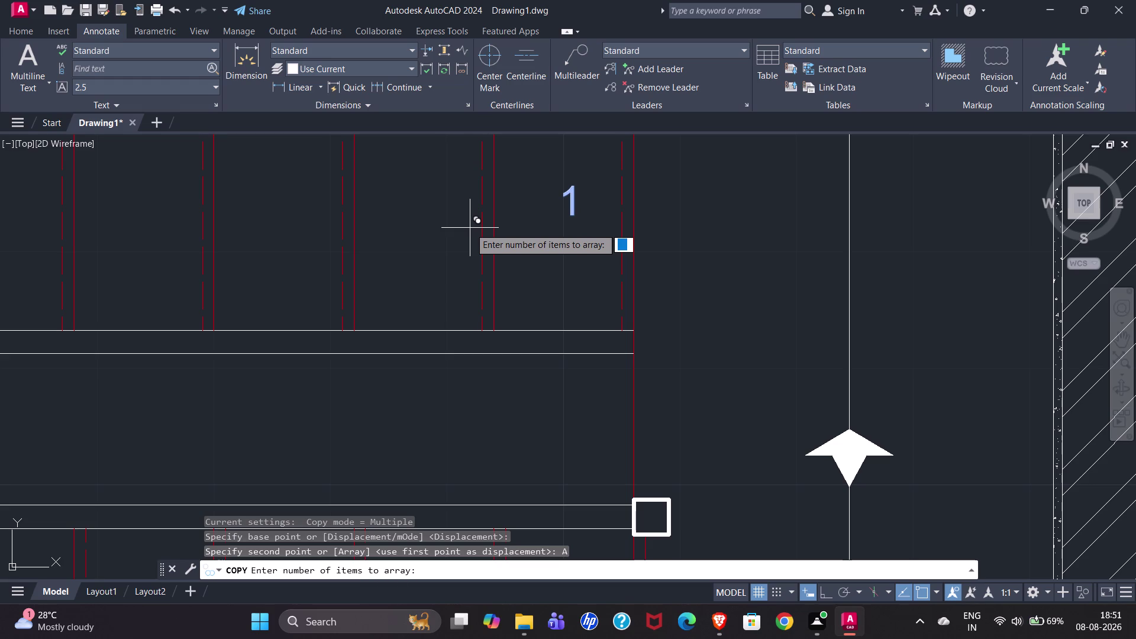
text(11)
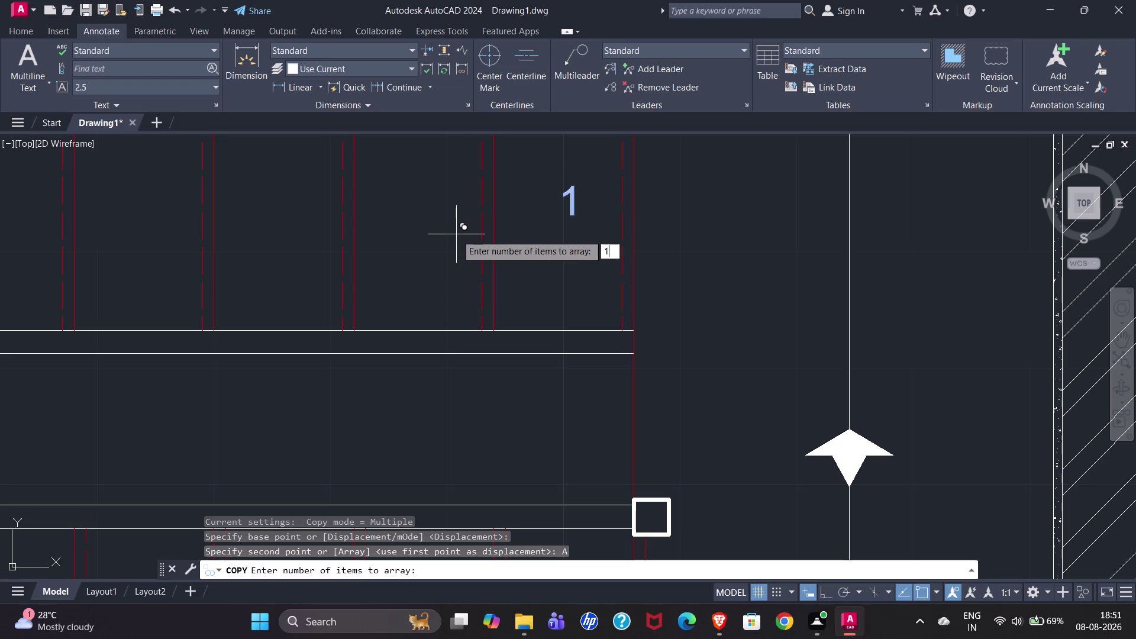
key(Return)
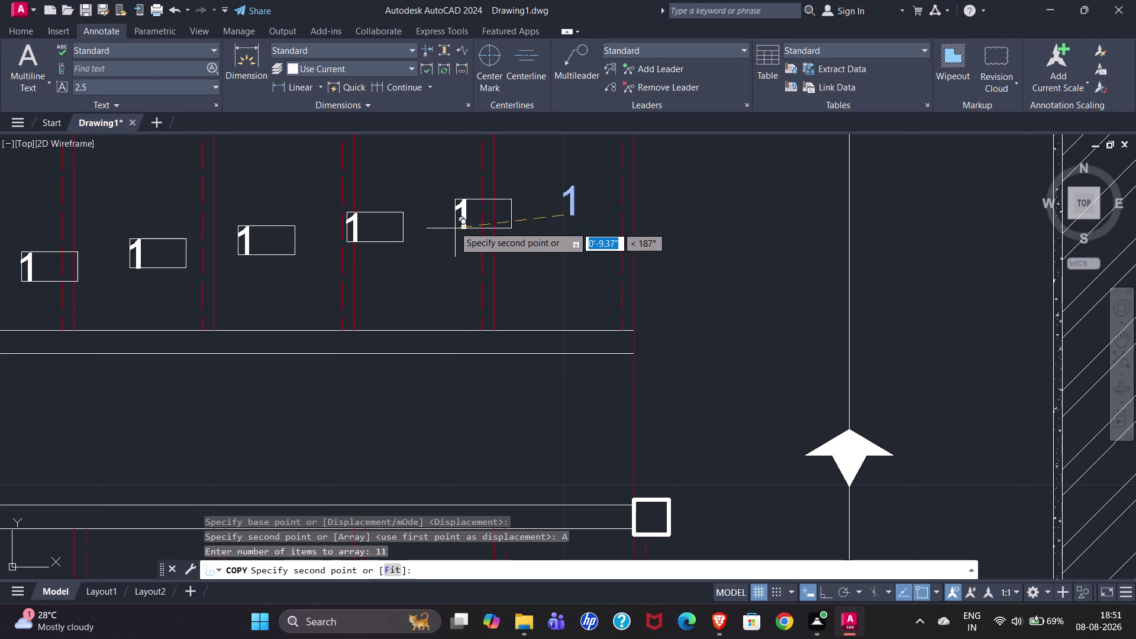
click(827, 593)
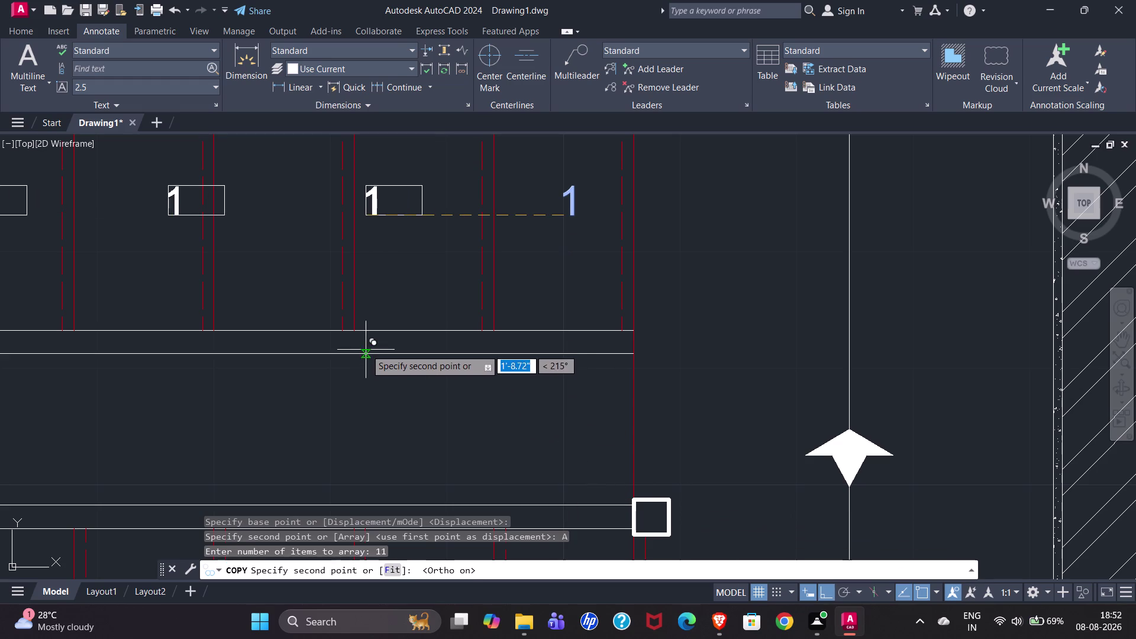
text(1')
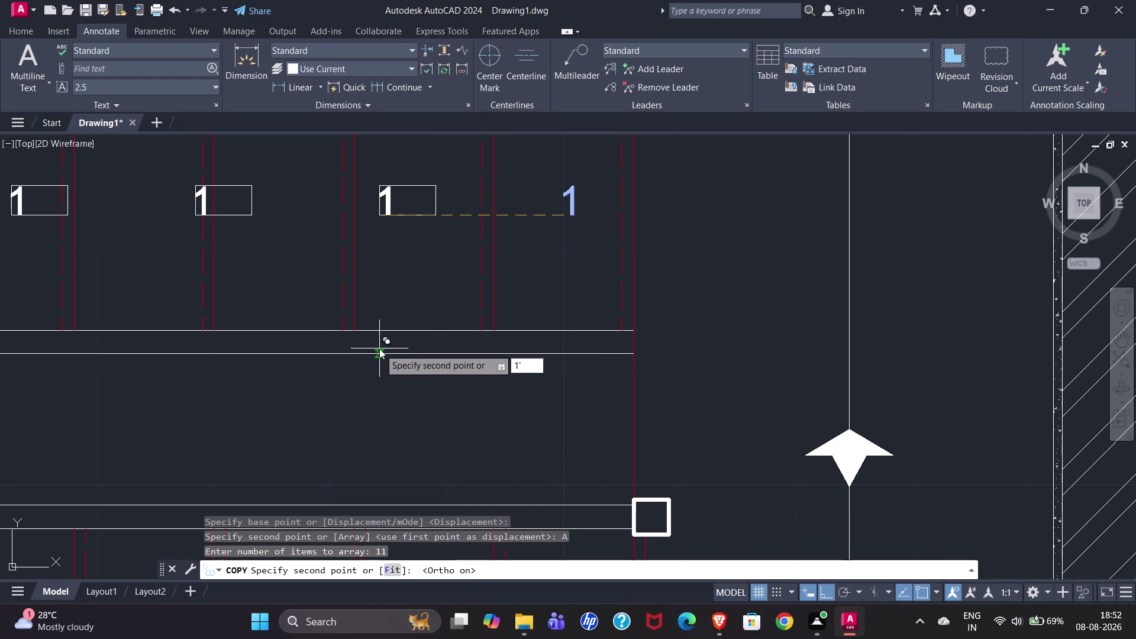
key(Return)
Cancel the copy and undo the eleven-item array.
scroll(down, 3)
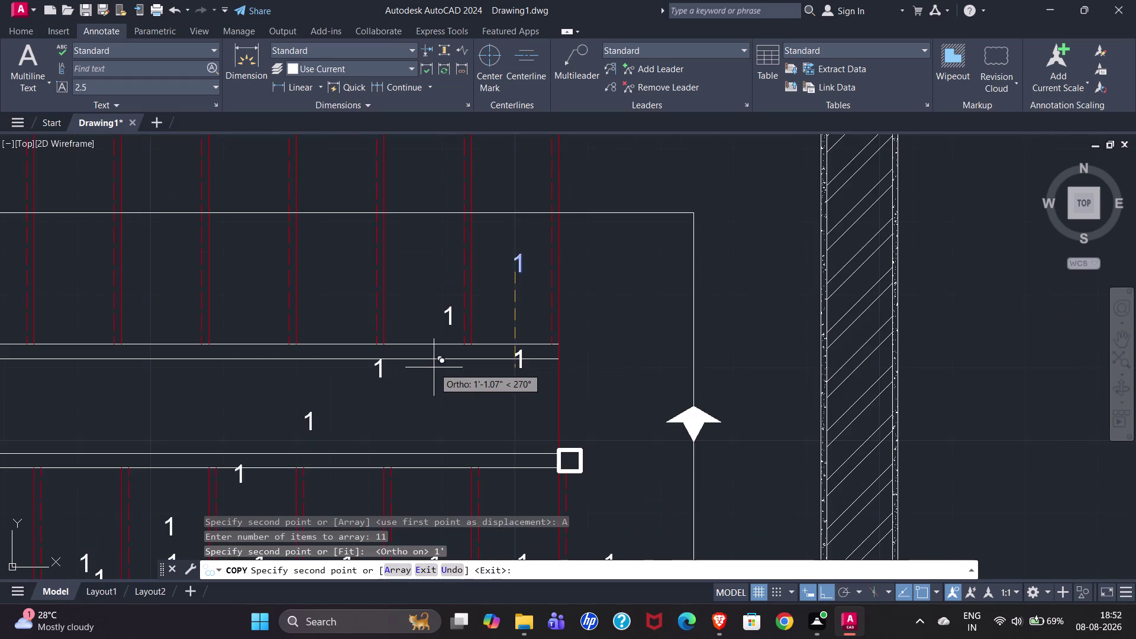
scroll(down, 3)
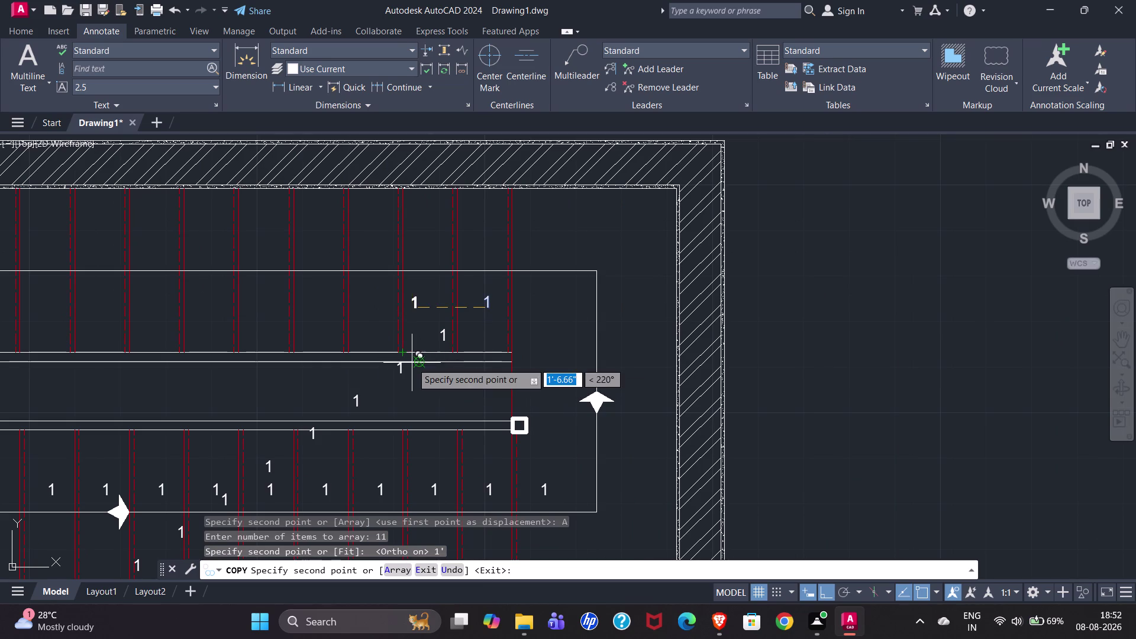
key(Escape)
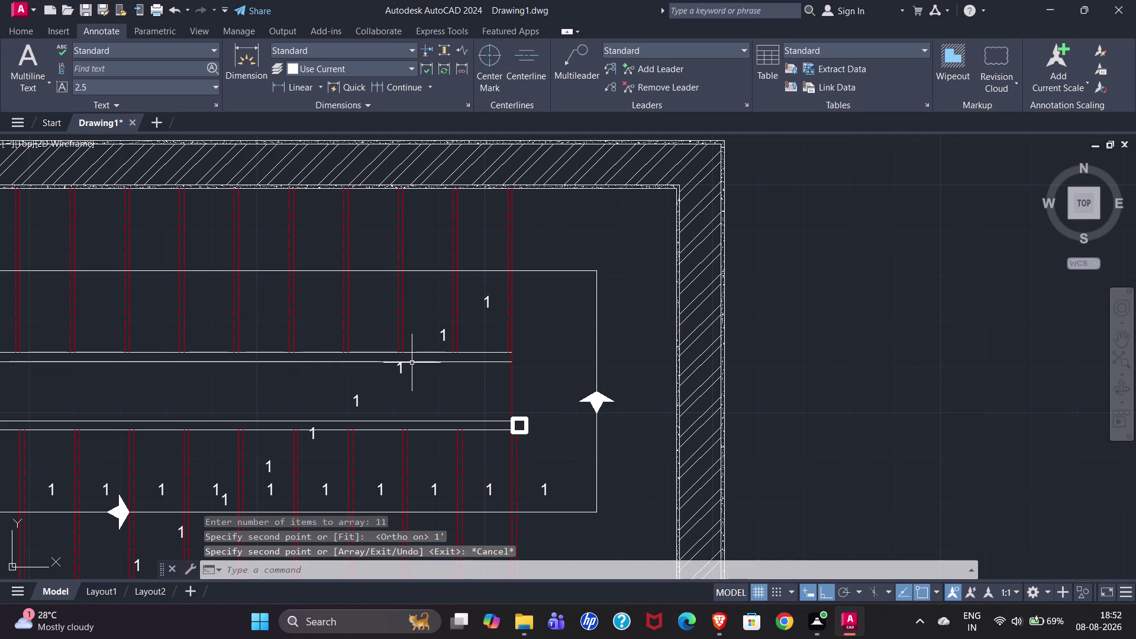
key(ctrl+z)
scroll(up, 3)
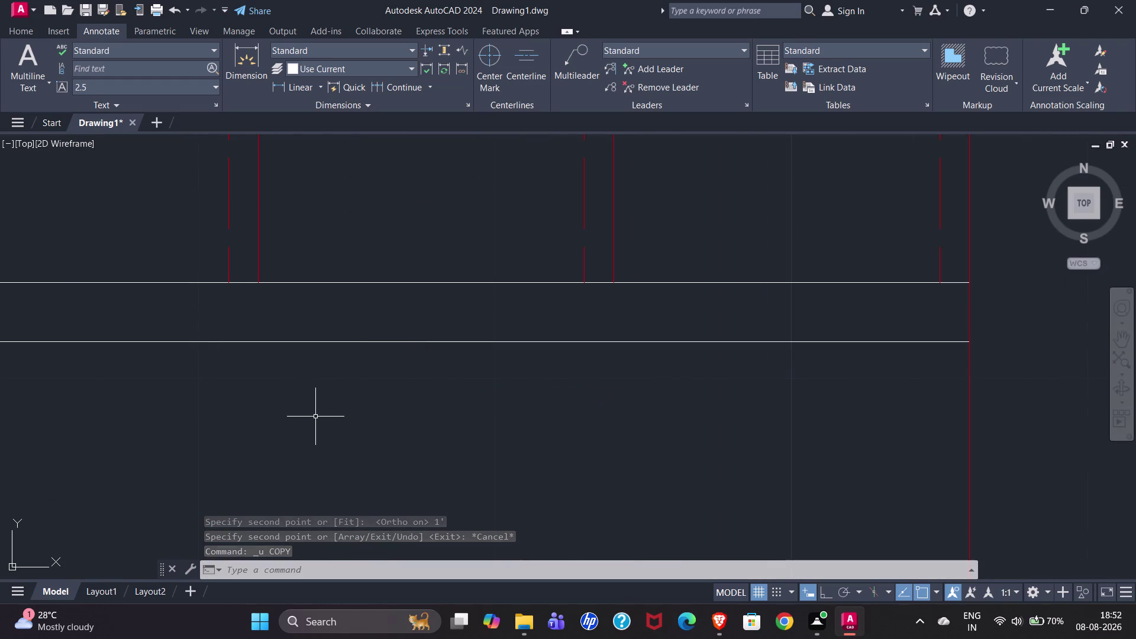
Copy step number 1 to the midpoint of the next pair of tread lines to the left.
scroll(down, 3)
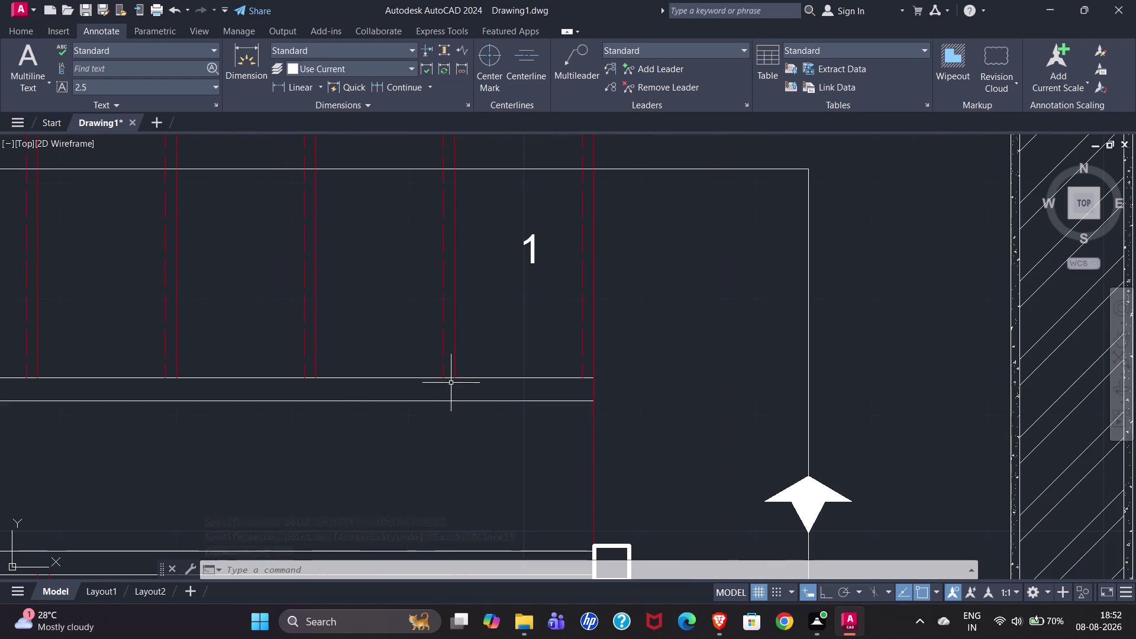
click(534, 243)
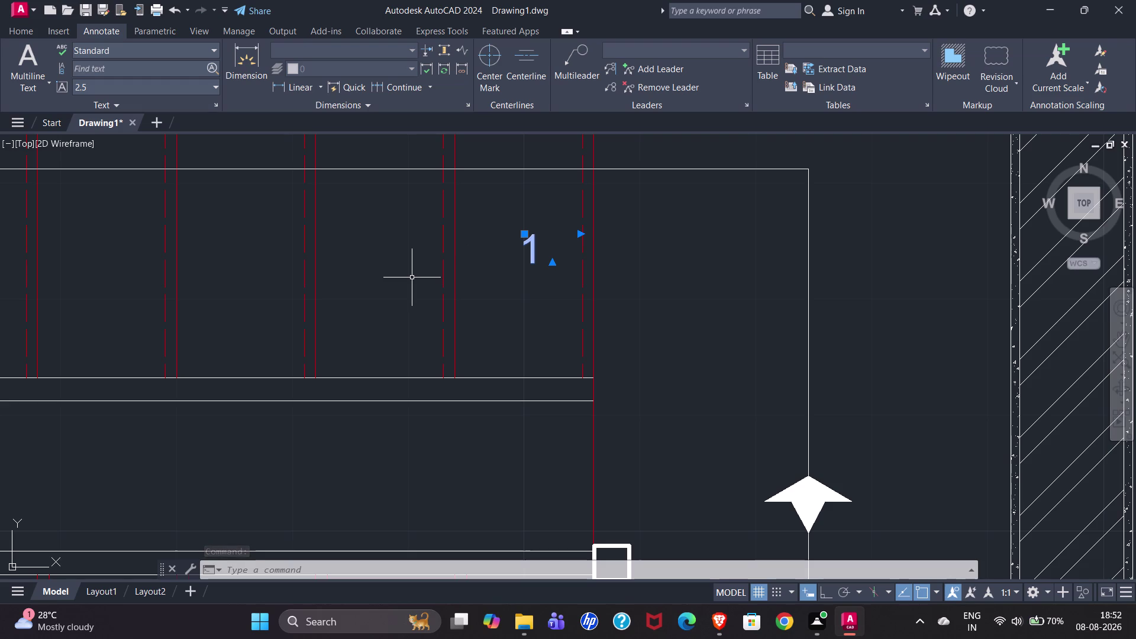
text(CO)
key(Return)
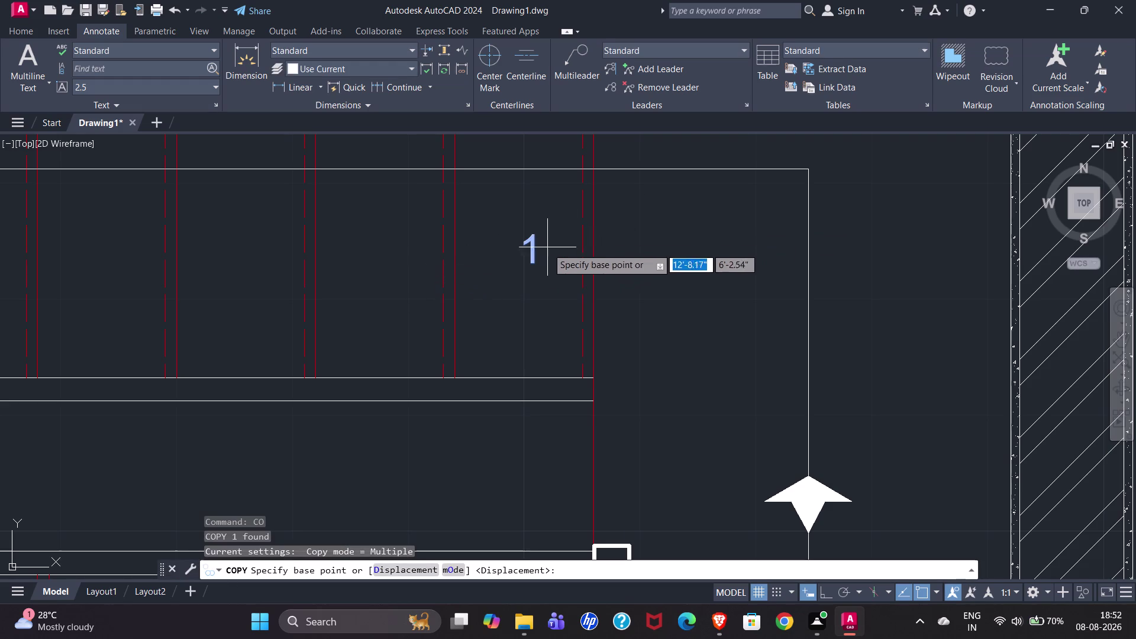
click(522, 265)
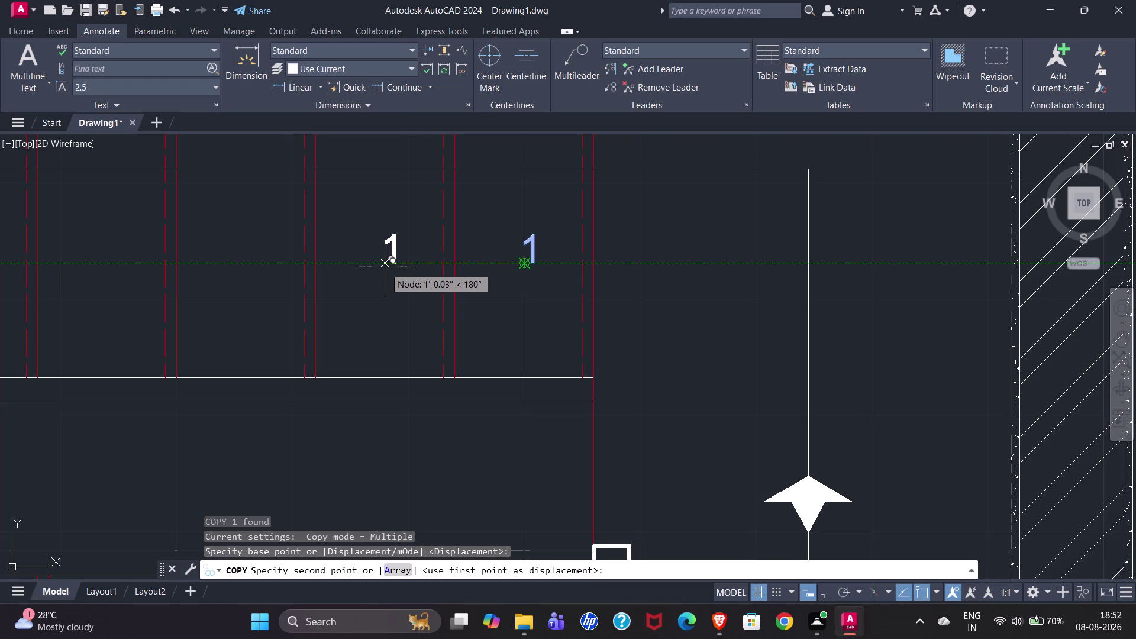
text(M2)
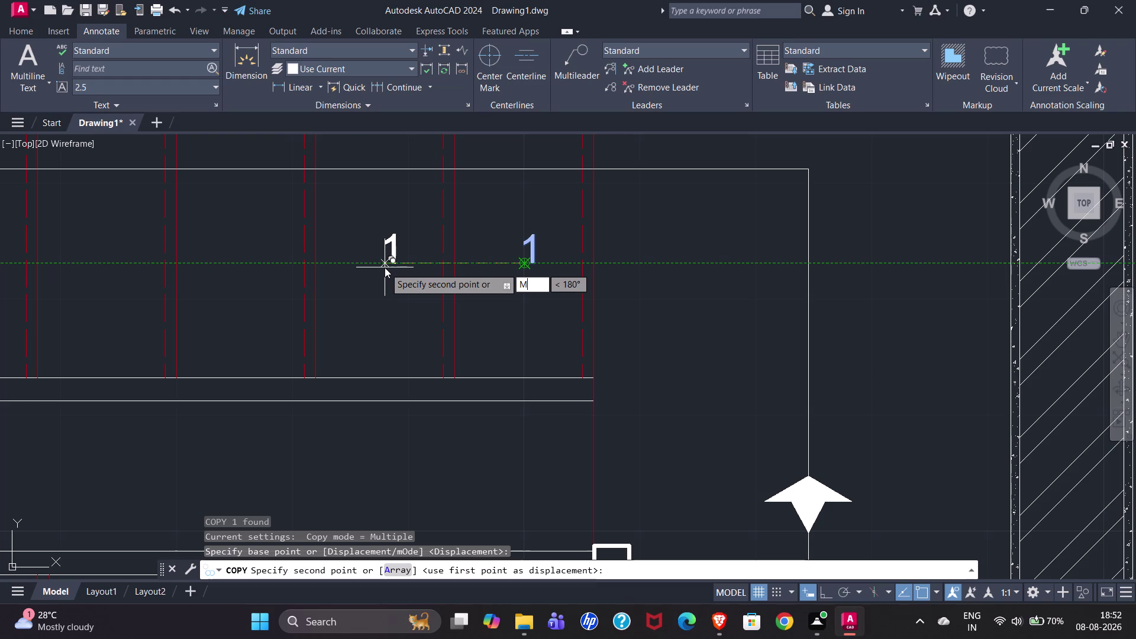
key(p)
key(Return)
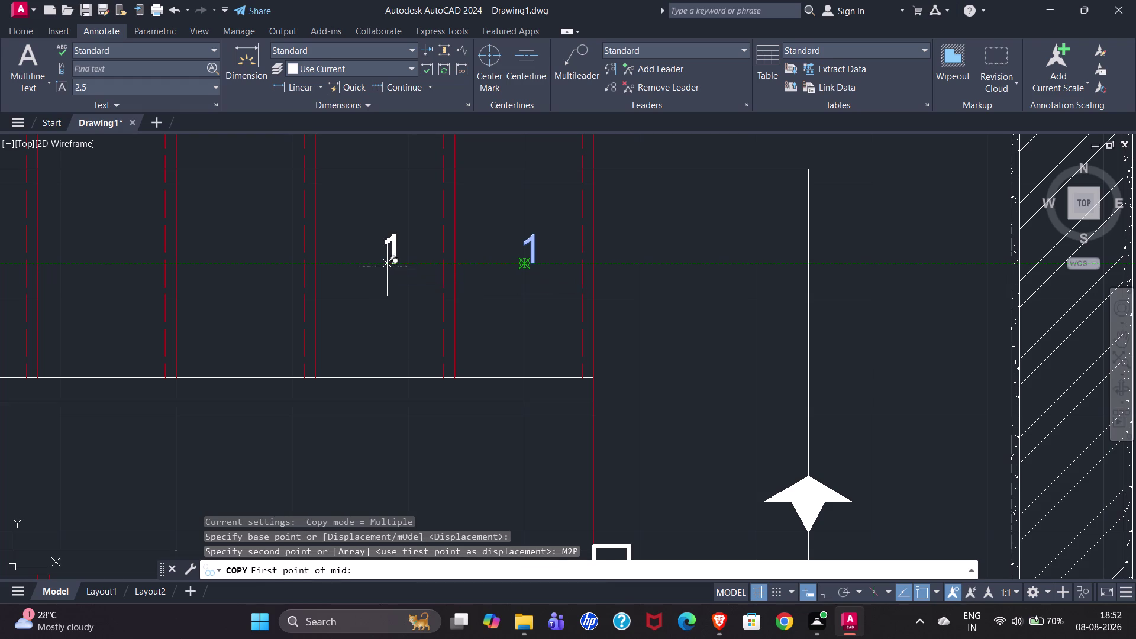
click(457, 263)
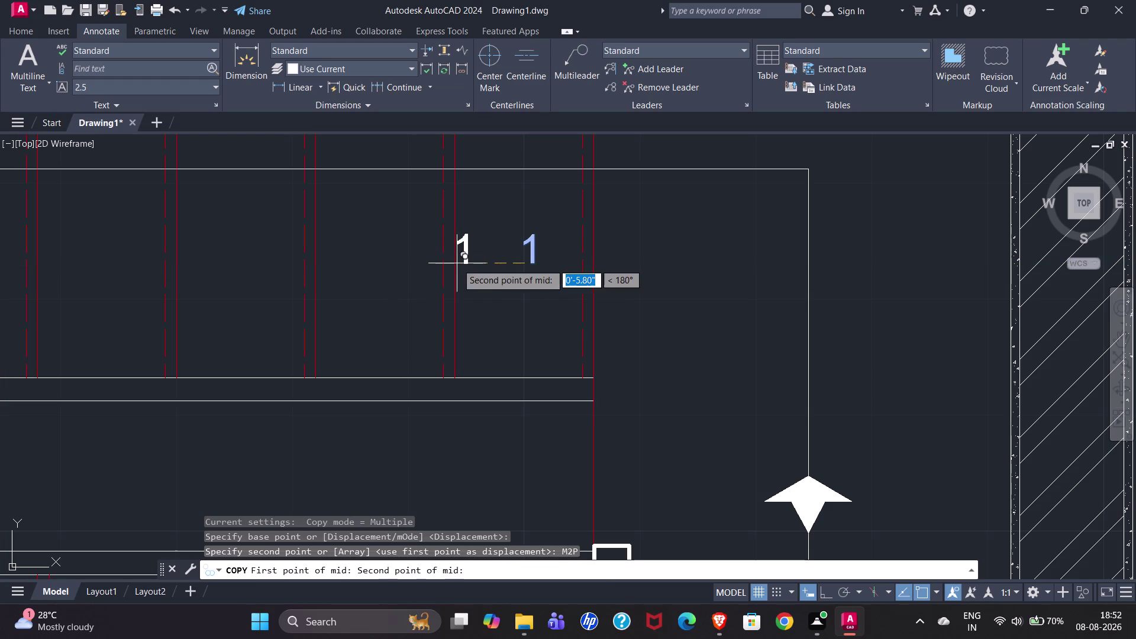
click(315, 267)
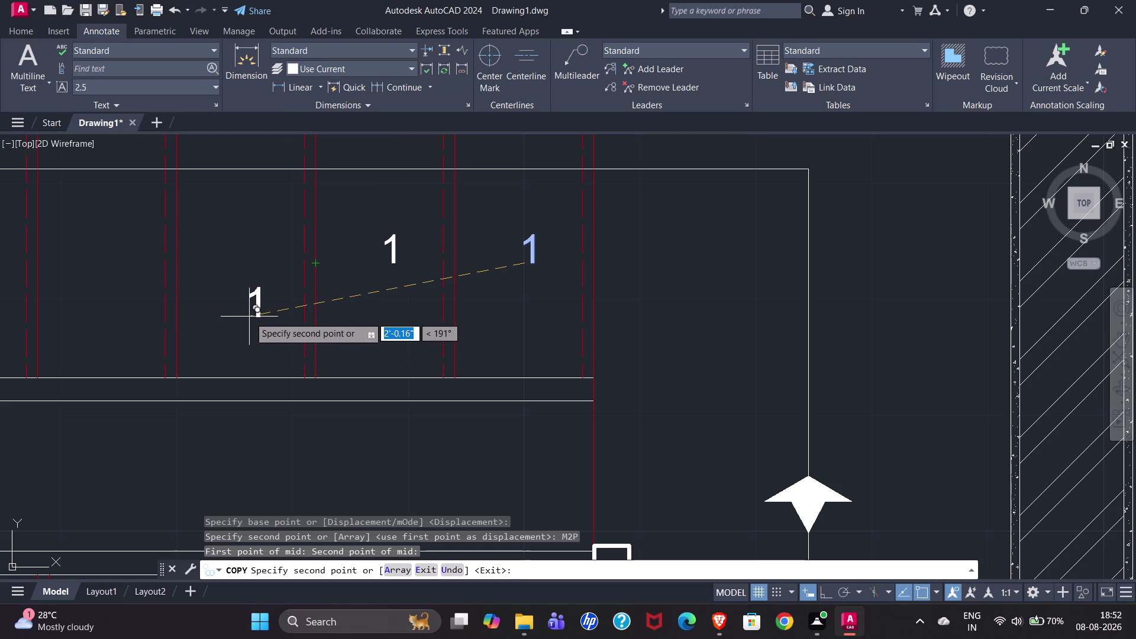
Close the accidental emoji panel, end the copy, and select the new number 1.
key(ctrl+alt+shift+super+space)
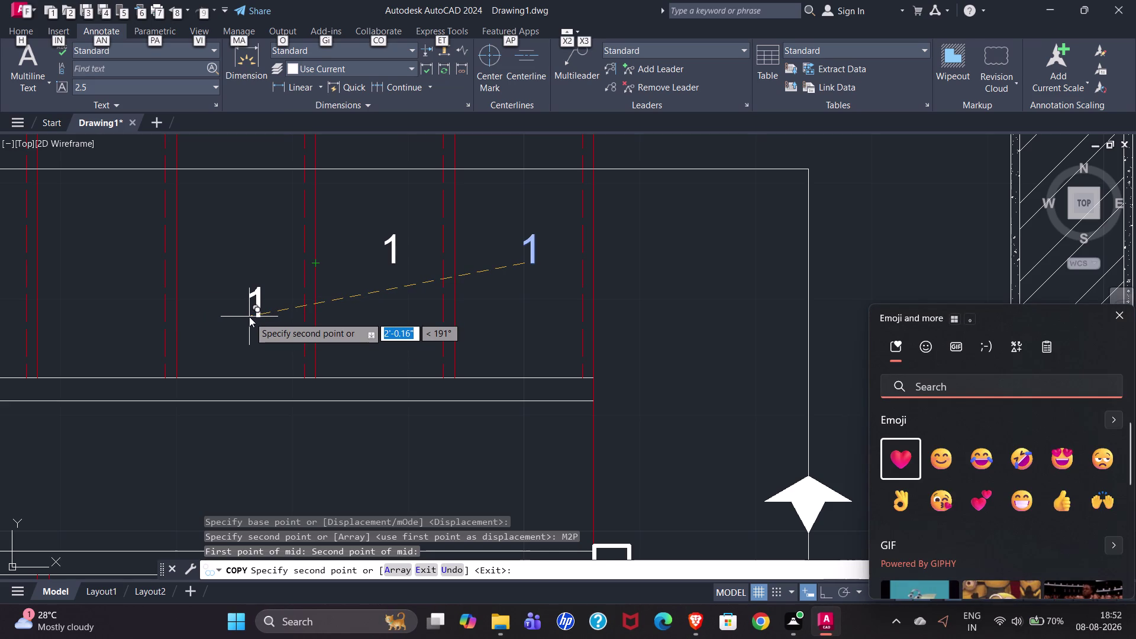
key(Escape)
key(Escape)
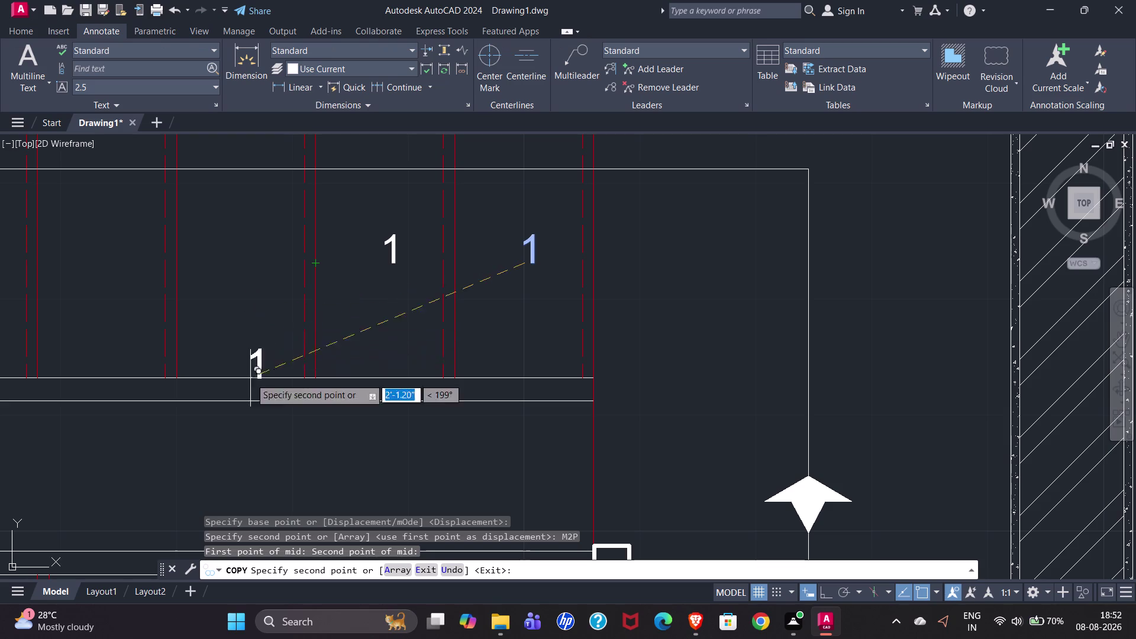
key(Escape)
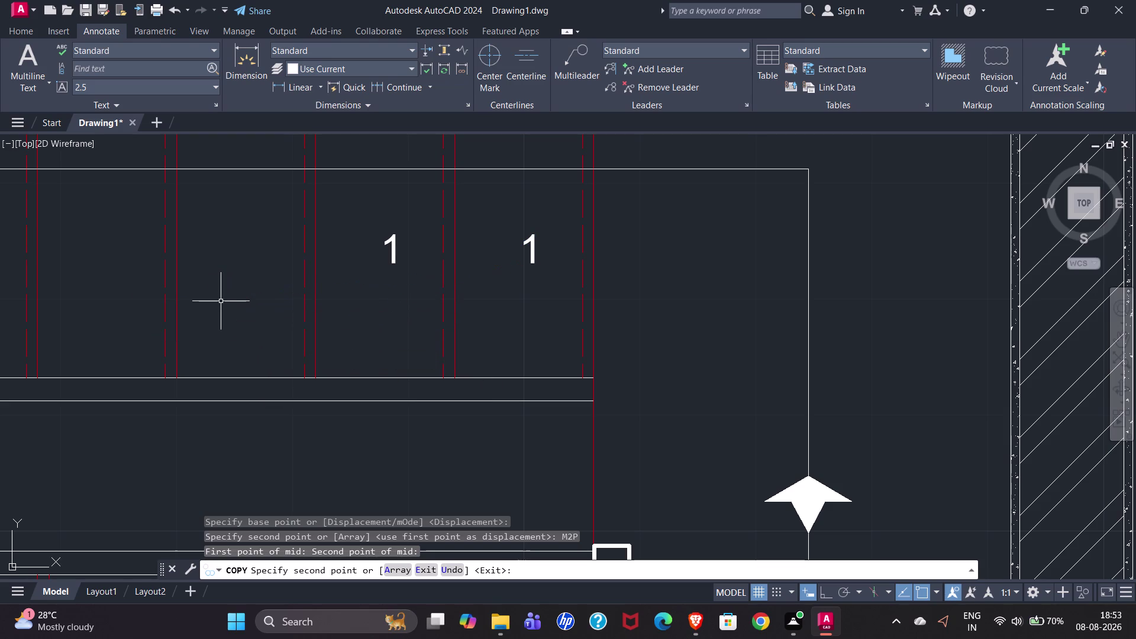
click(393, 260)
text(CO)
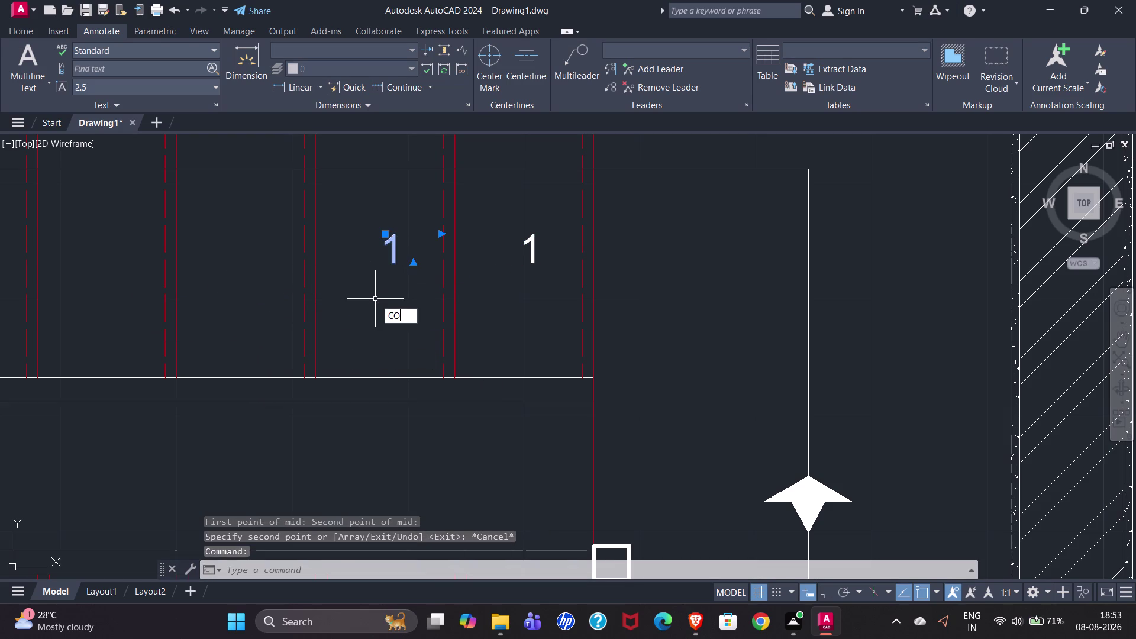
Array ten copies of step number 1 at 1' spacing across the remaining treads.
key(Return)
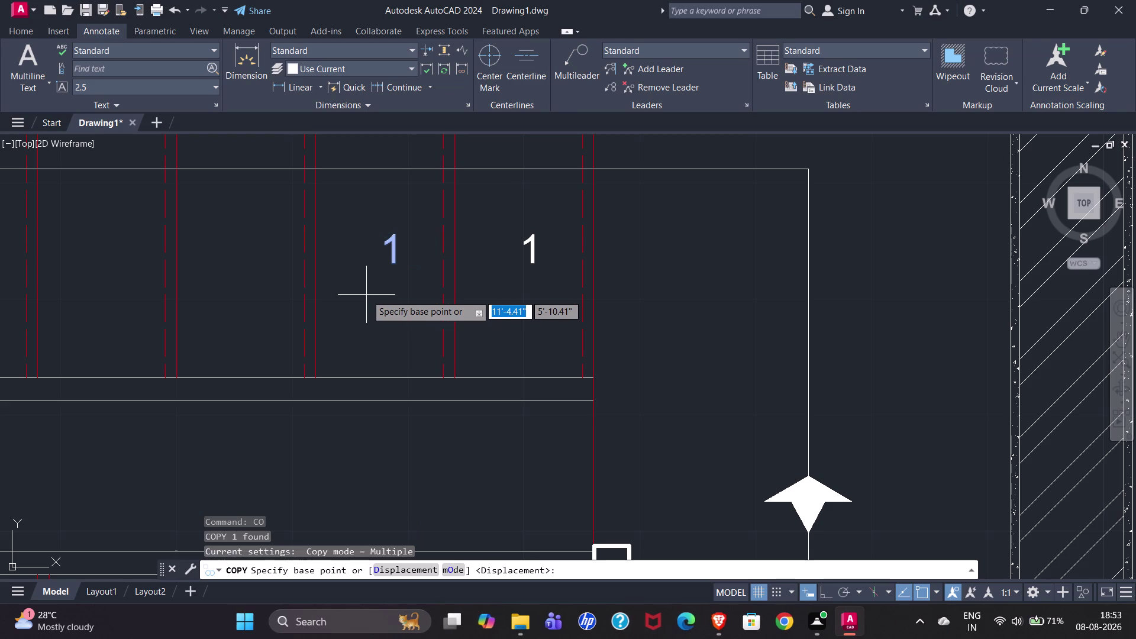
click(385, 267)
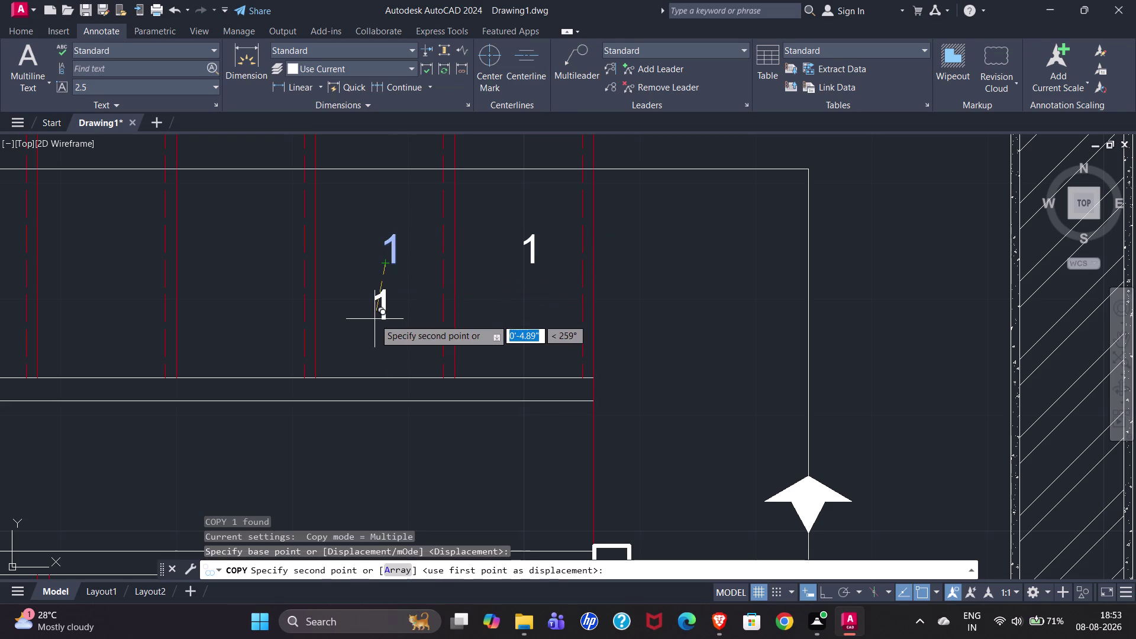
text(10)
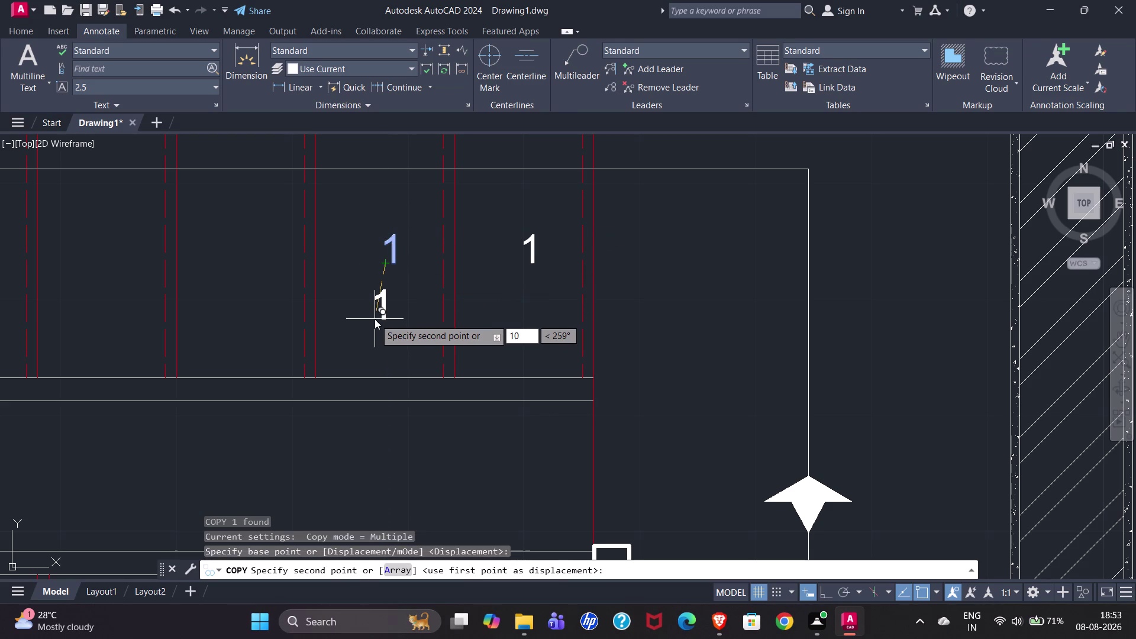
key(BackSpace)
key(BackSpace)
click(396, 573)
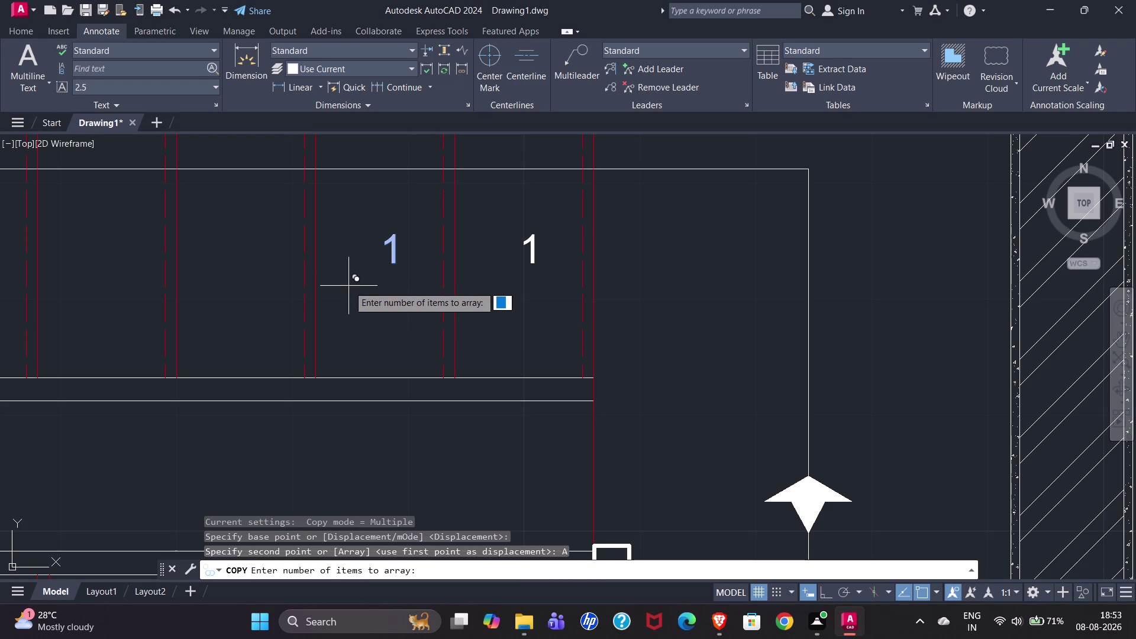
text(10)
key(Return)
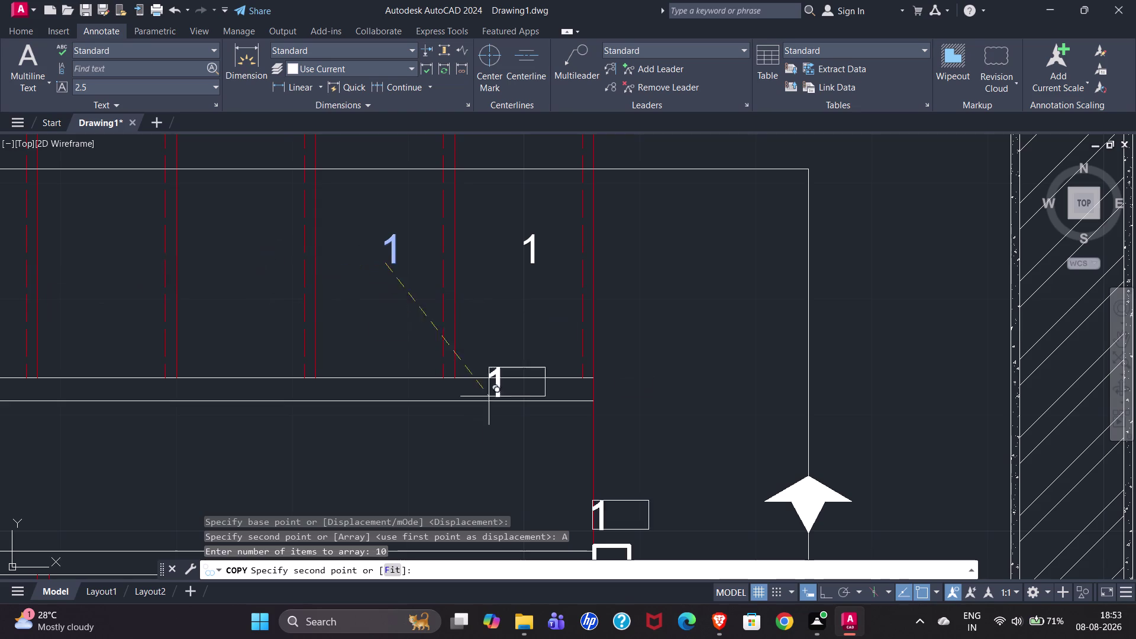
click(828, 590)
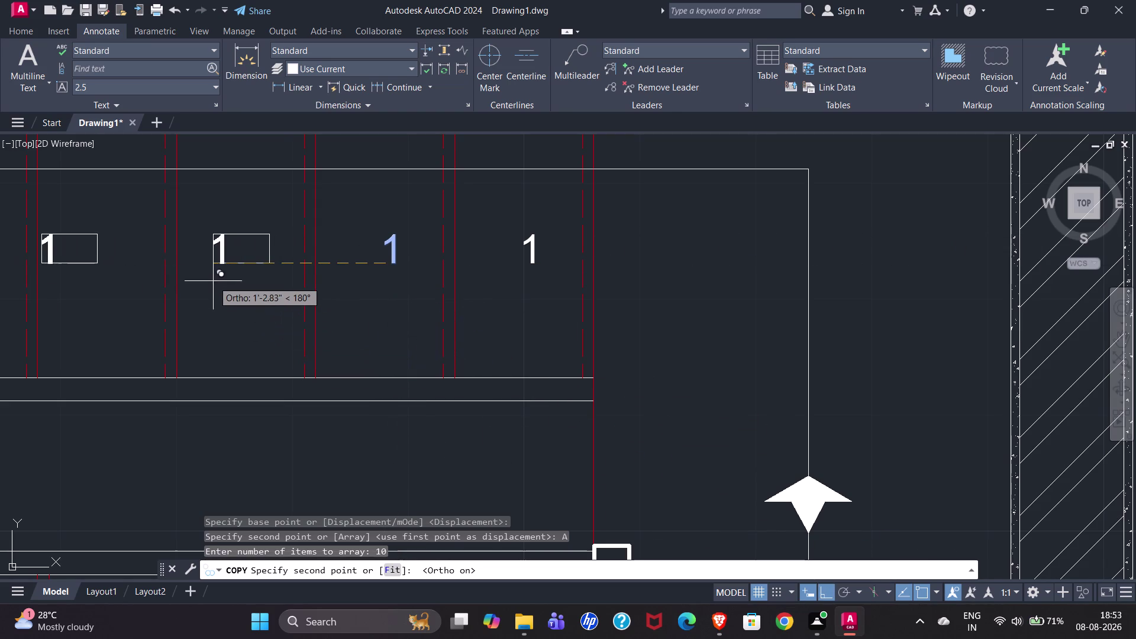
text(1')
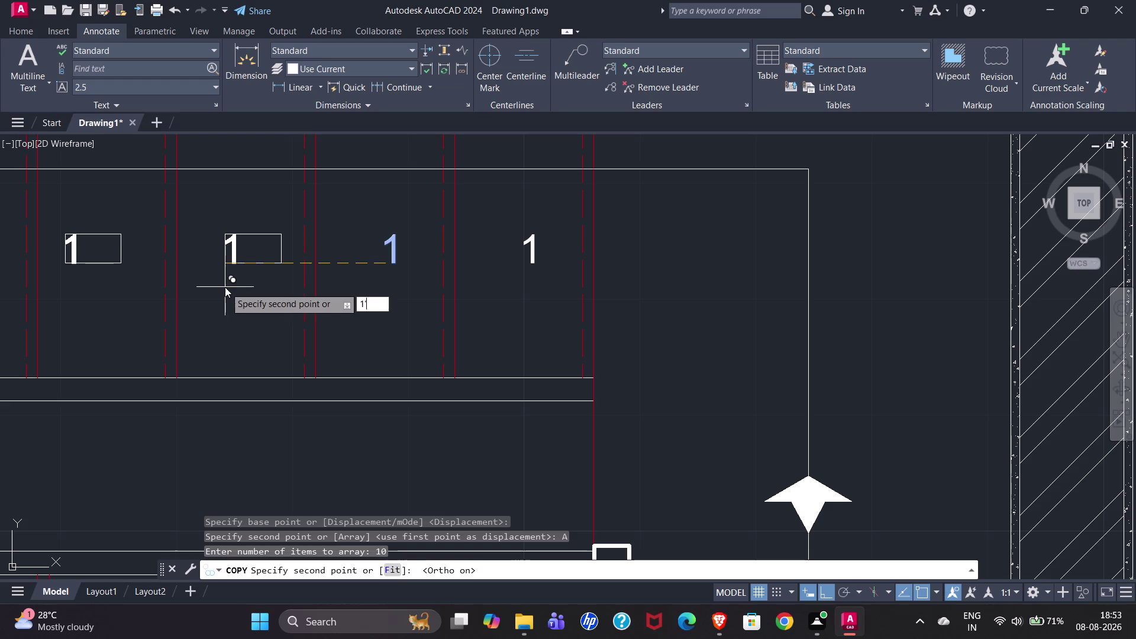
key(Return)
scroll(down, 3)
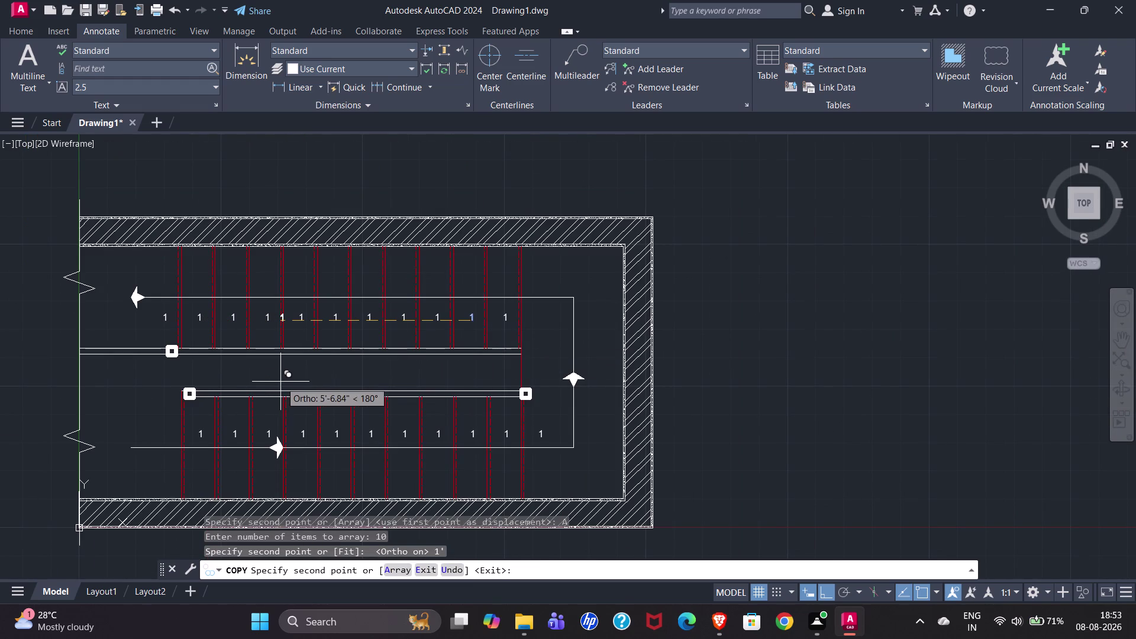
key(Escape)
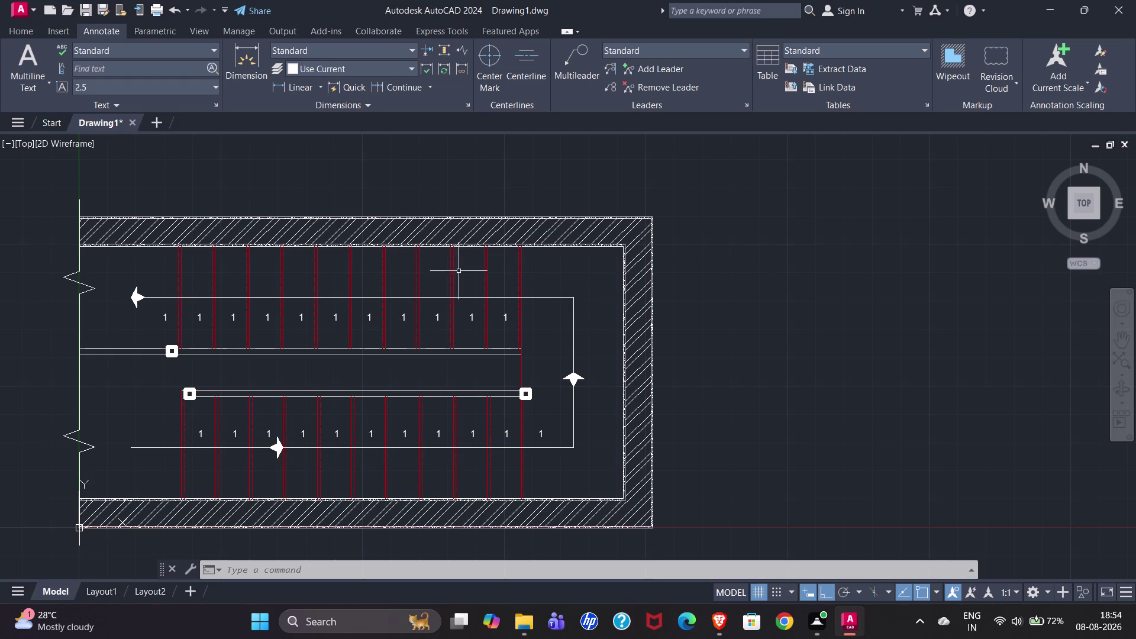
Use Select Similar on a lower-flight '1' label to select all 22 step numbers.
scroll(down, 3)
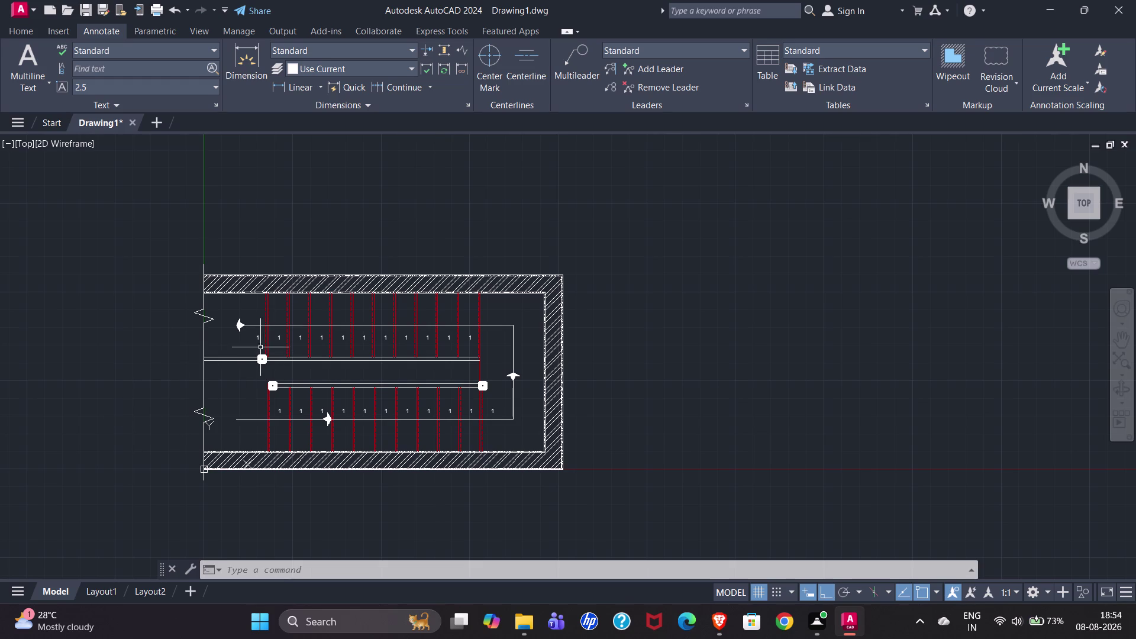
scroll(up, 3)
scroll(down, 3)
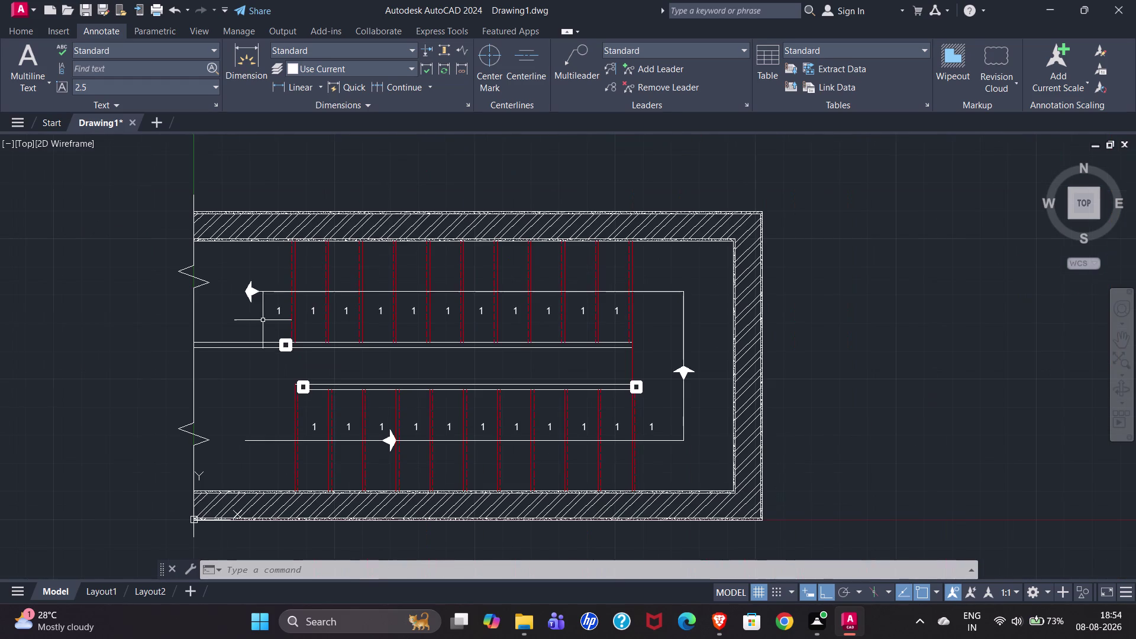
click(312, 428)
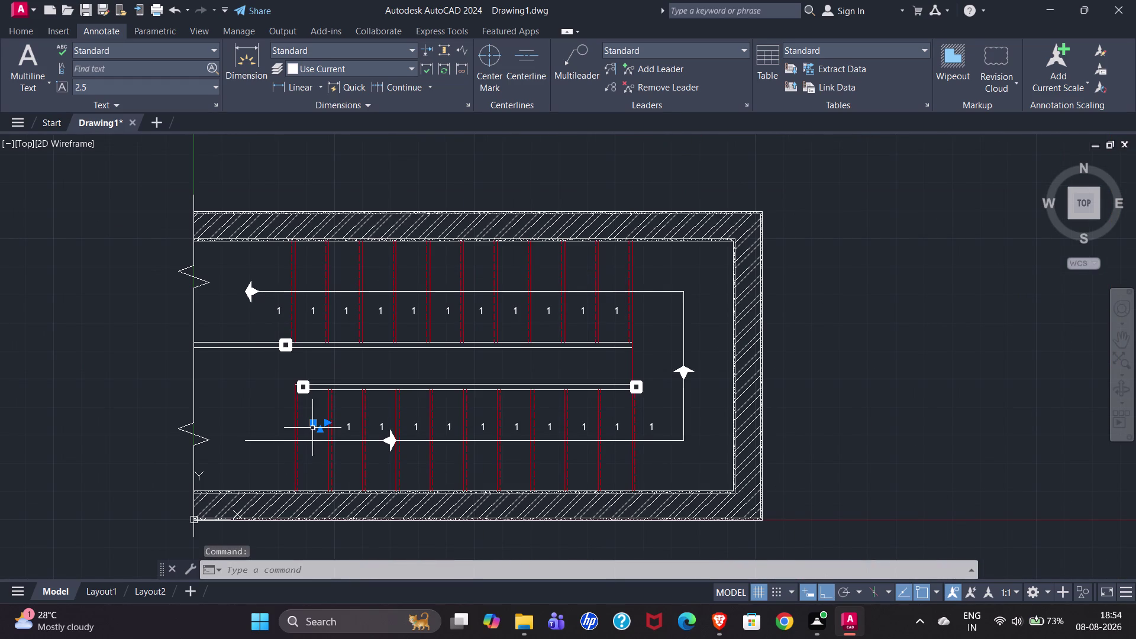
right_click(312, 428)
click(383, 287)
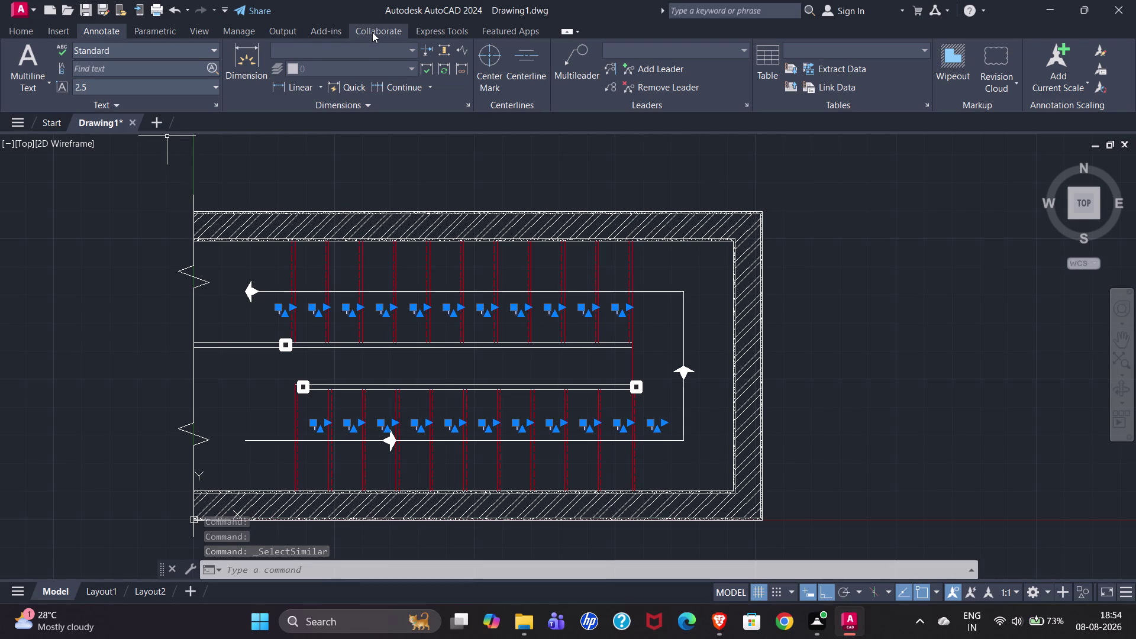
Renumber the labels with Auto Number: select-order sort, start 1, increment 1, Overwrite.
click(445, 36)
click(297, 64)
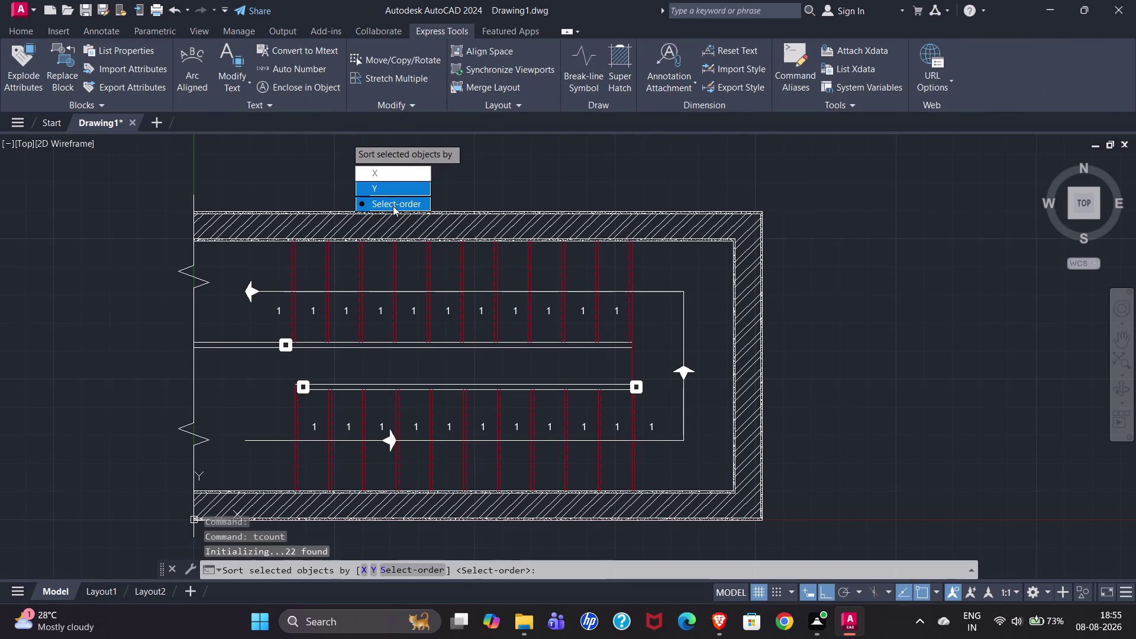
drag(393, 206, 350, 150)
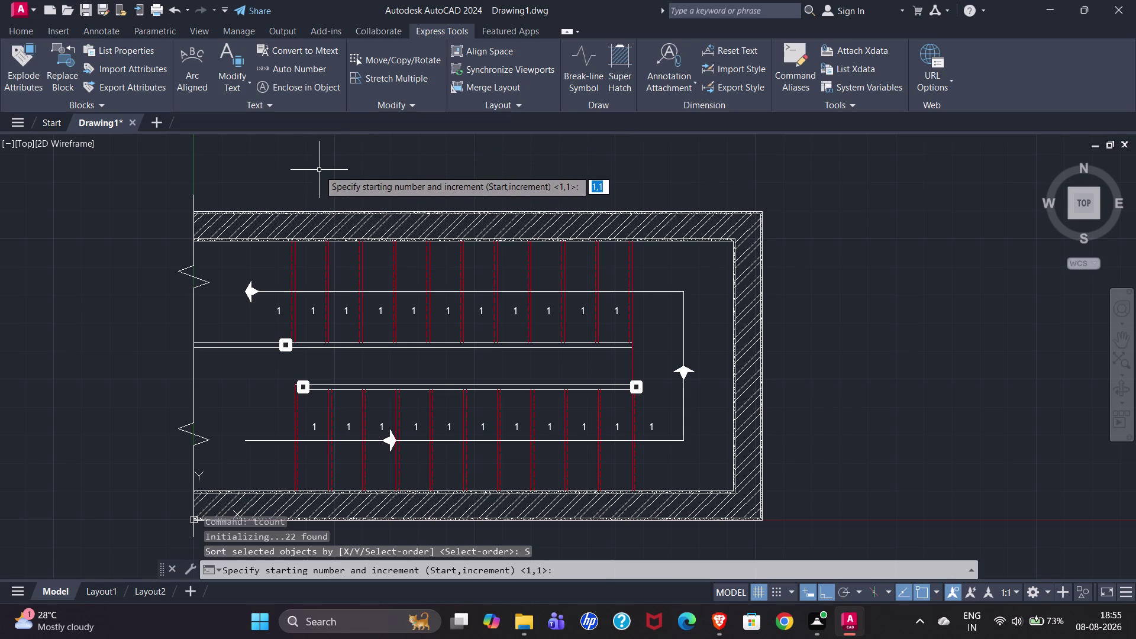
key(Return)
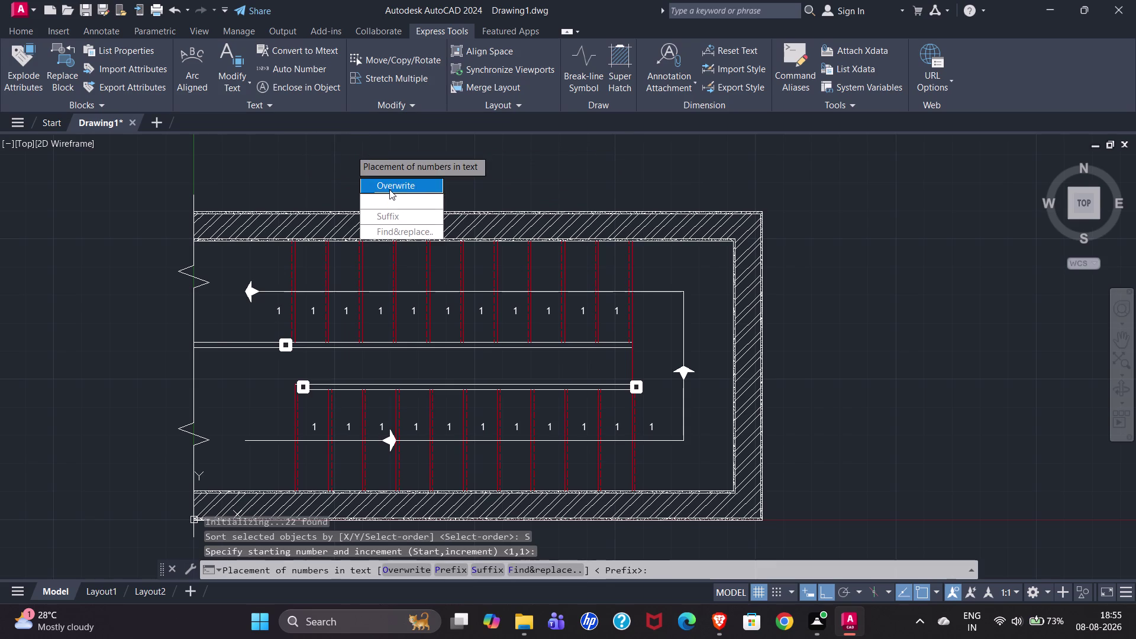
drag(390, 189, 350, 150)
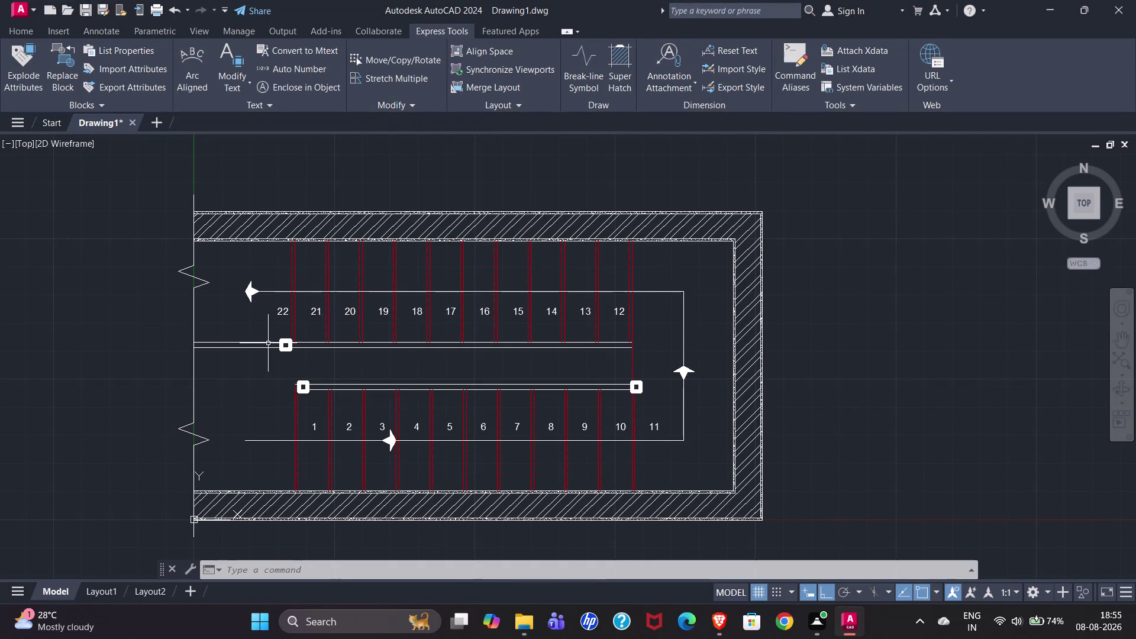
Clear the selection, then pick step number 1 and bring up its shortcut menu.
right_click(315, 429)
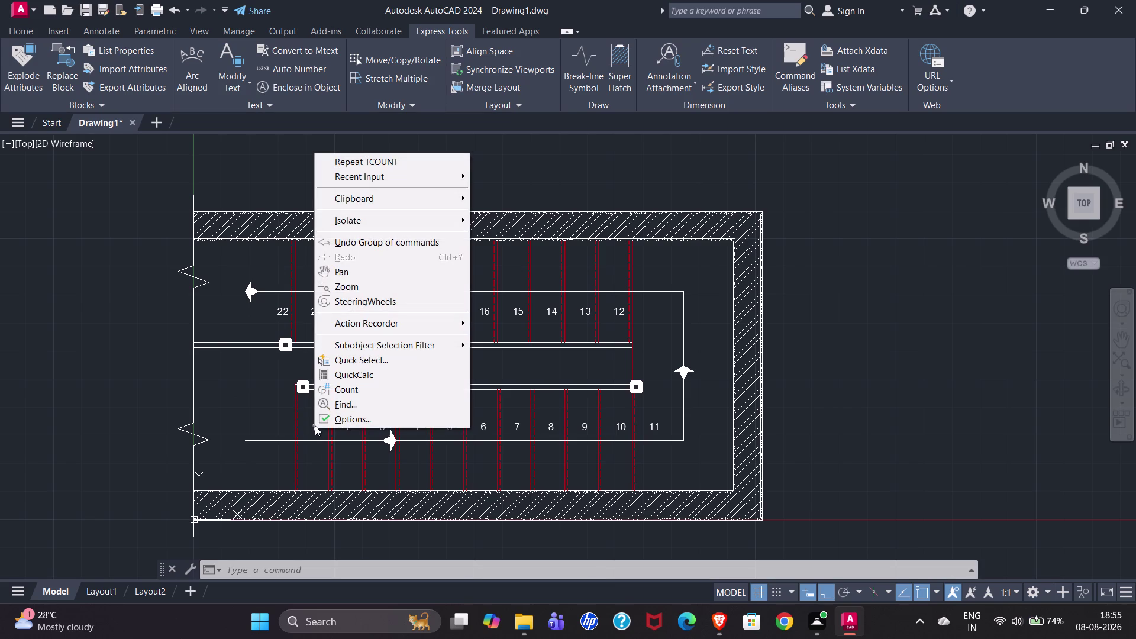
click(124, 342)
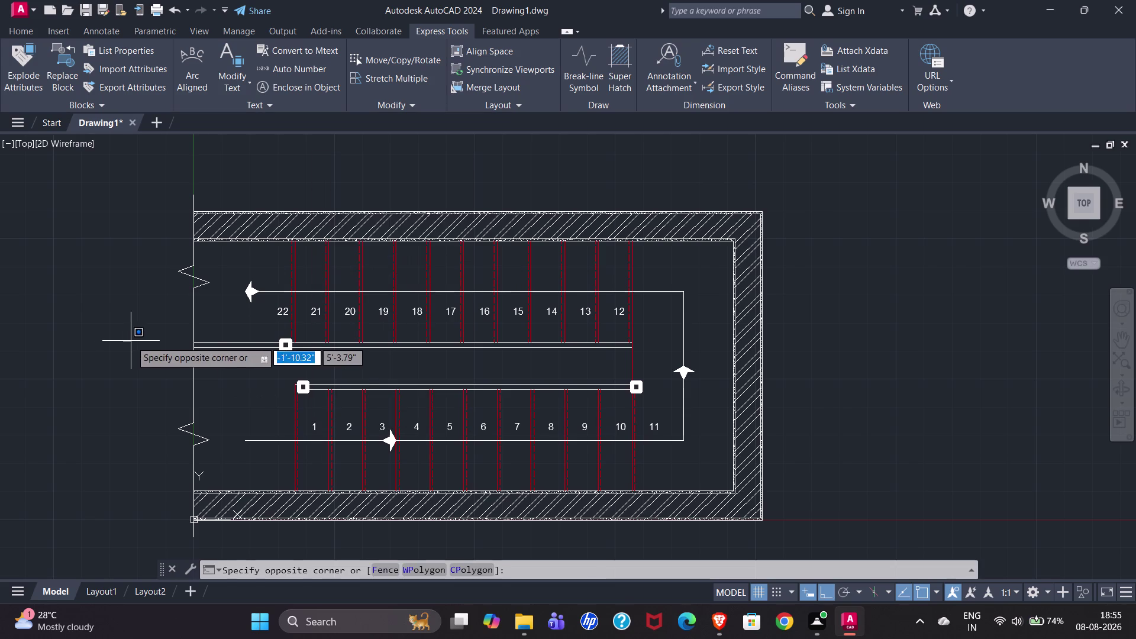
click(122, 372)
right_click(313, 428)
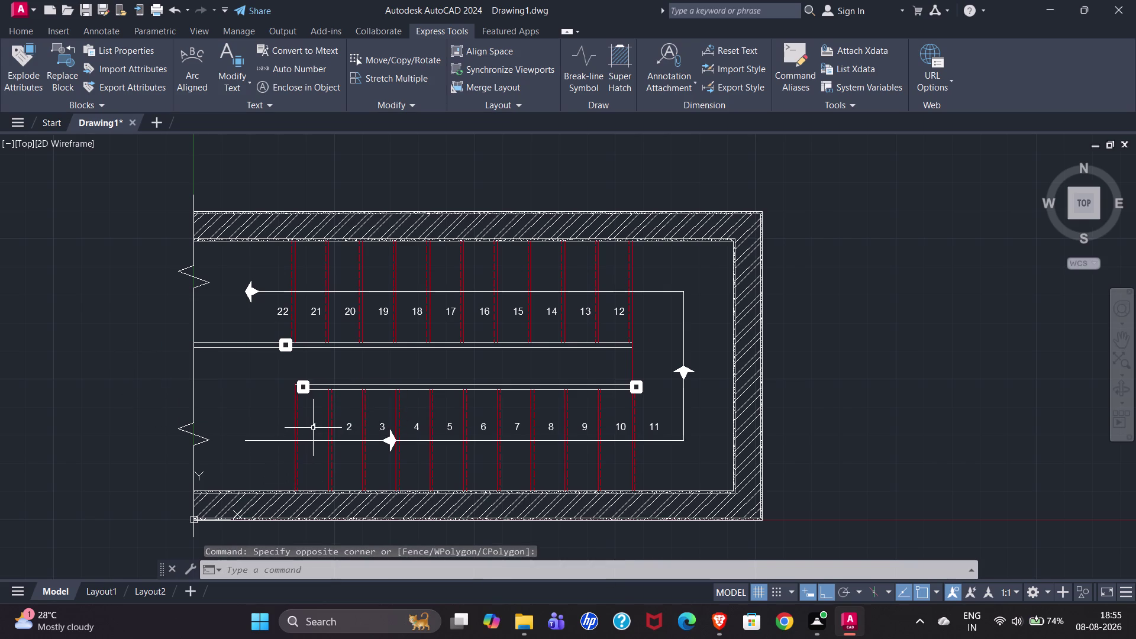
click(238, 383)
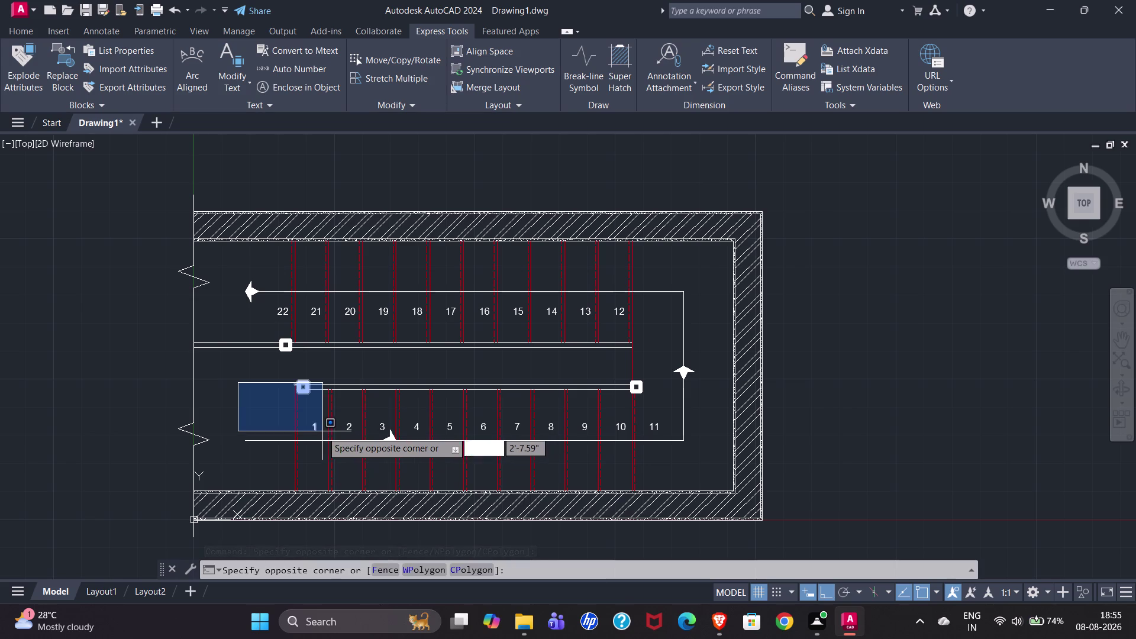
click(318, 431)
click(265, 401)
click(240, 403)
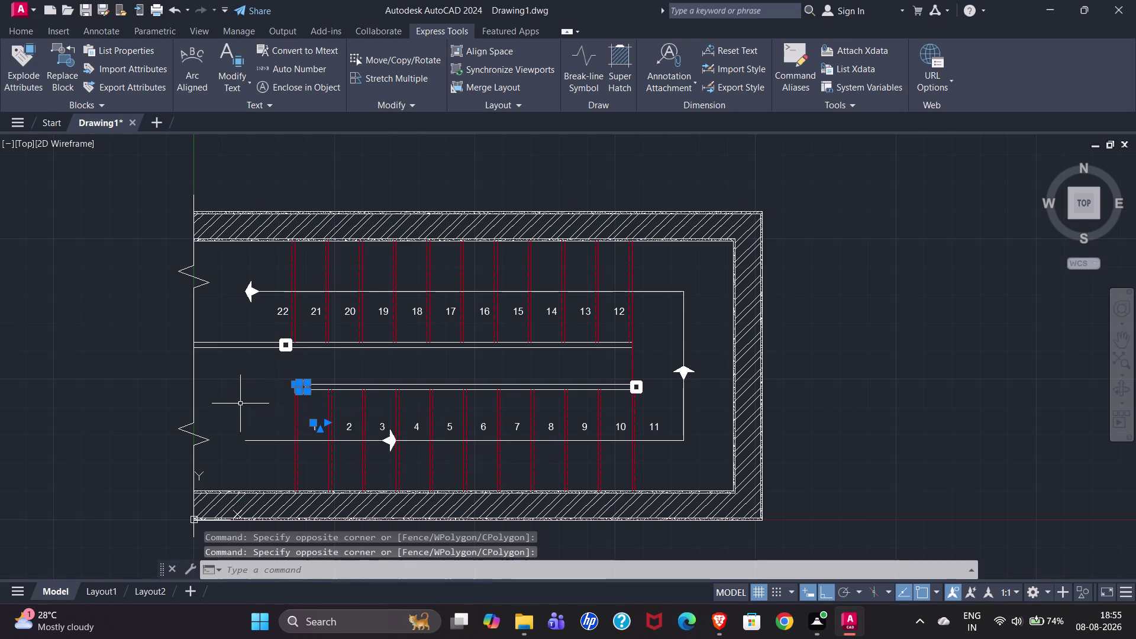
key(Escape)
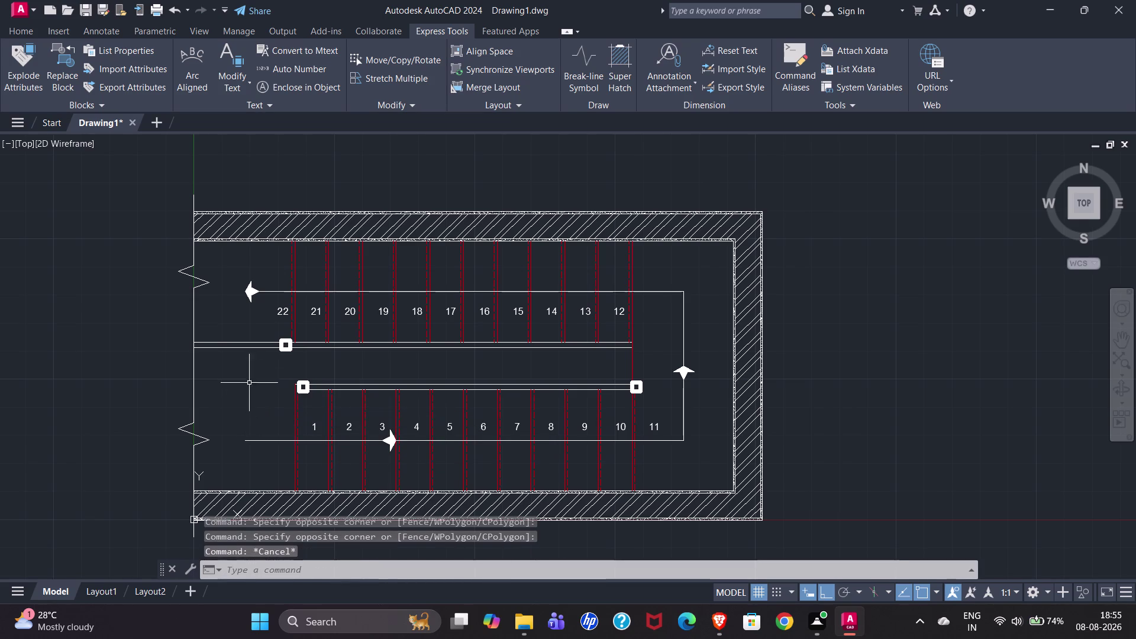
click(314, 428)
right_click(317, 401)
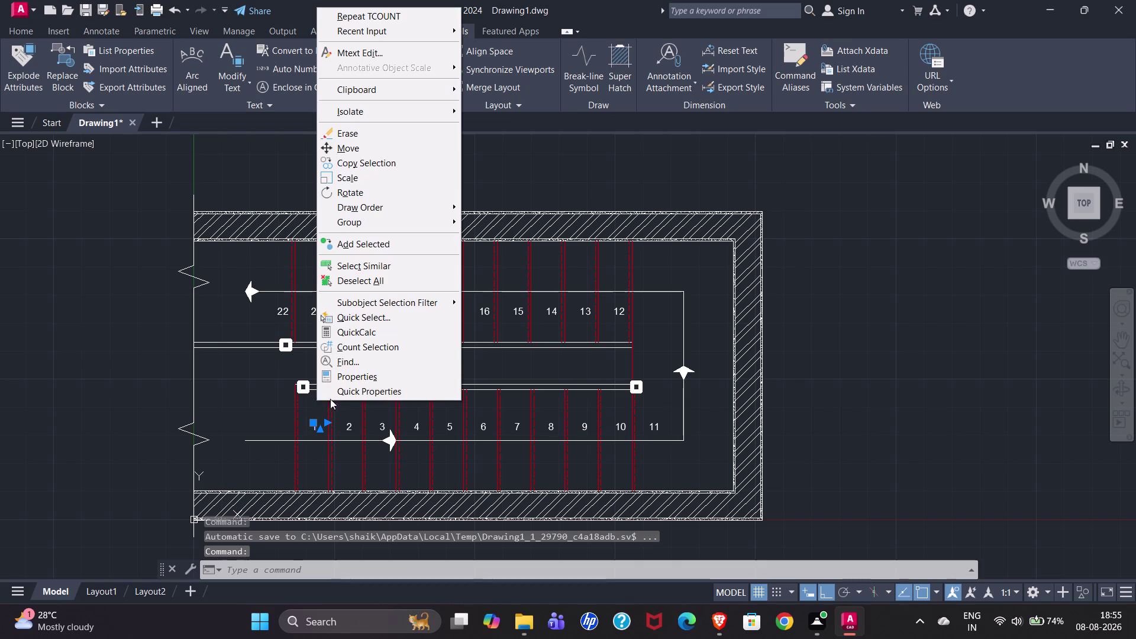
Enclose all step numbers in variable-size circles with TCIRCLE at offset 0.35.
click(359, 269)
click(300, 87)
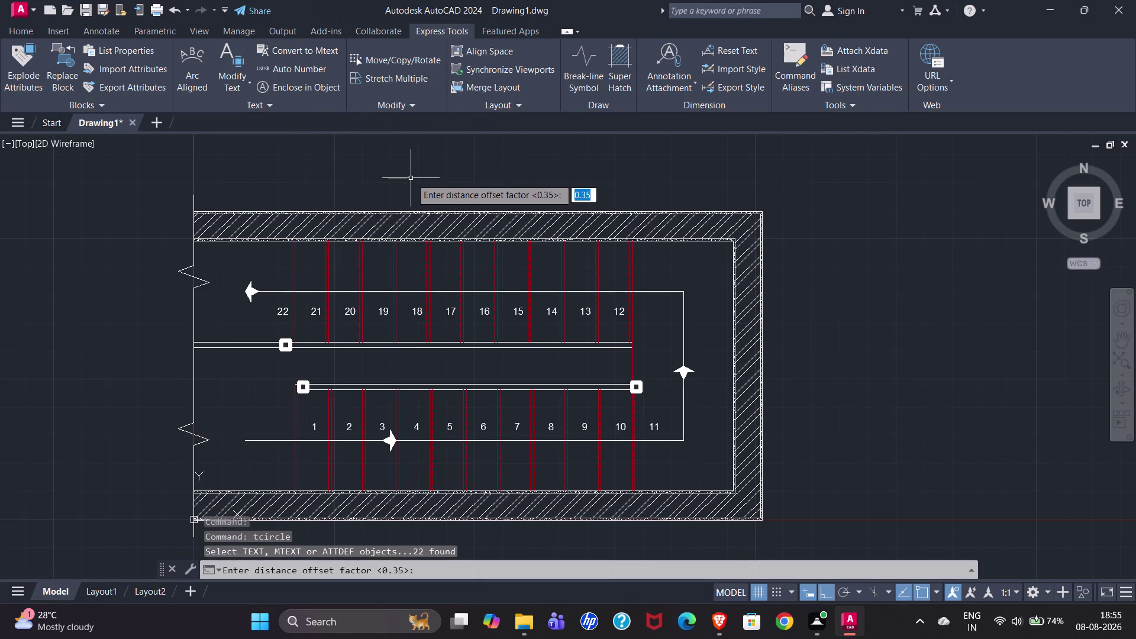
key(Return)
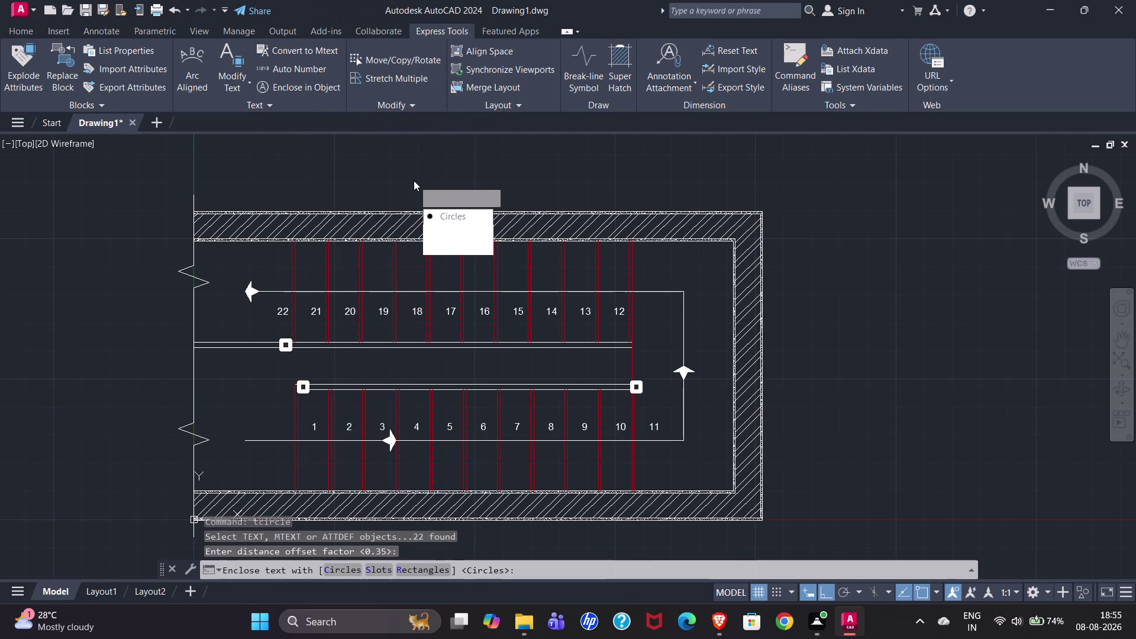
key(Return)
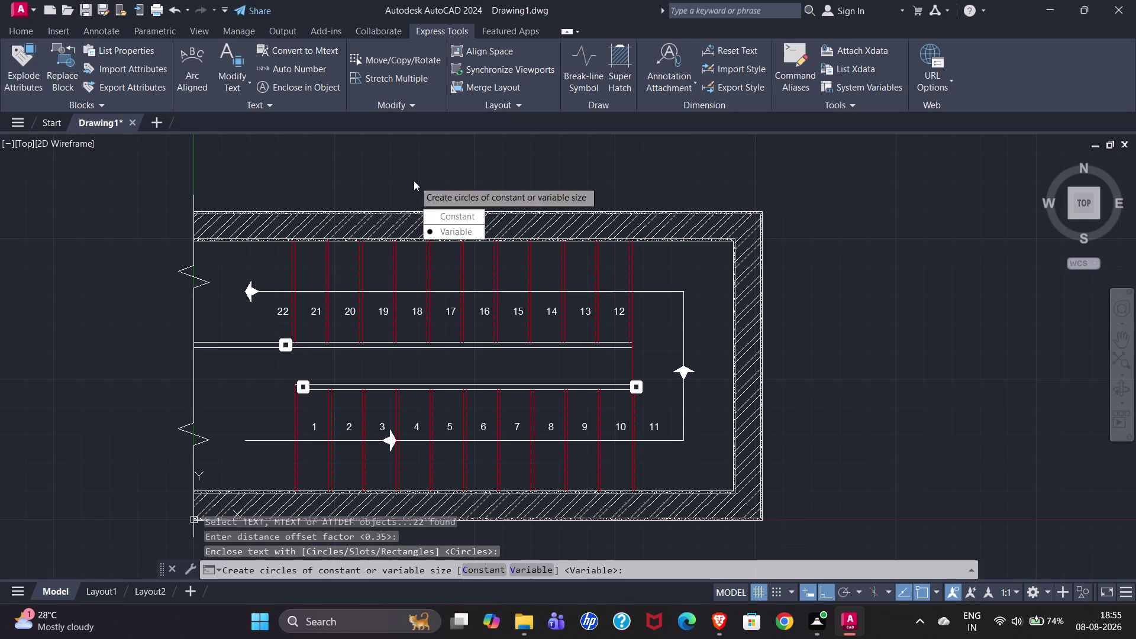
key(Return)
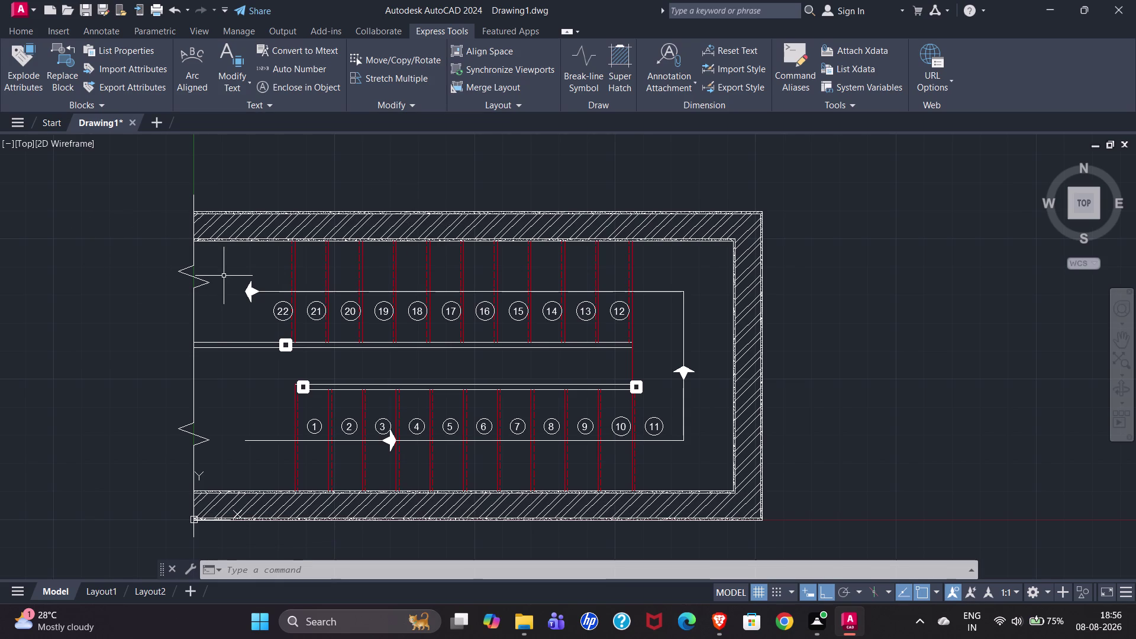
scroll(down, 3)
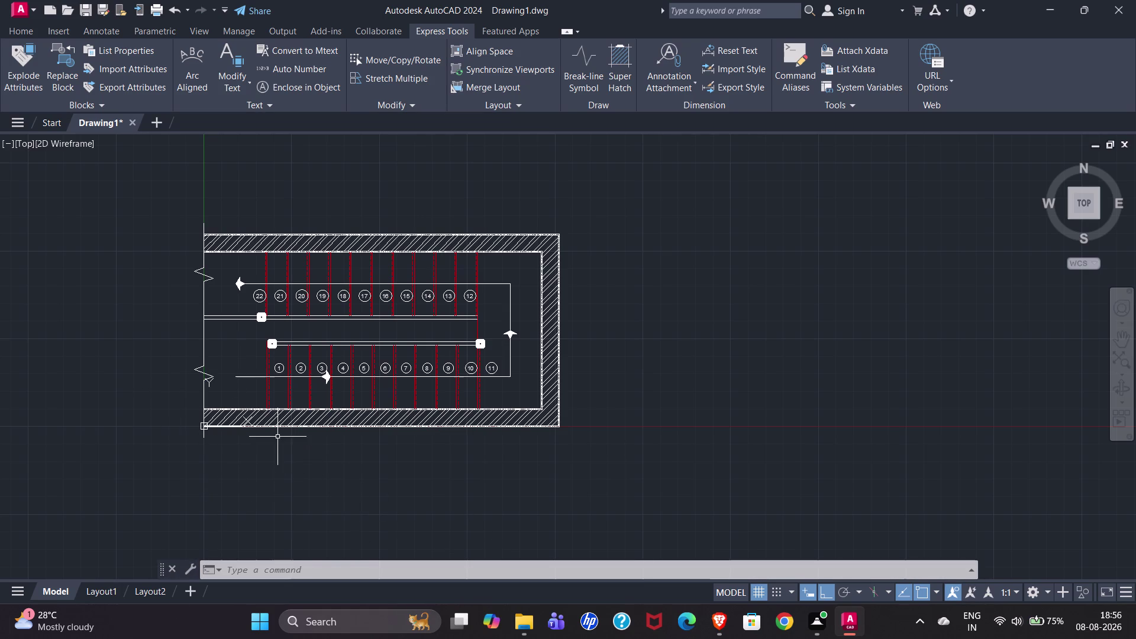
Zoom around the numbered staircase plan and bring up the Express Tools ribbon.
scroll(up, 3)
scroll(up, 3)
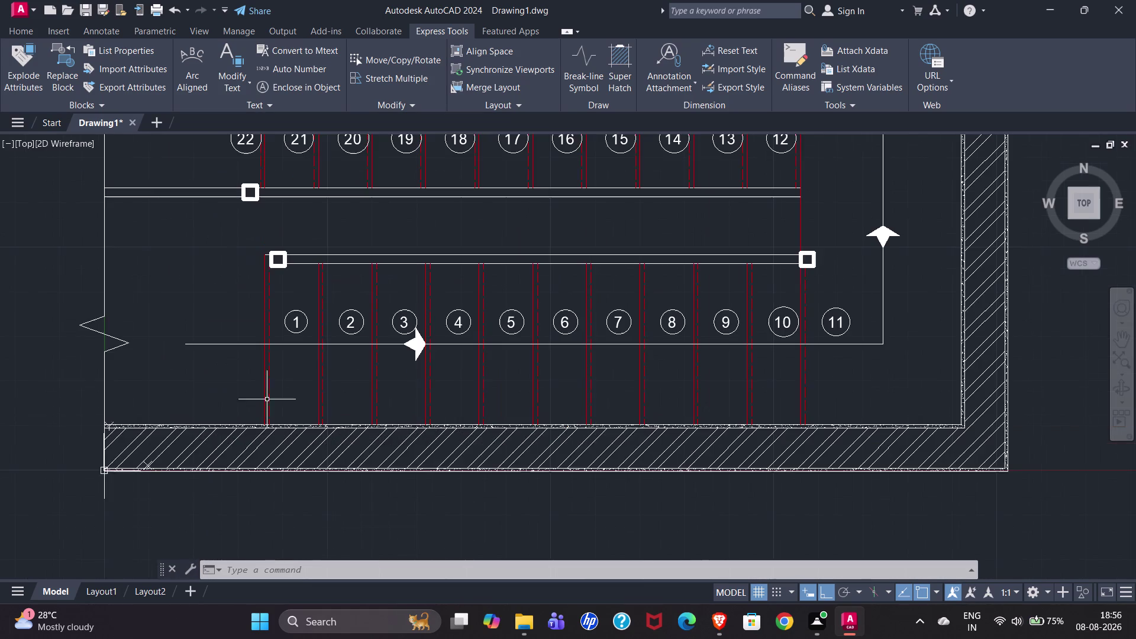
scroll(up, 3)
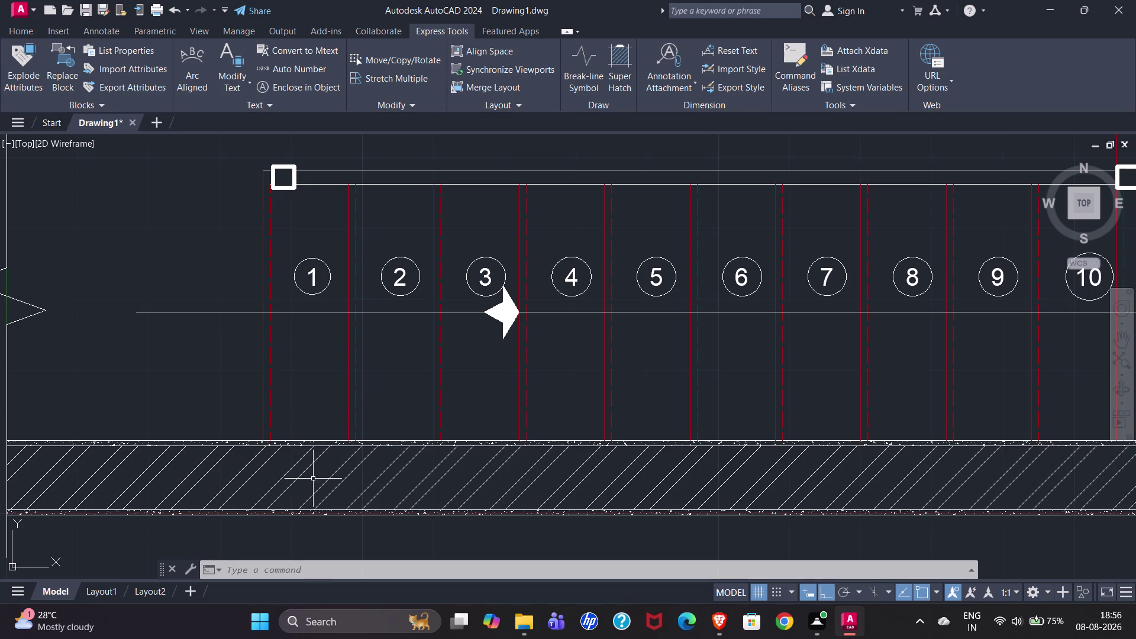
scroll(down, 3)
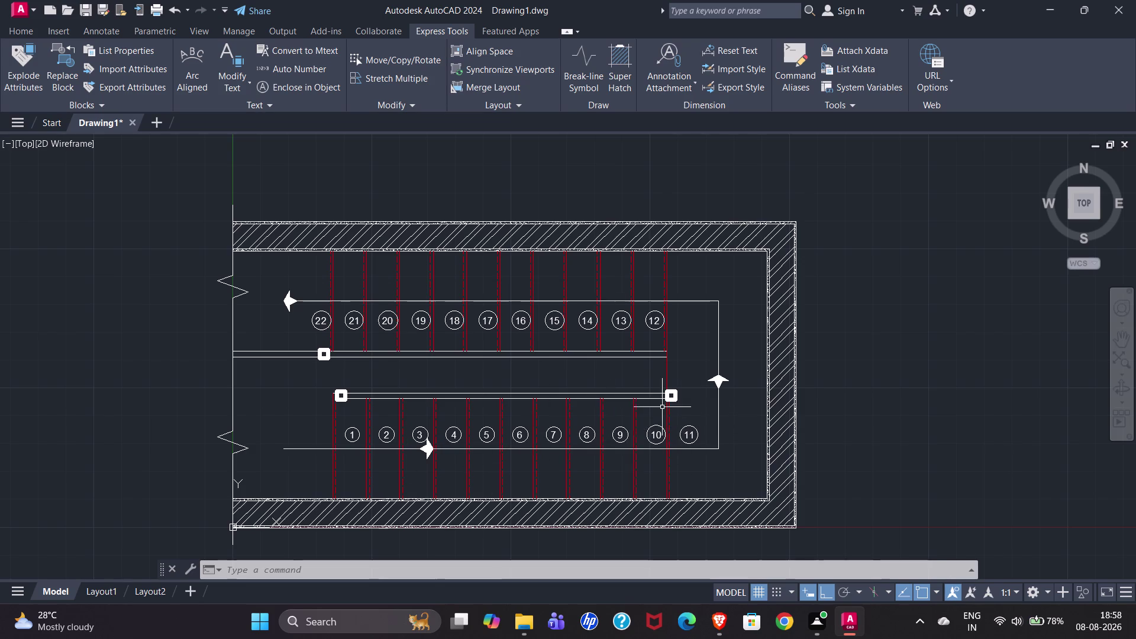
scroll(up, 3)
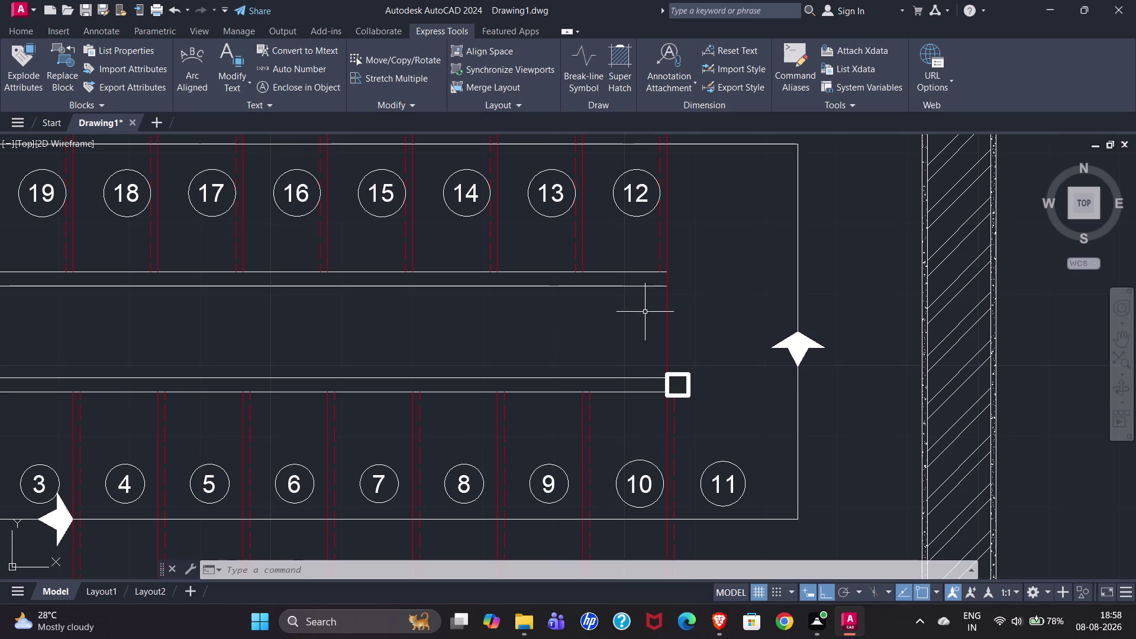
click(30, 32)
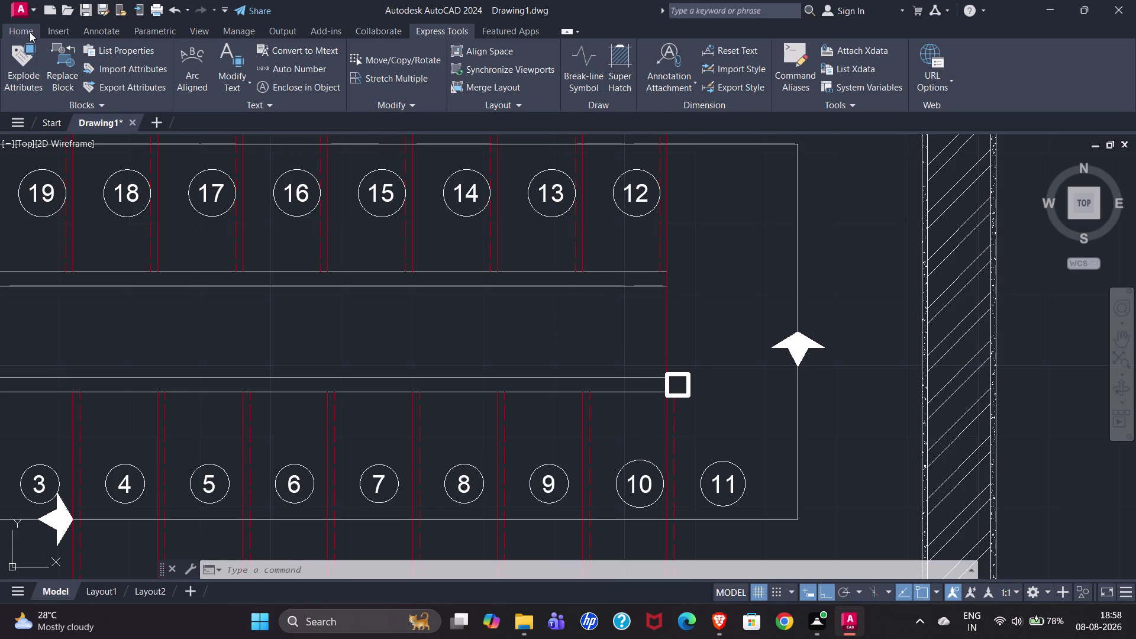
Draw a vertical line across the central rail, tracked 2" in from its end.
click(19, 49)
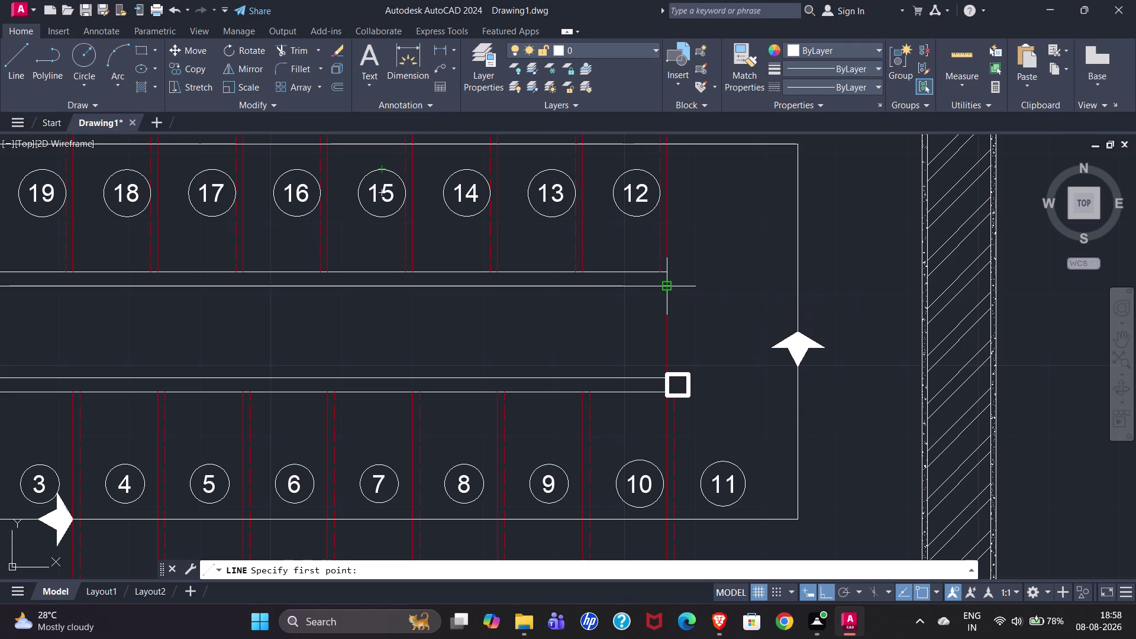
text(TL)
key(BackSpace)
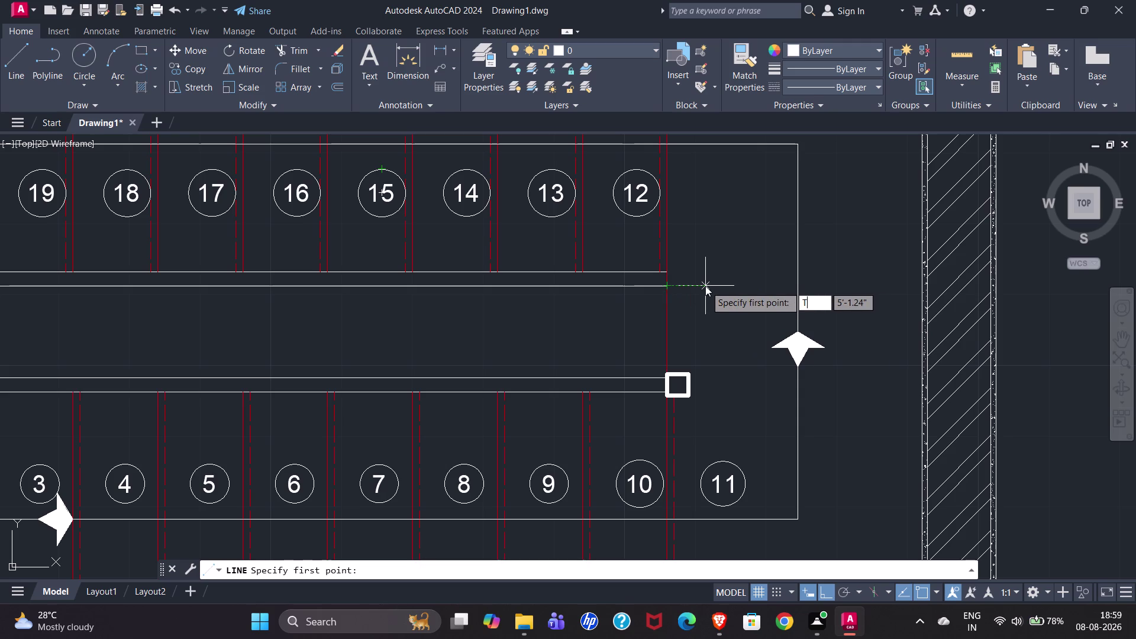
key(k)
key(Return)
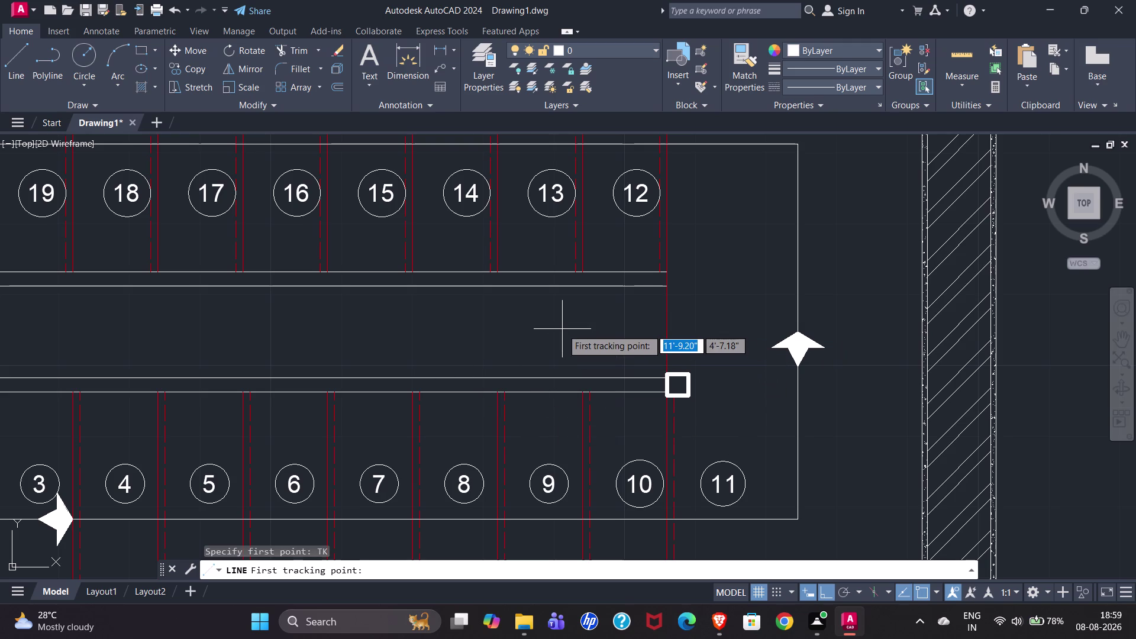
click(664, 287)
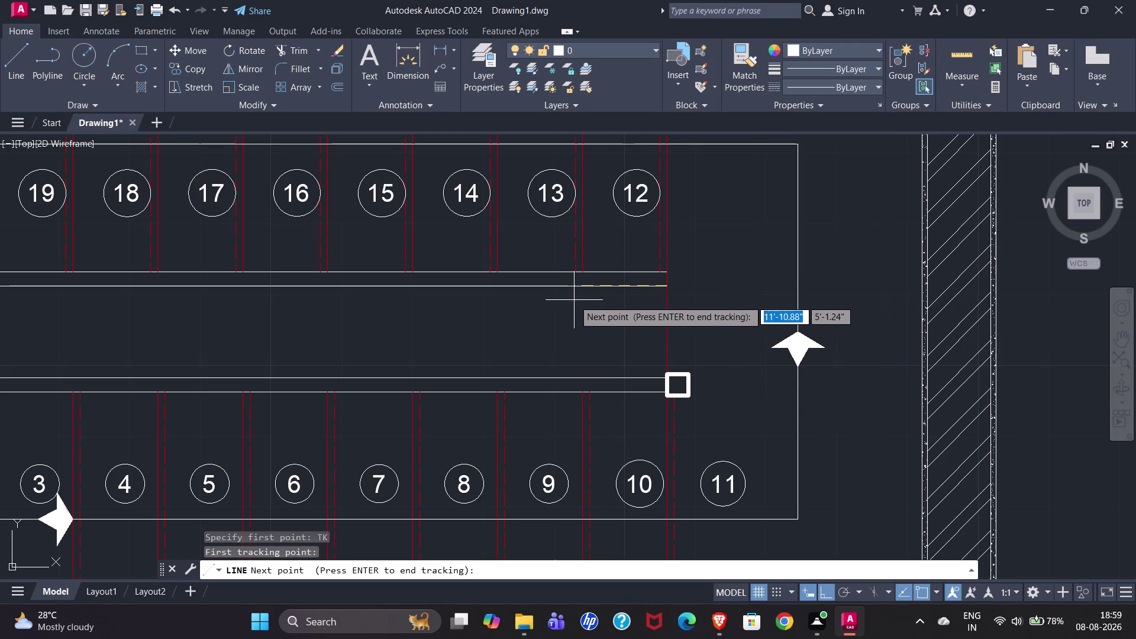
text(2")
key(Return)
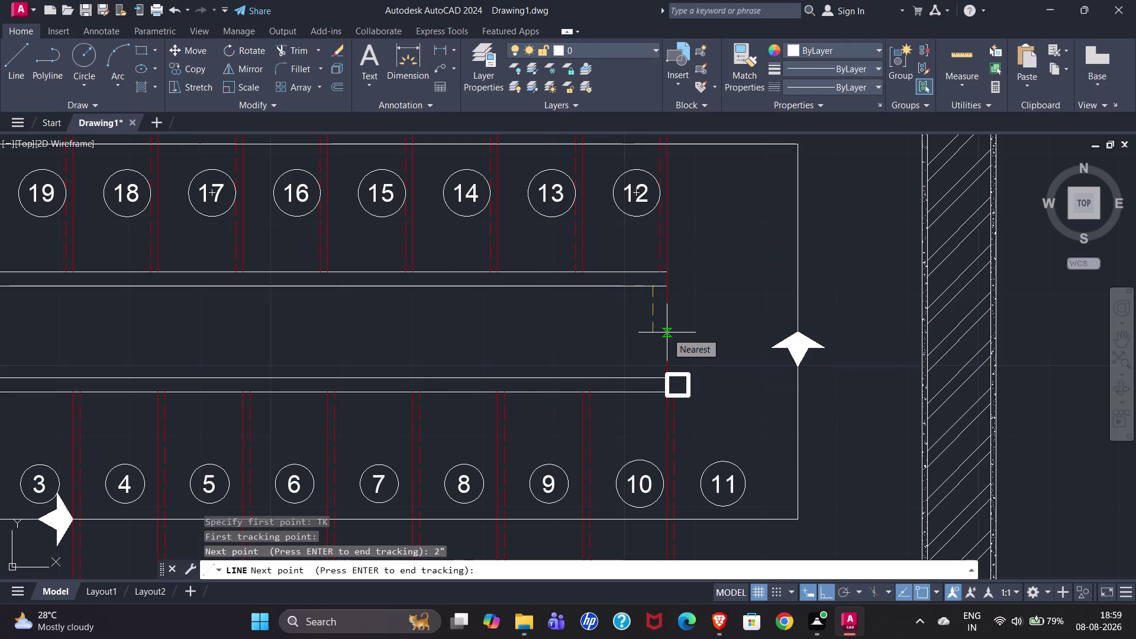
key(Return)
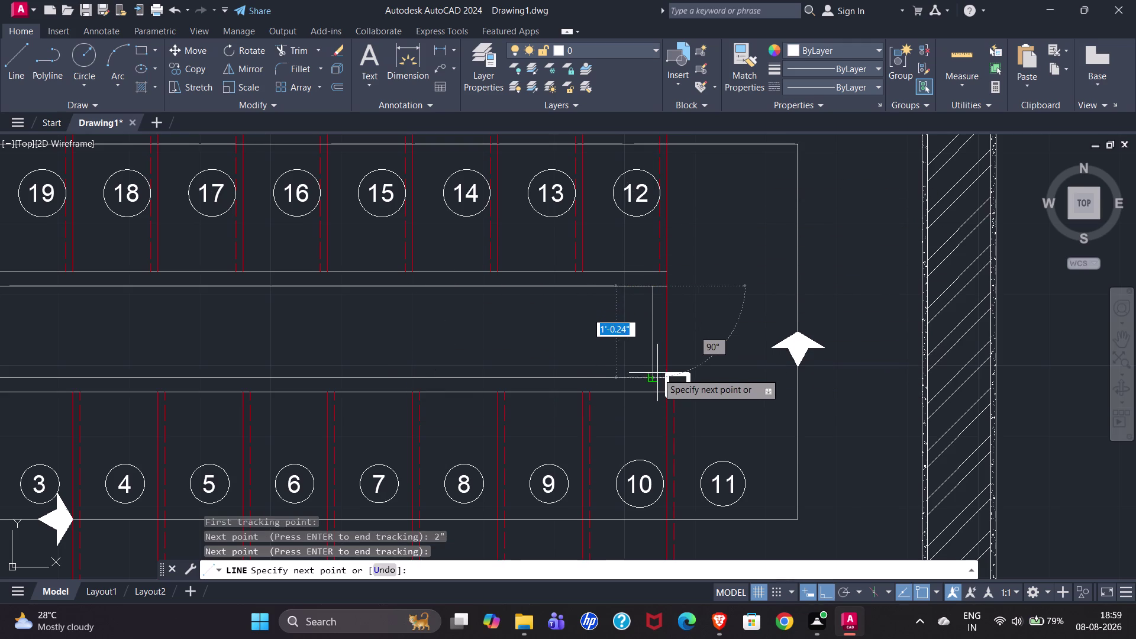
click(657, 378)
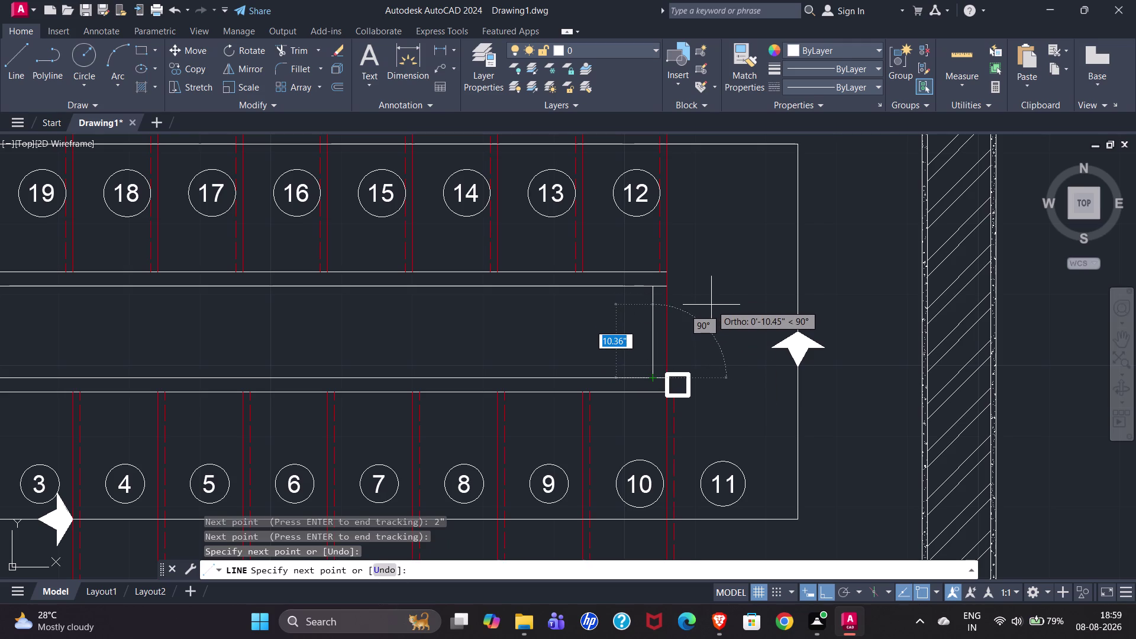
key(Escape)
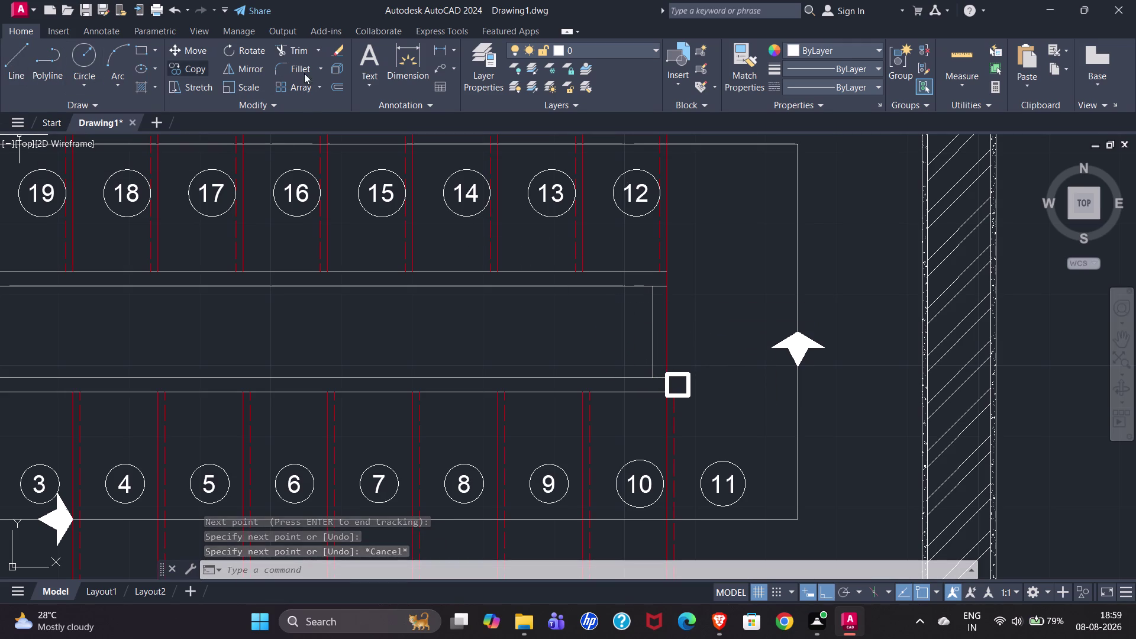
click(288, 53)
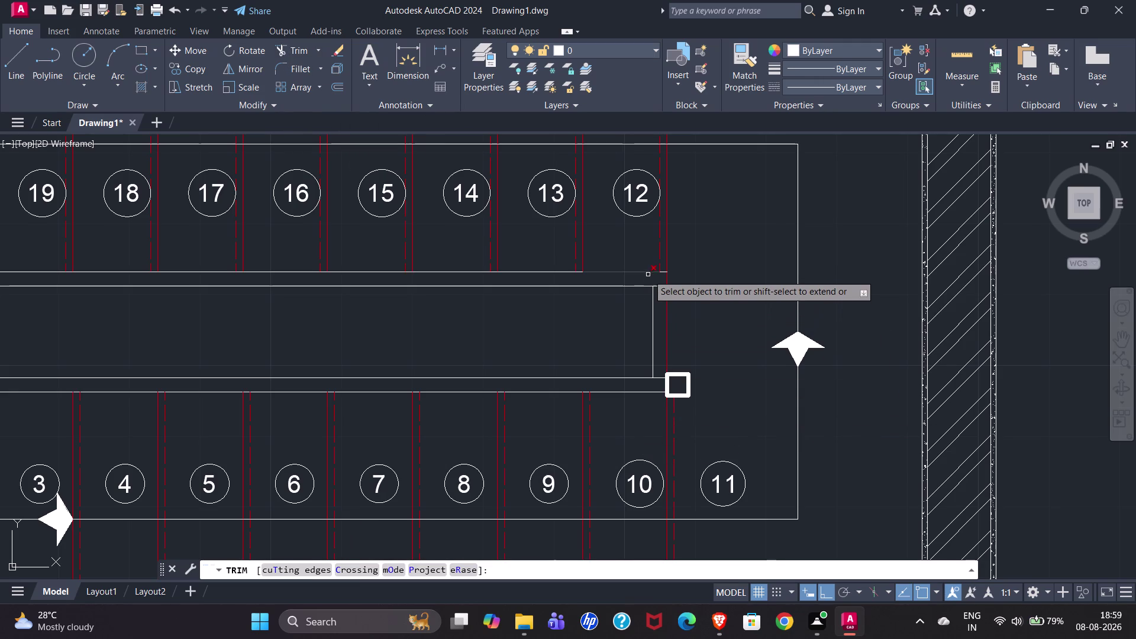
Fence-trim the rail line stubs past the new closing line with two drags.
drag(648, 278, 667, 341)
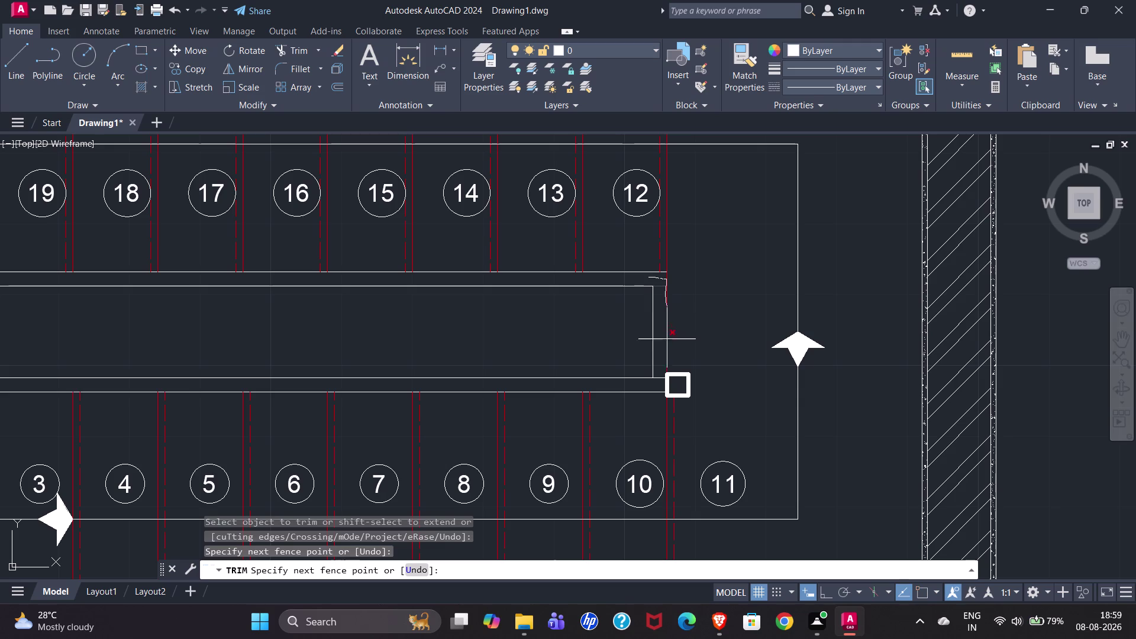
drag(667, 341, 664, 383)
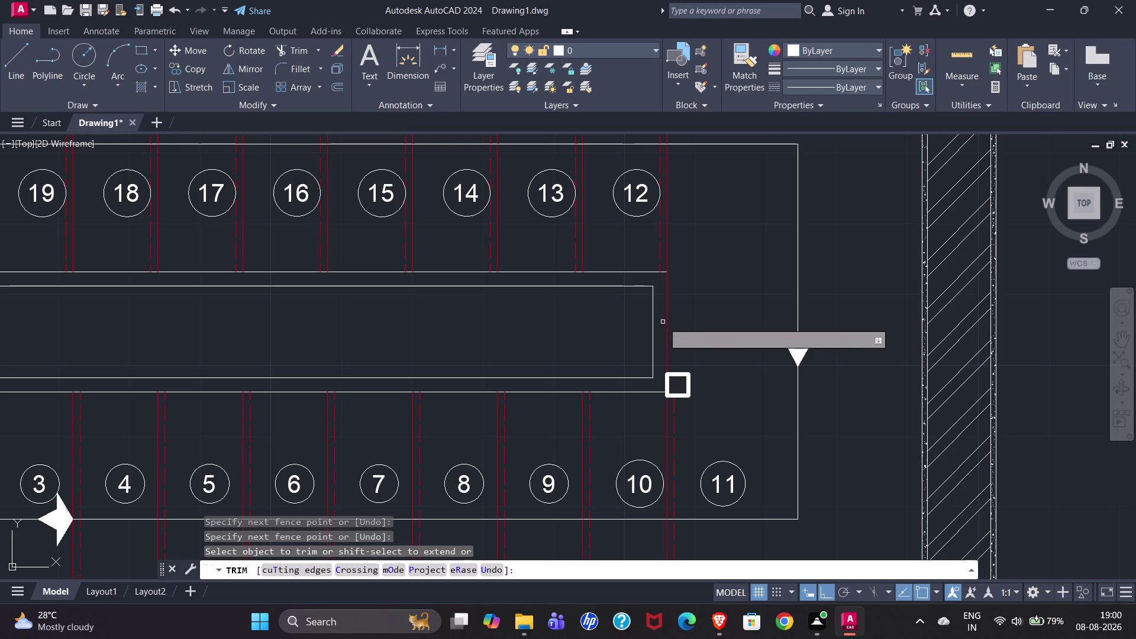
key(Escape)
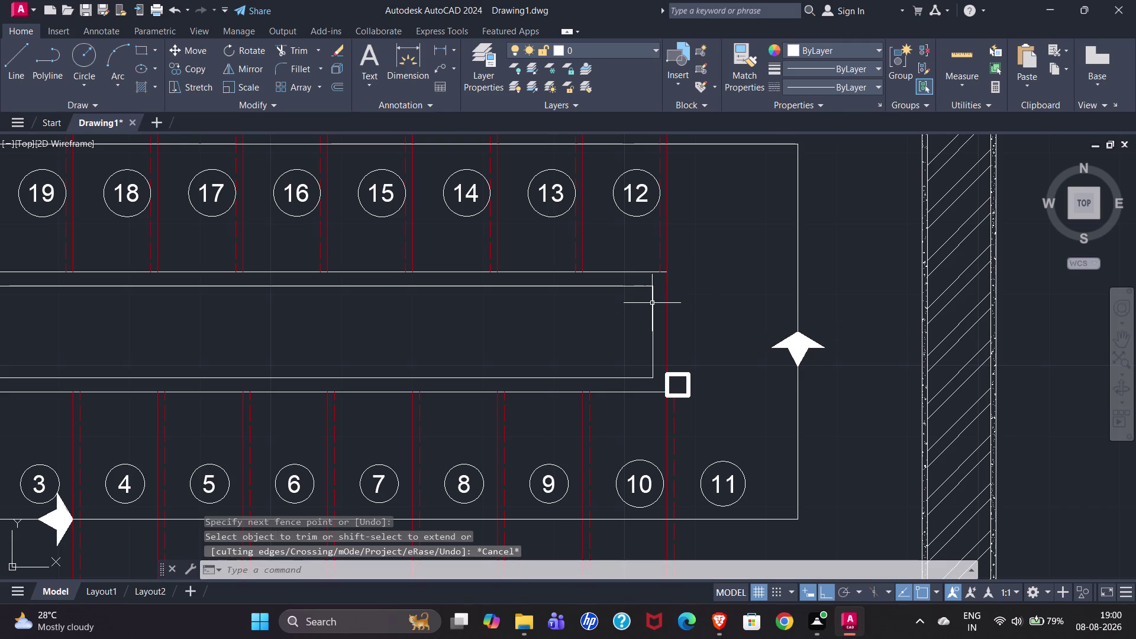
click(652, 304)
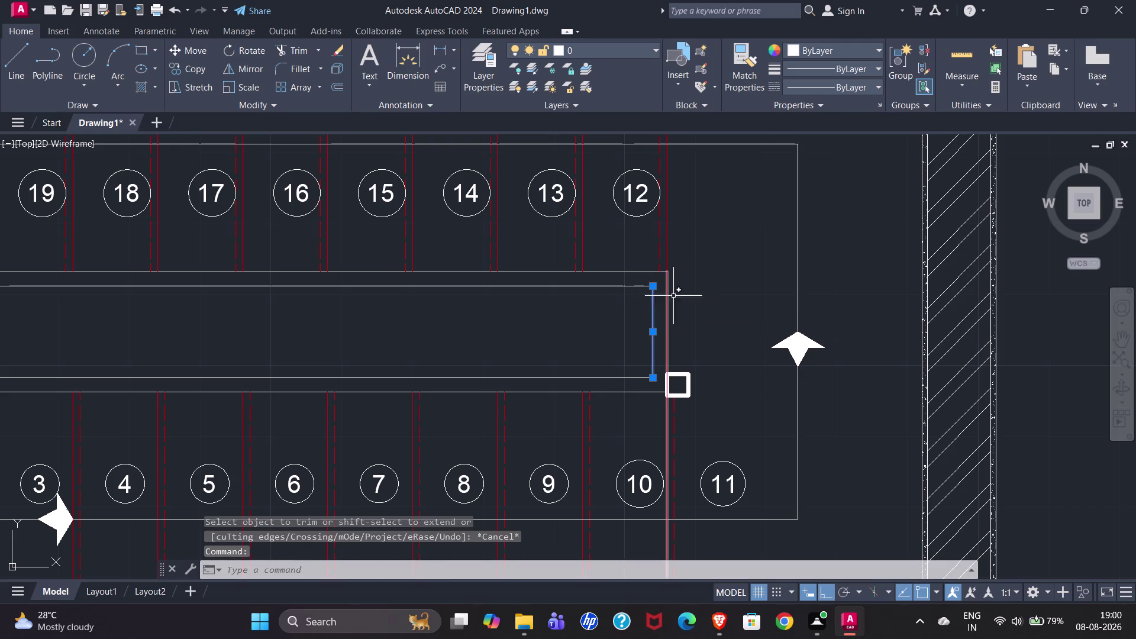
Match the rail's new closing line to the surrounding rail lines' properties with Match Properties.
click(753, 84)
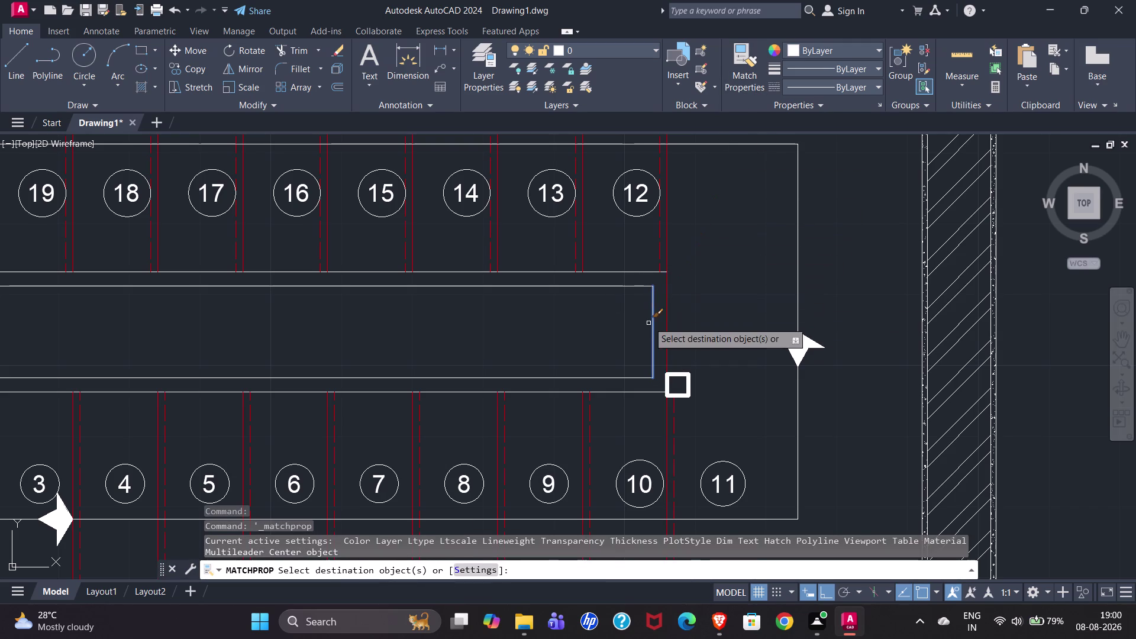
key(Escape)
click(738, 69)
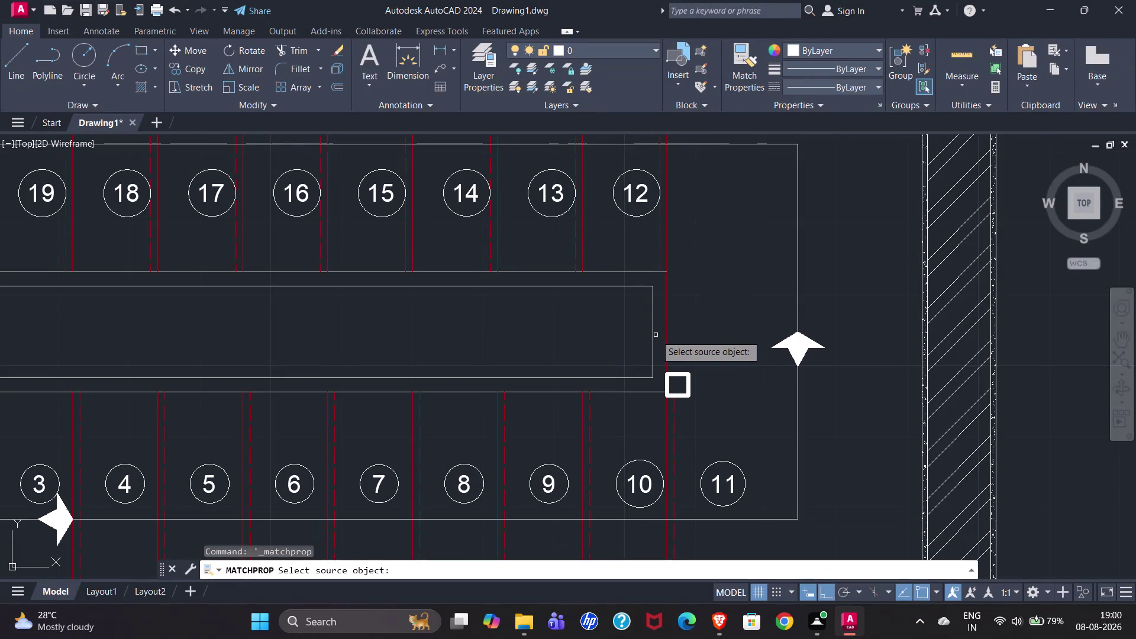
click(653, 332)
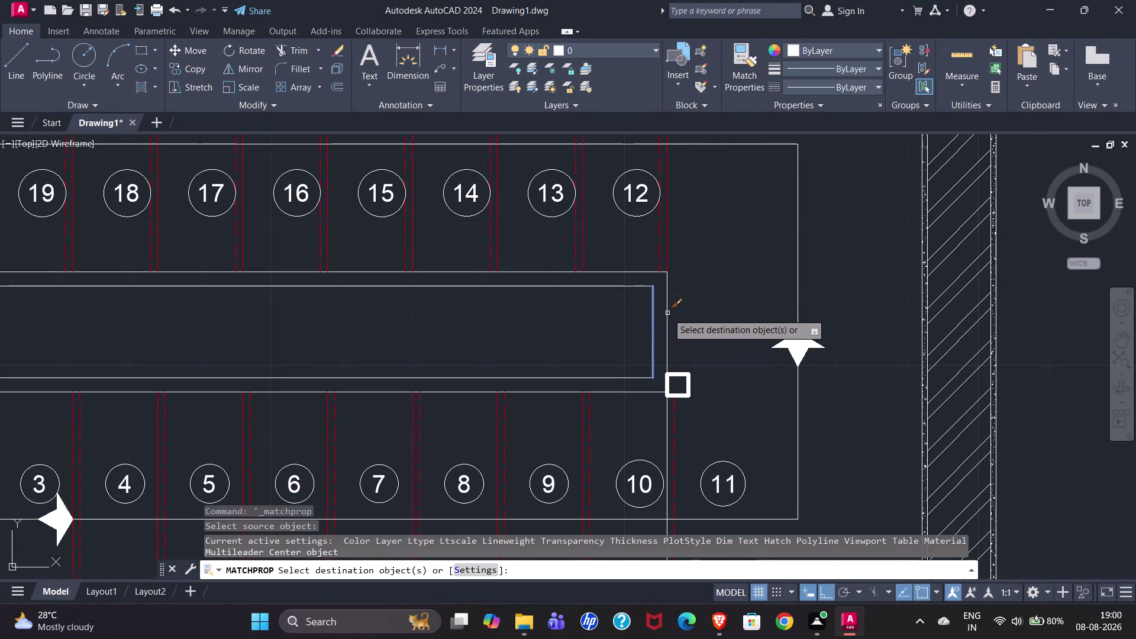
scroll(down, 3)
scroll(up, 3)
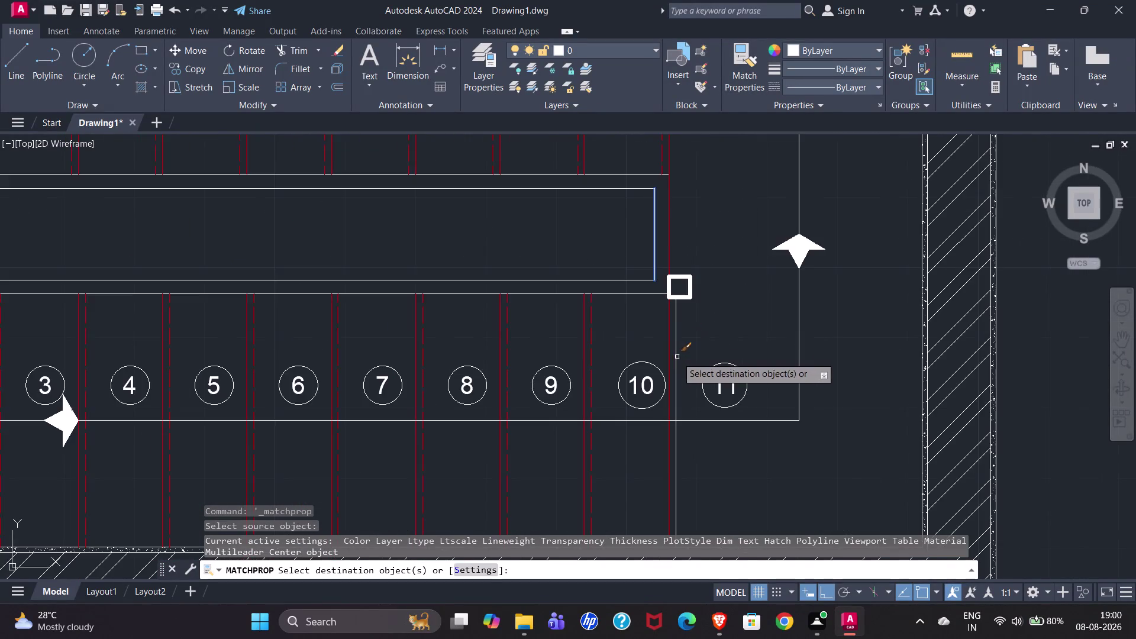
scroll(up, 3)
key(Escape)
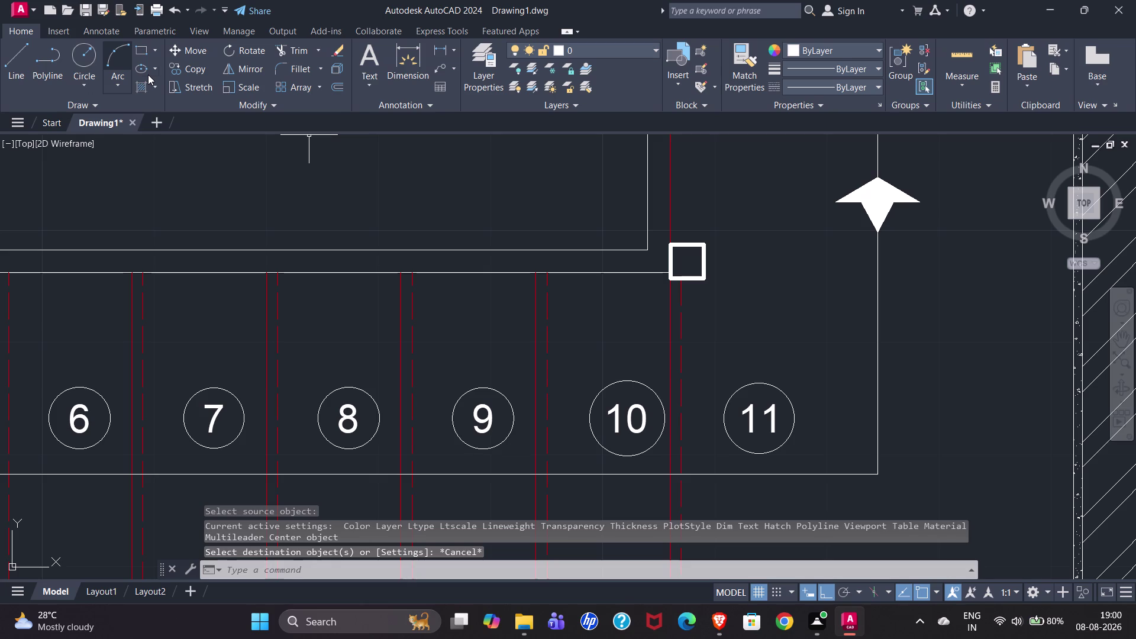
Break the red step line beside the square column where it meets the landing edge (BREAKATPOINT).
text(BRE)
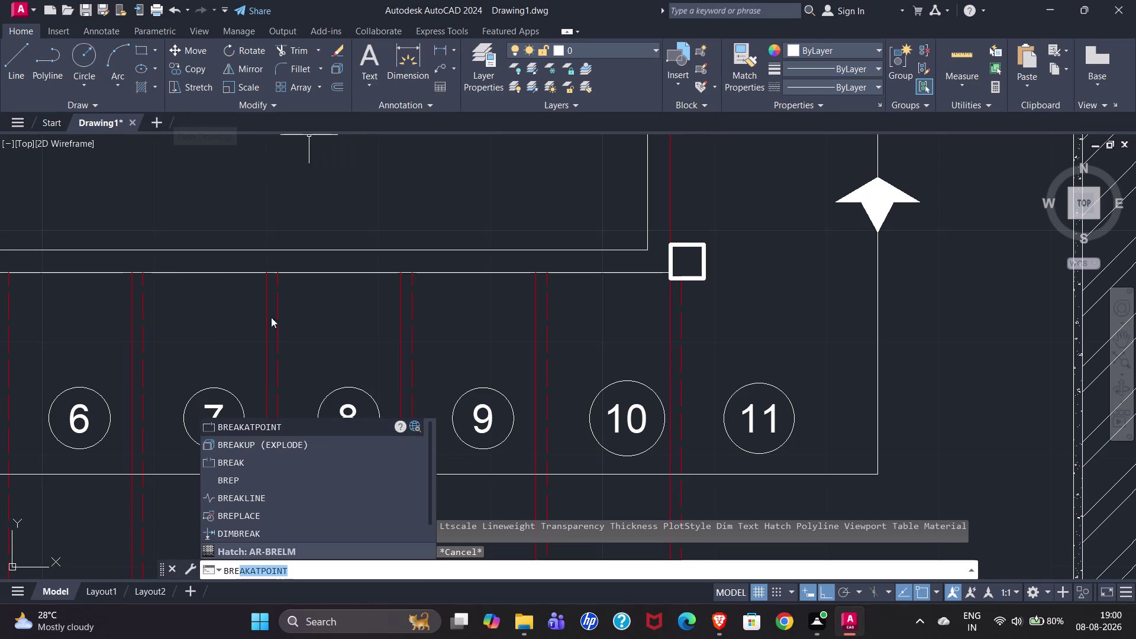
click(265, 422)
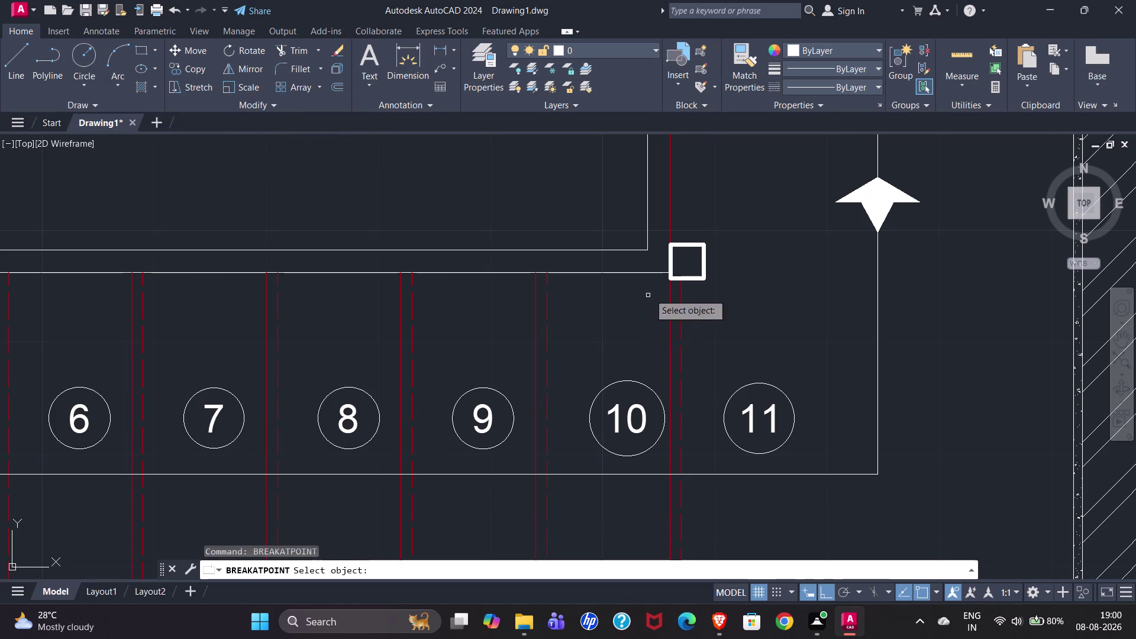
scroll(up, 3)
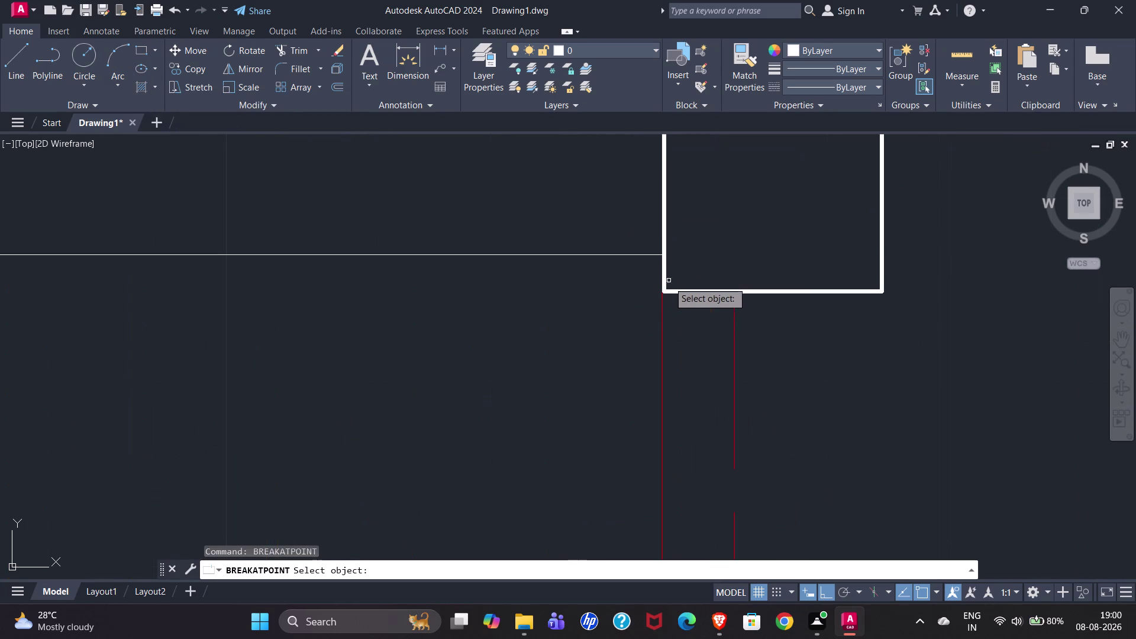
click(661, 327)
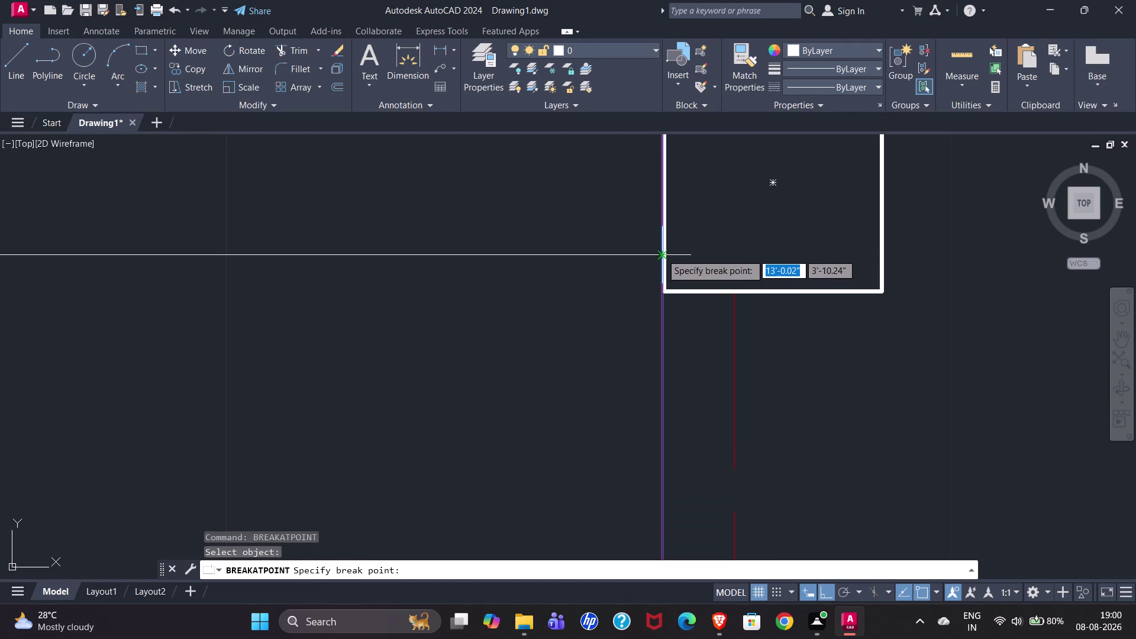
click(662, 254)
scroll(down, 3)
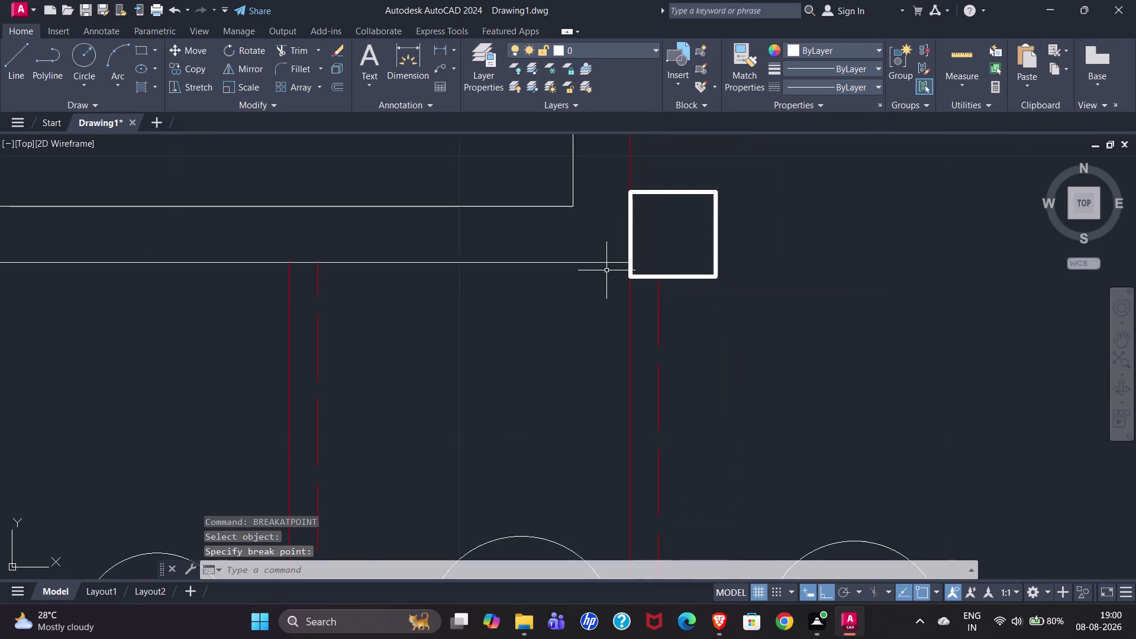
scroll(down, 3)
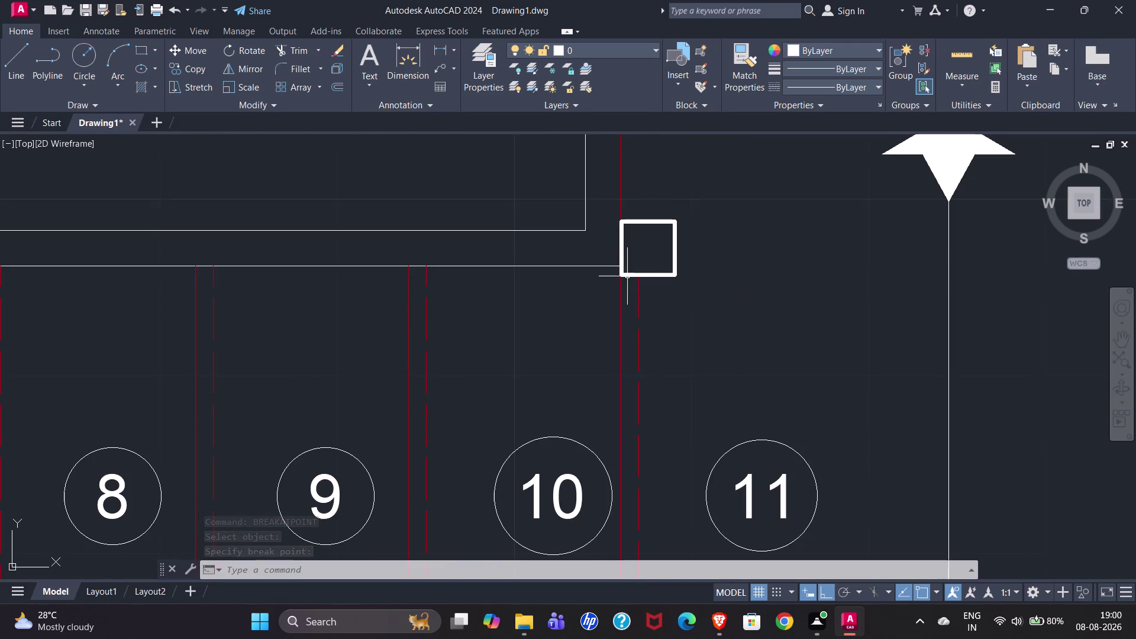
scroll(up, 3)
scroll(up, 3)
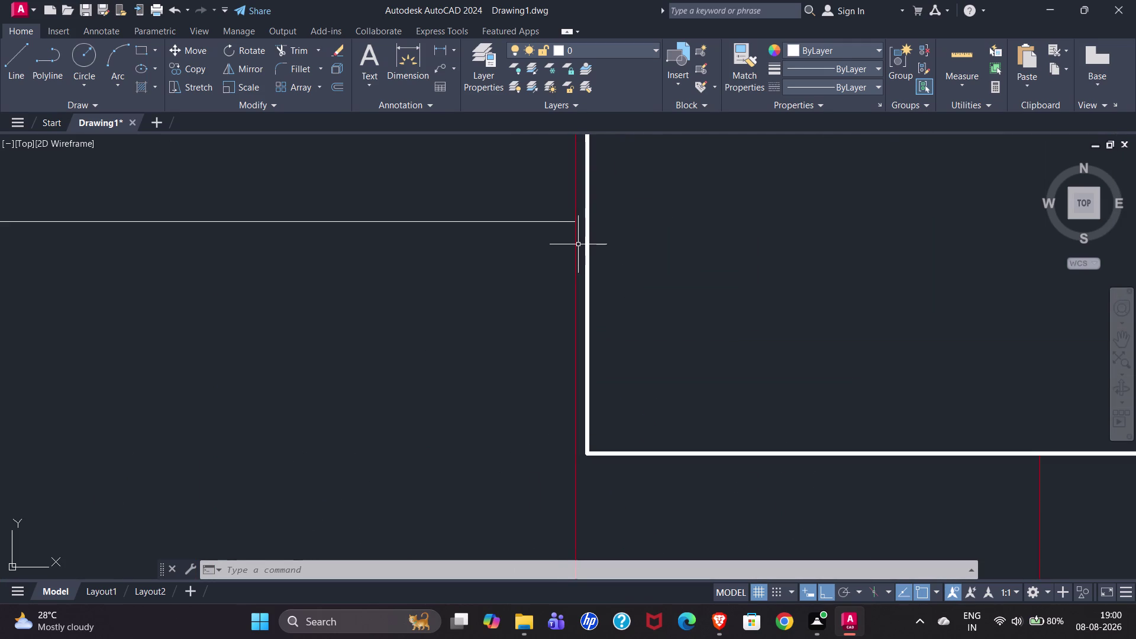
scroll(down, 3)
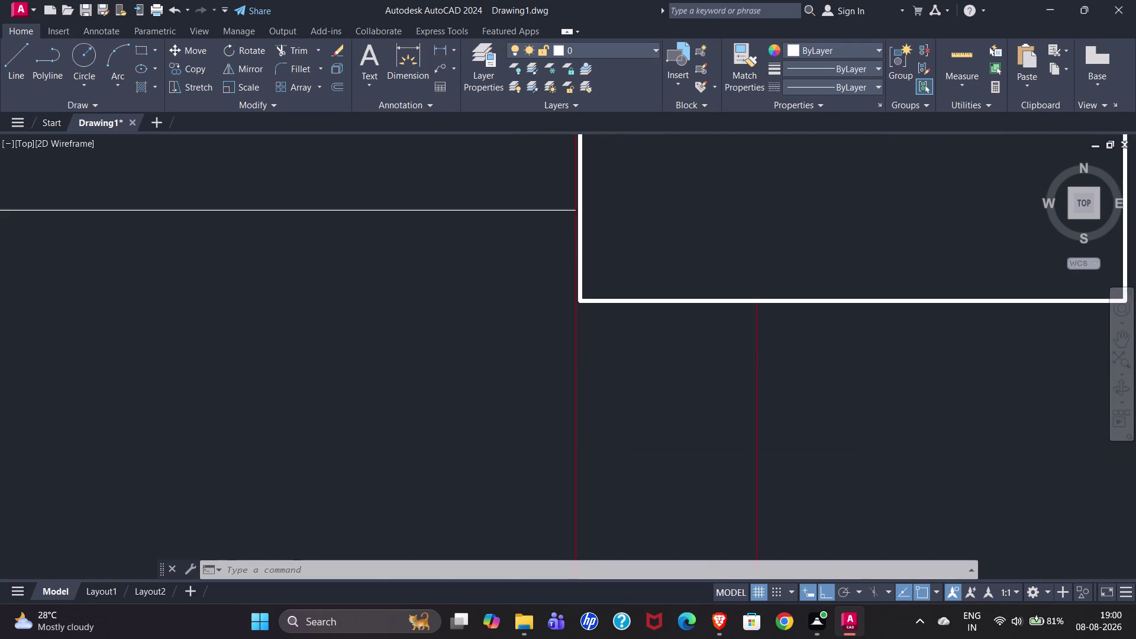
scroll(down, 3)
scroll(down, 3)
scroll(down, 3)
scroll(down, 3)
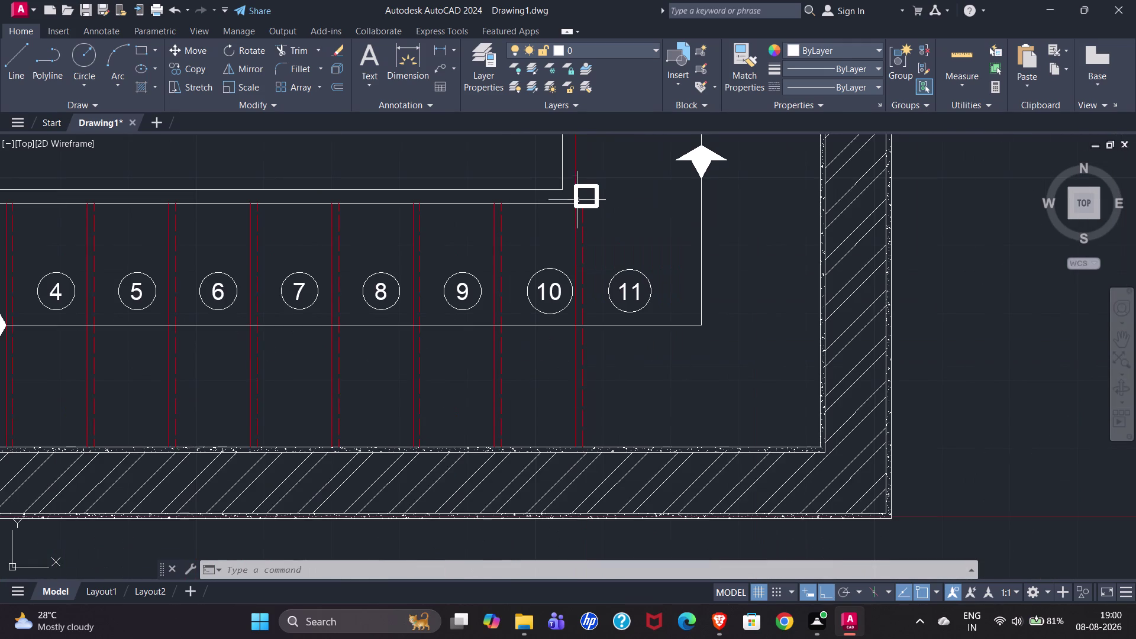
scroll(up, 3)
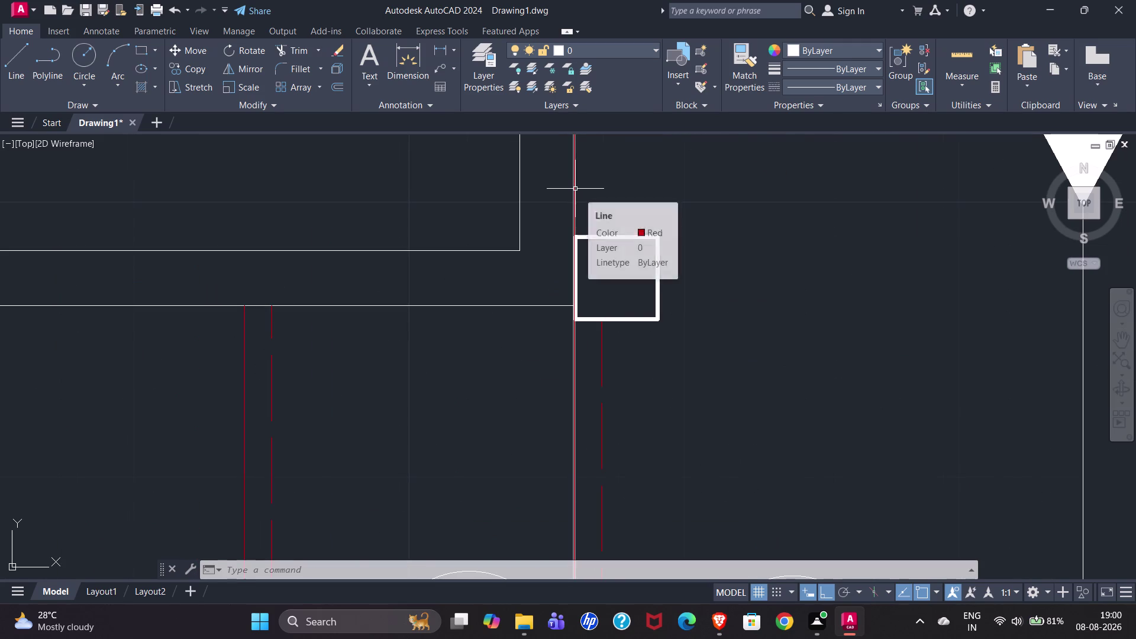
scroll(up, 3)
scroll(up, 3)
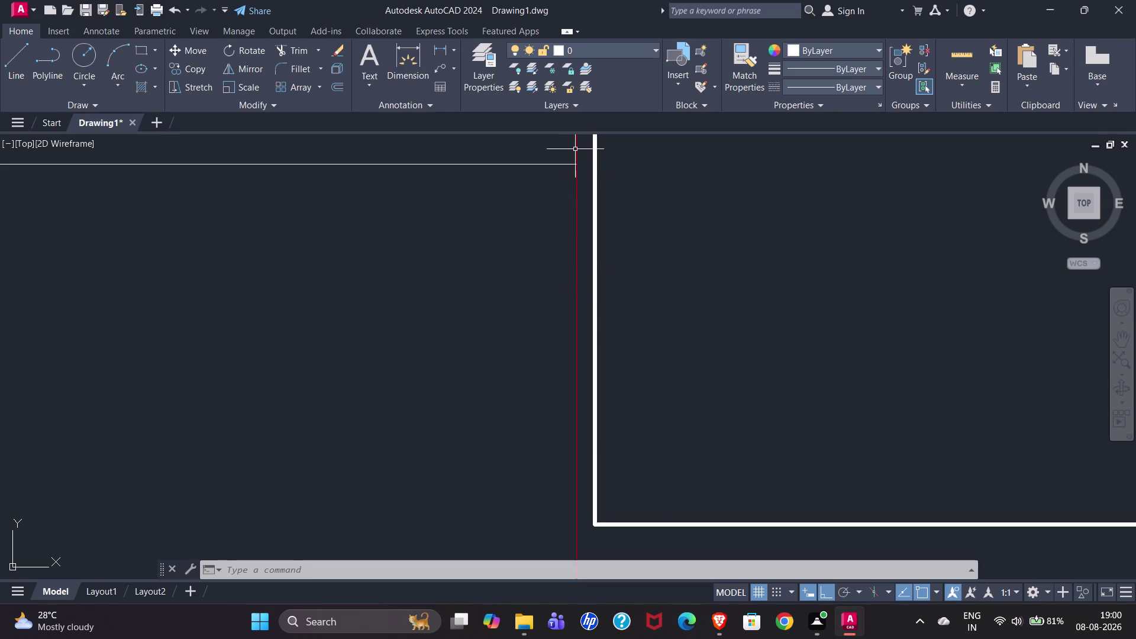
scroll(down, 3)
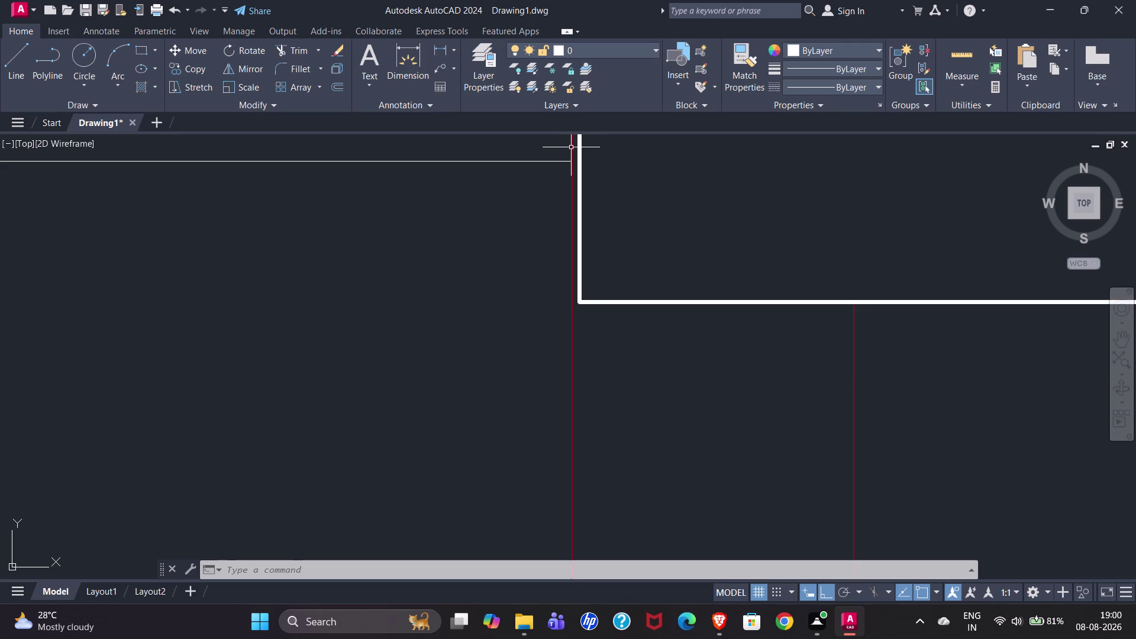
click(573, 147)
scroll(down, 3)
scroll(down, 3)
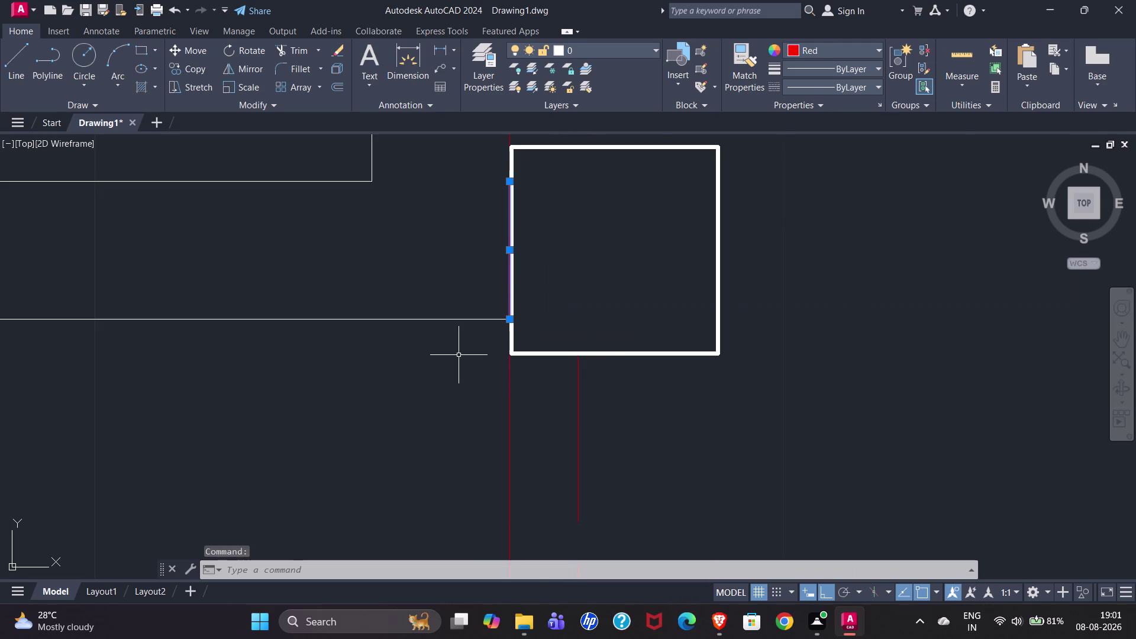
scroll(up, 3)
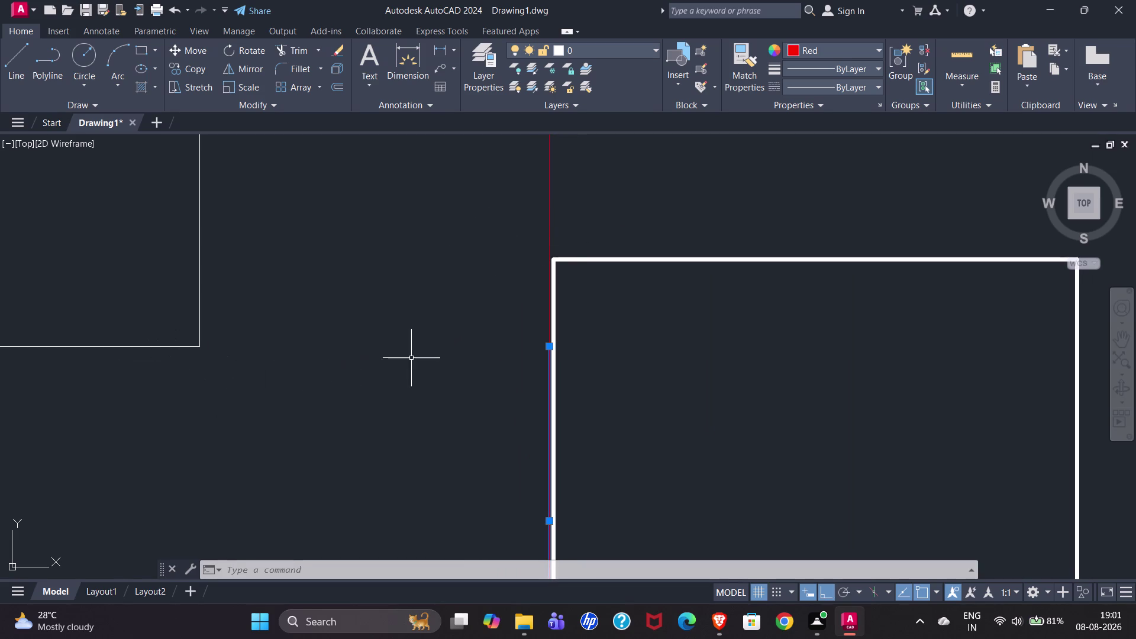
scroll(down, 3)
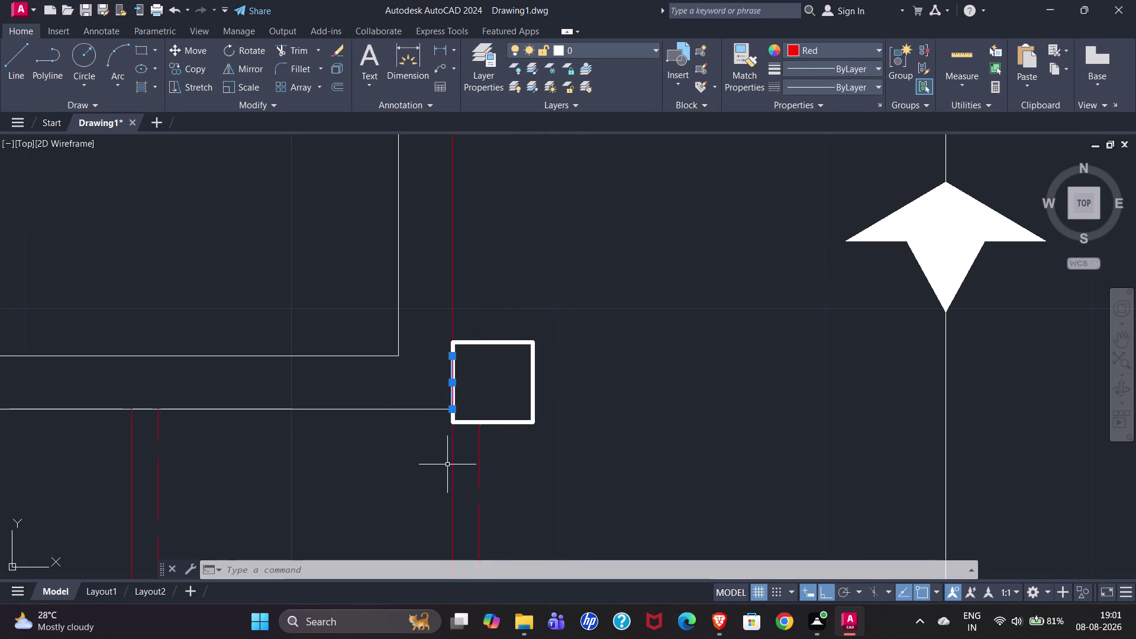
key(Escape)
scroll(up, 3)
scroll(up, 3)
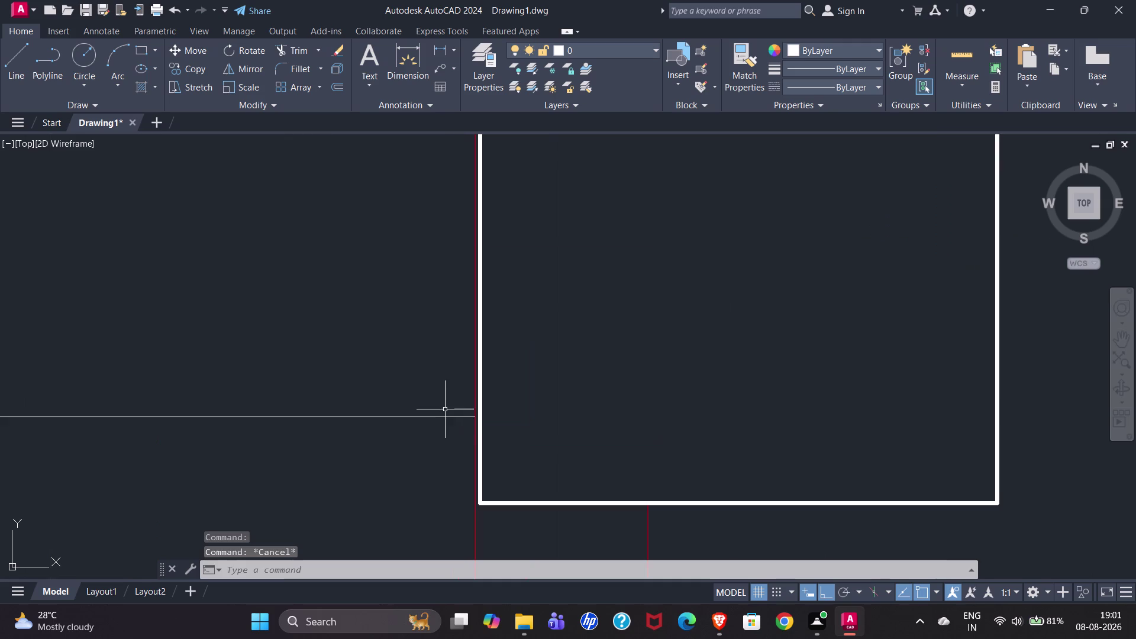
click(474, 392)
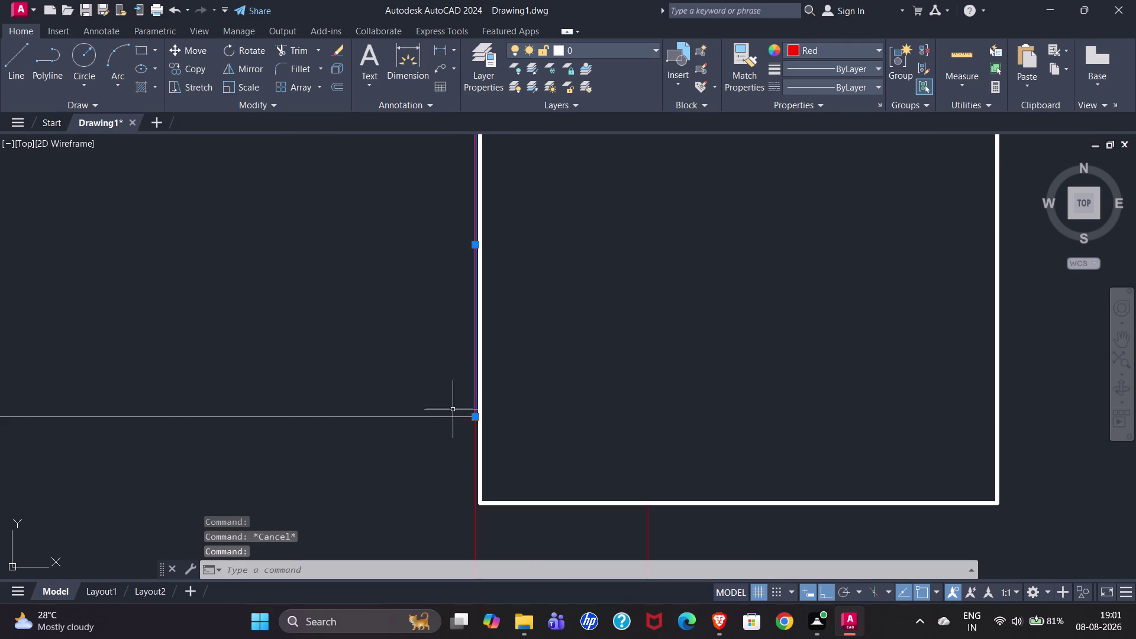
scroll(down, 3)
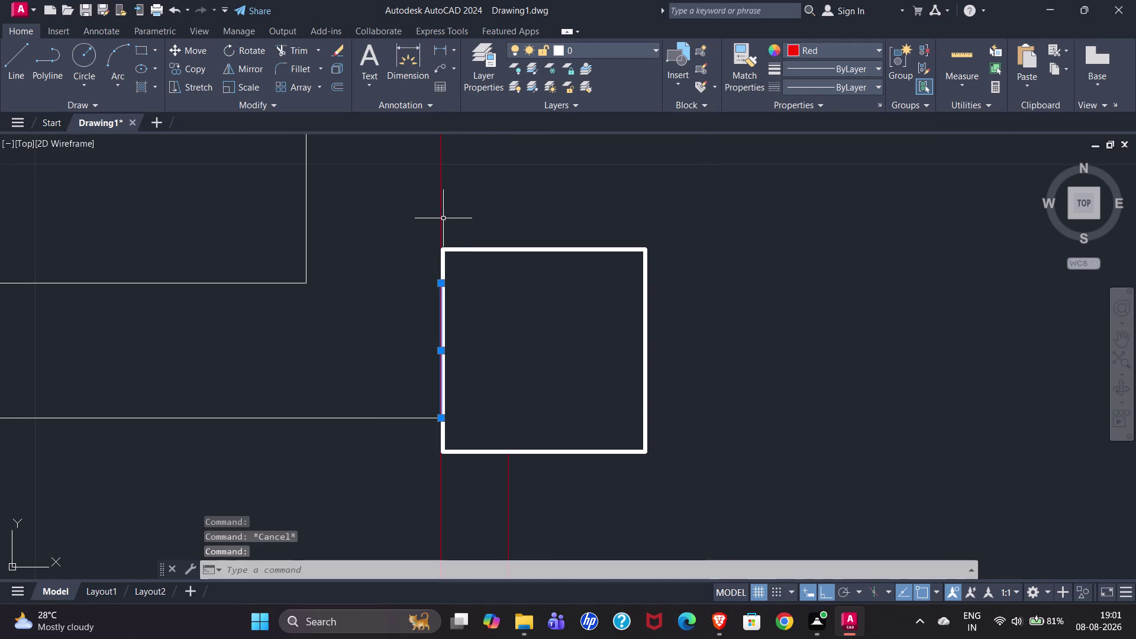
click(441, 219)
scroll(up, 3)
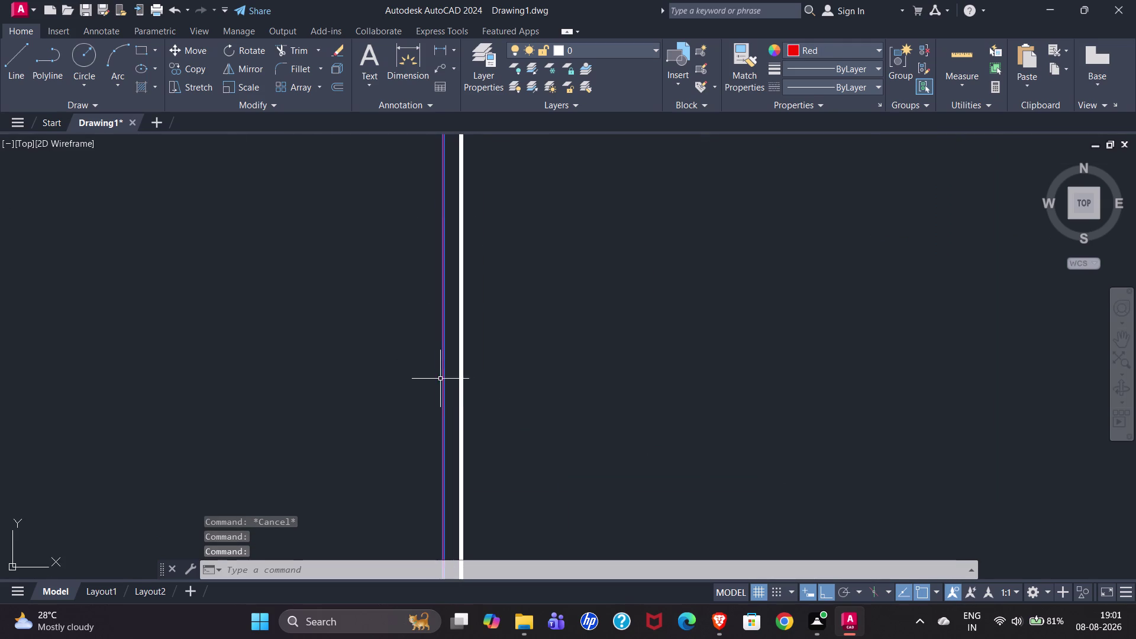
scroll(up, 3)
scroll(up, 3)
scroll(down, 3)
scroll(down, 3)
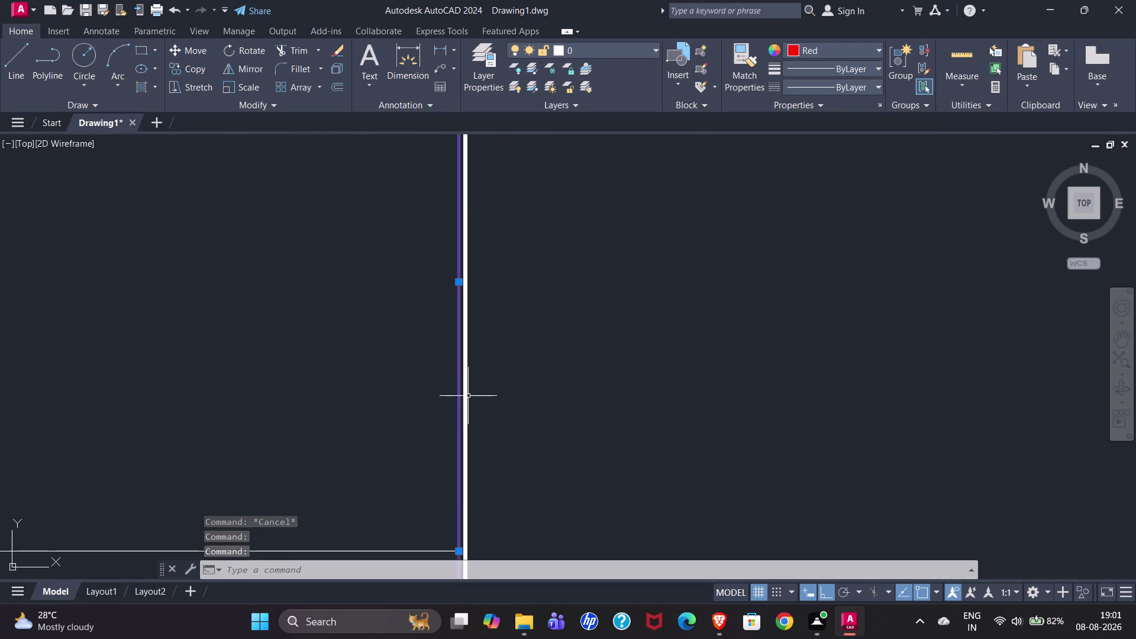
scroll(down, 3)
scroll(up, 3)
scroll(down, 3)
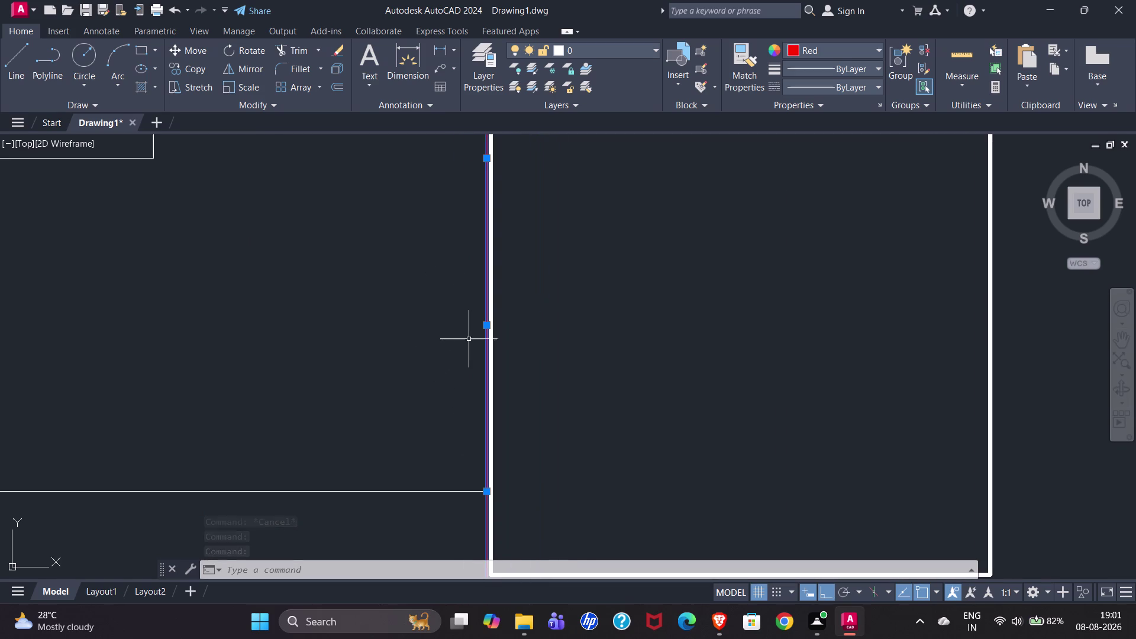
scroll(down, 3)
scroll(up, 3)
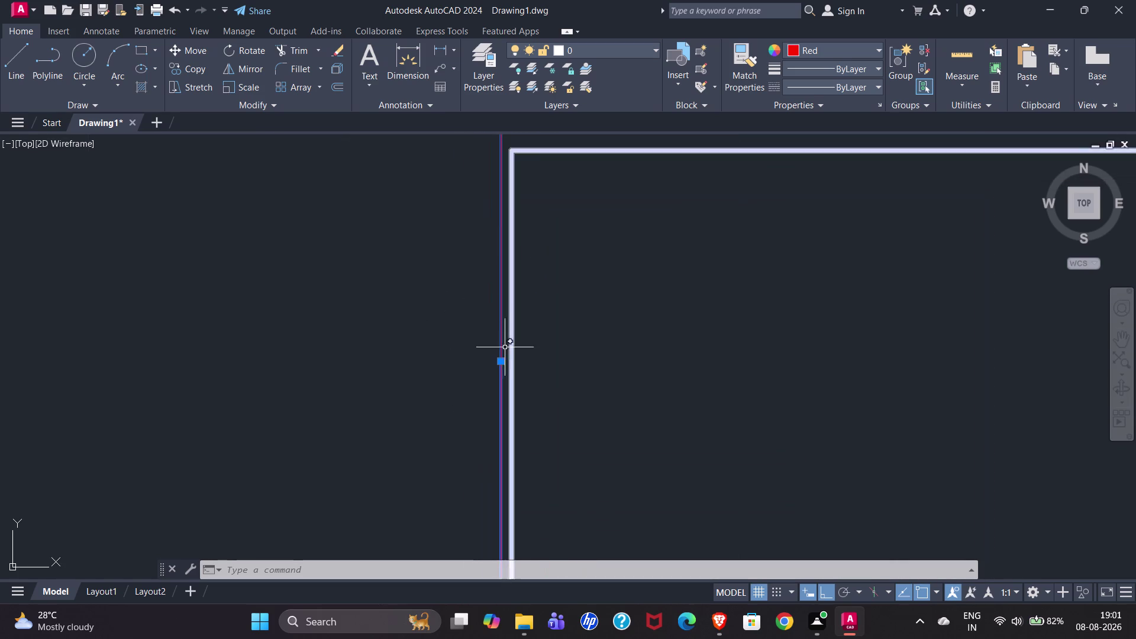
scroll(up, 3)
scroll(up, 3)
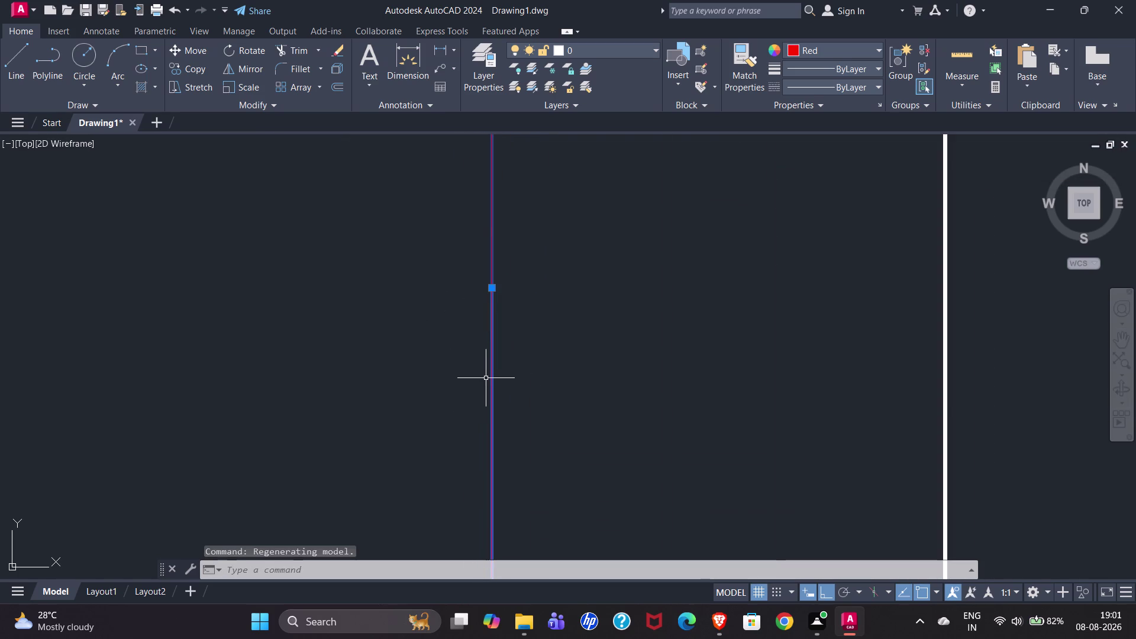
scroll(up, 3)
scroll(down, 3)
scroll(down, 3)
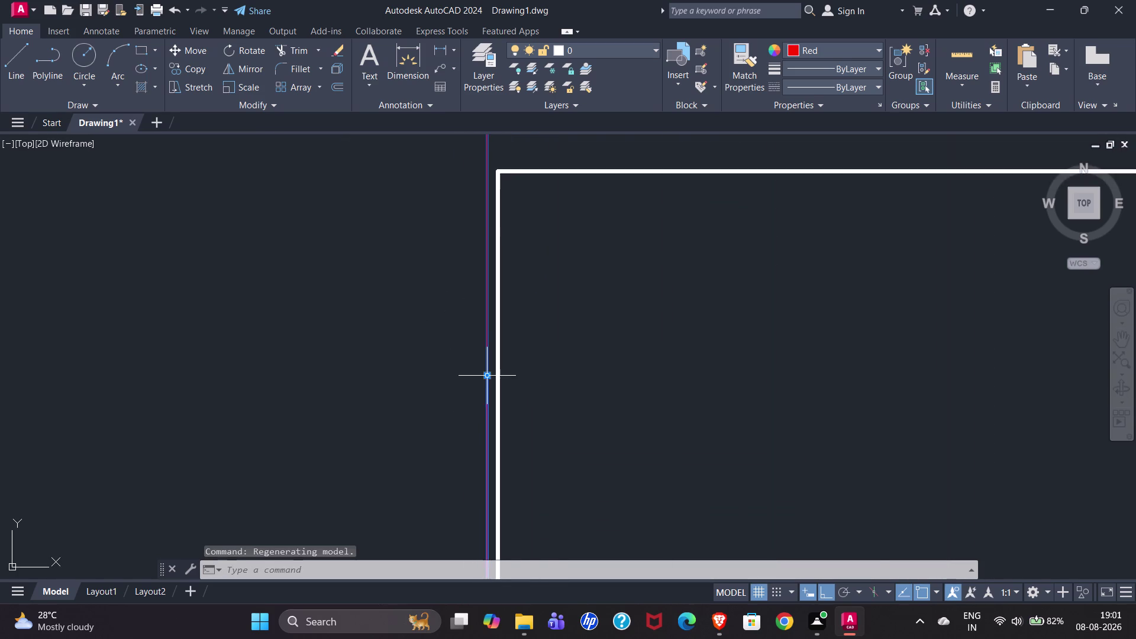
scroll(down, 3)
scroll(down, 3)
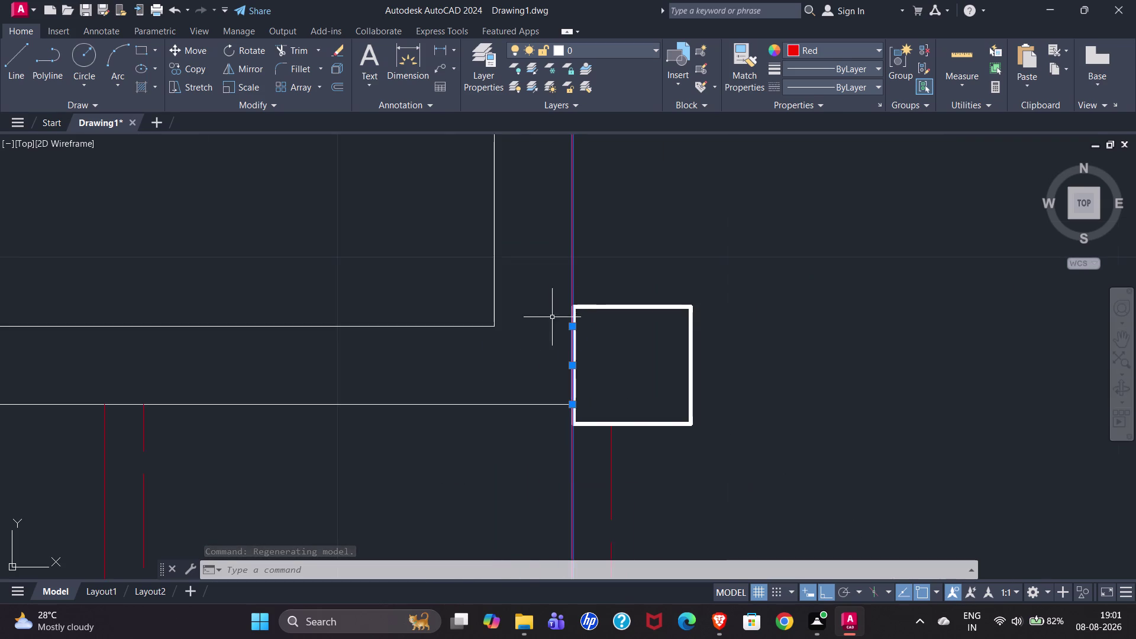
scroll(down, 3)
key(Escape)
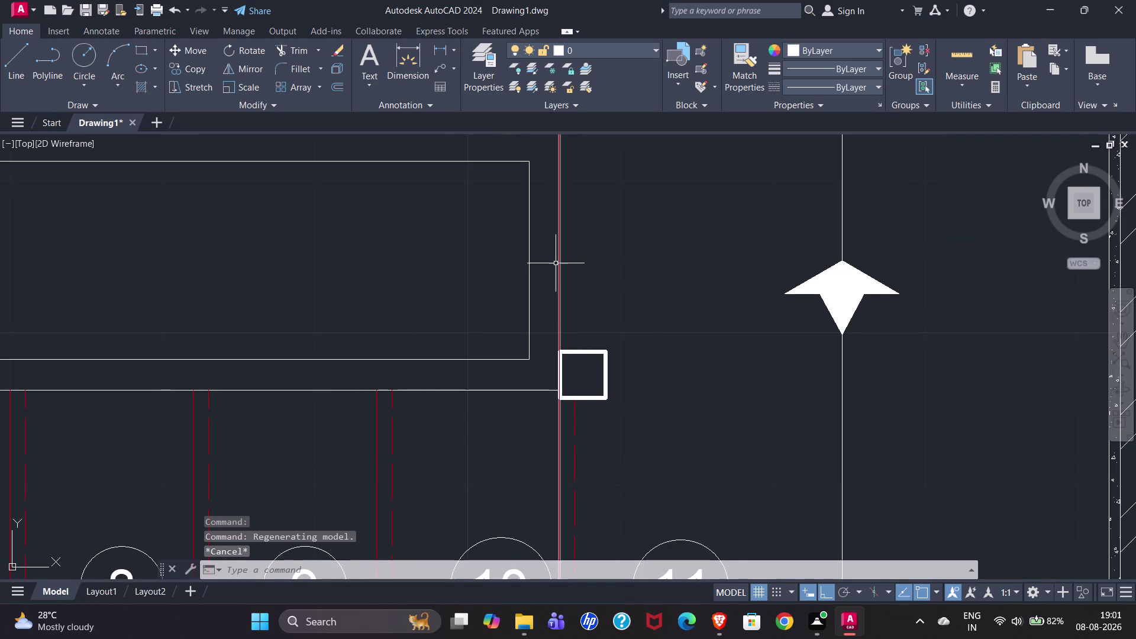
scroll(down, 3)
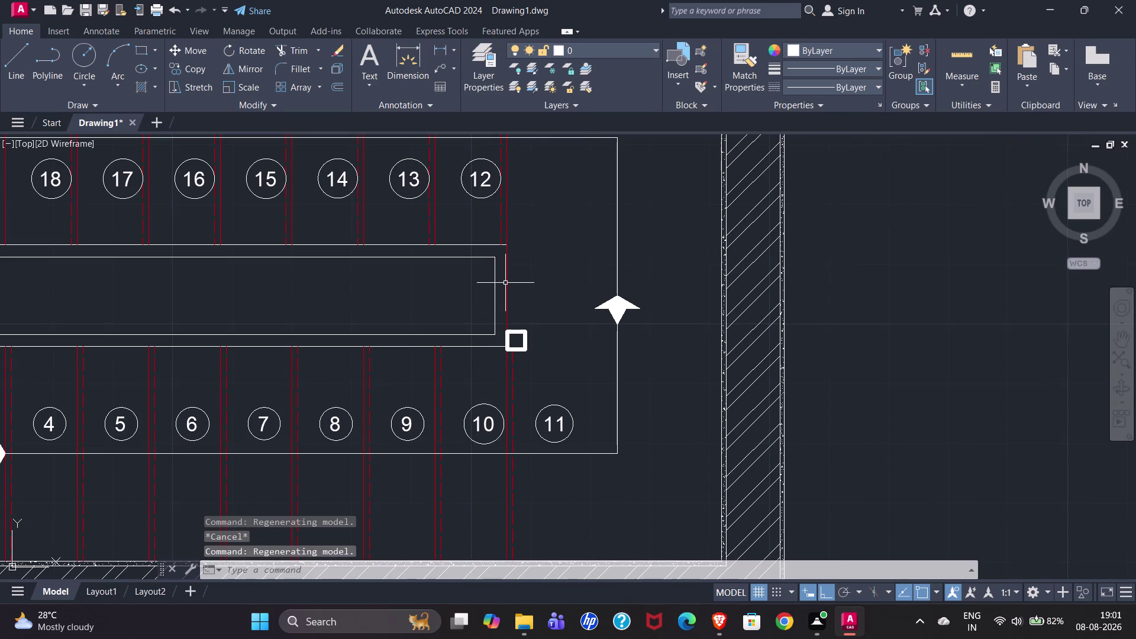
scroll(down, 3)
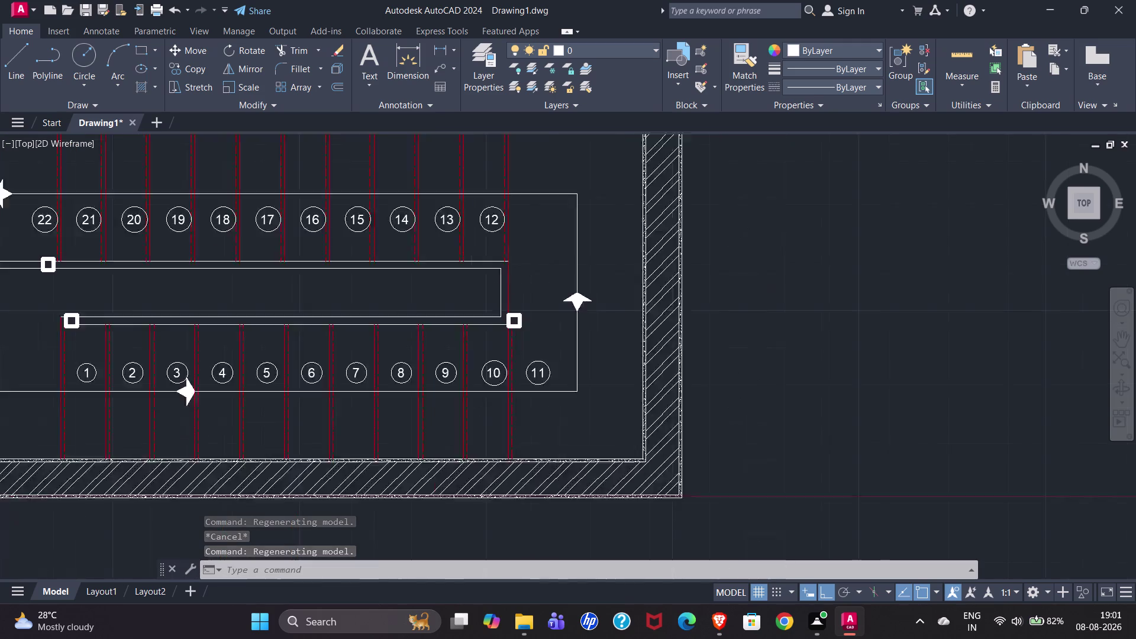
scroll(down, 3)
scroll(up, 3)
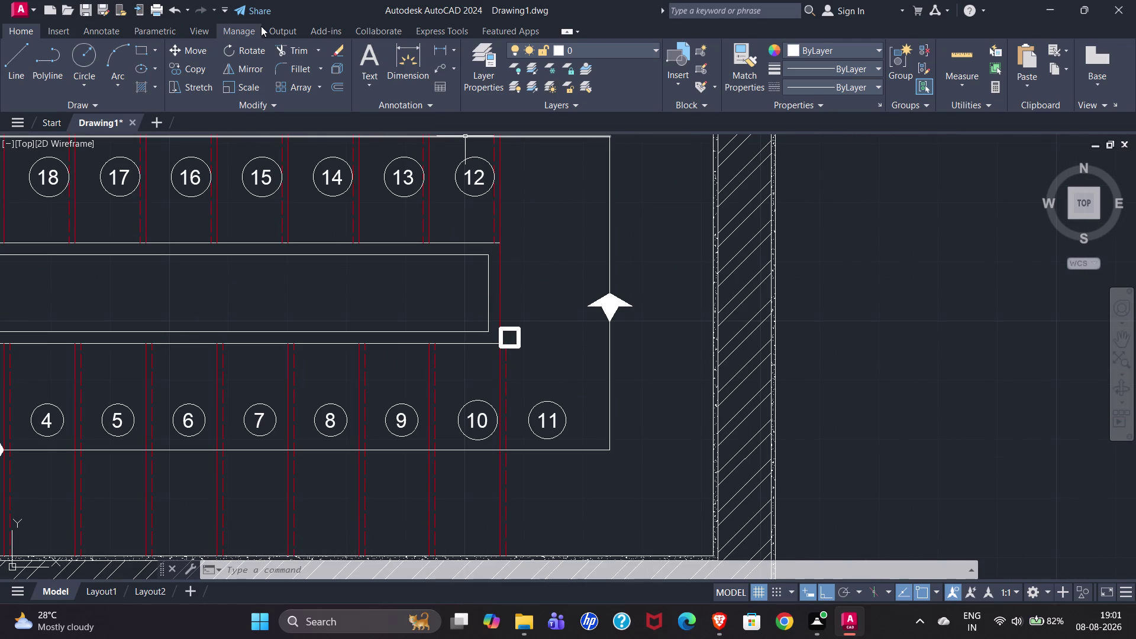
click(279, 49)
drag(528, 283, 495, 287)
Trim away a line segment at the small square column.
scroll(up, 3)
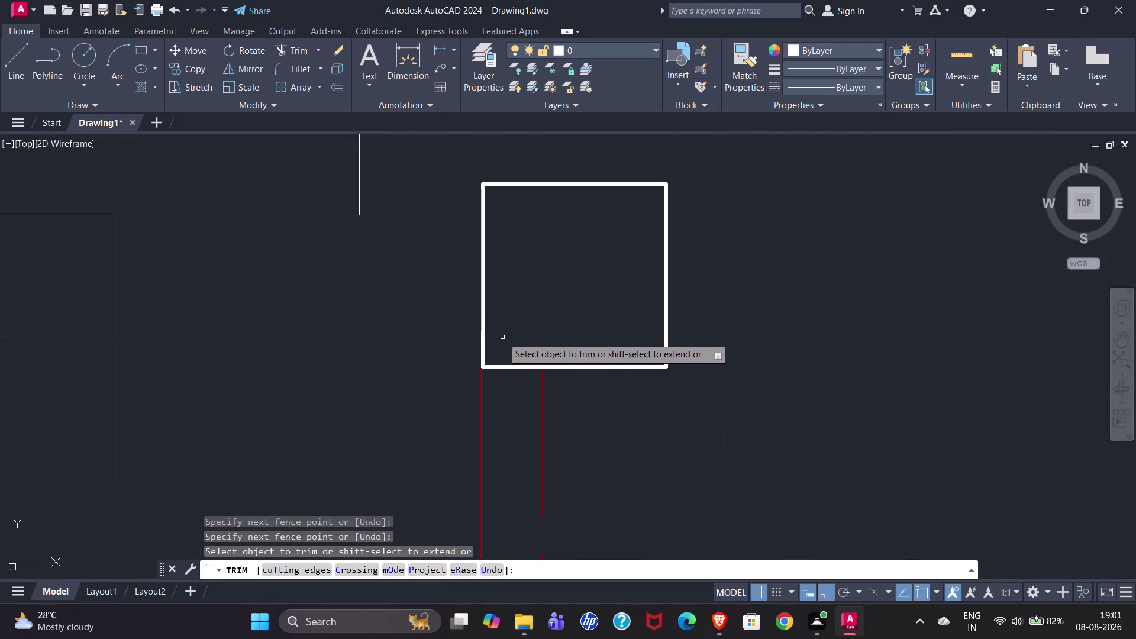
scroll(up, 3)
click(478, 301)
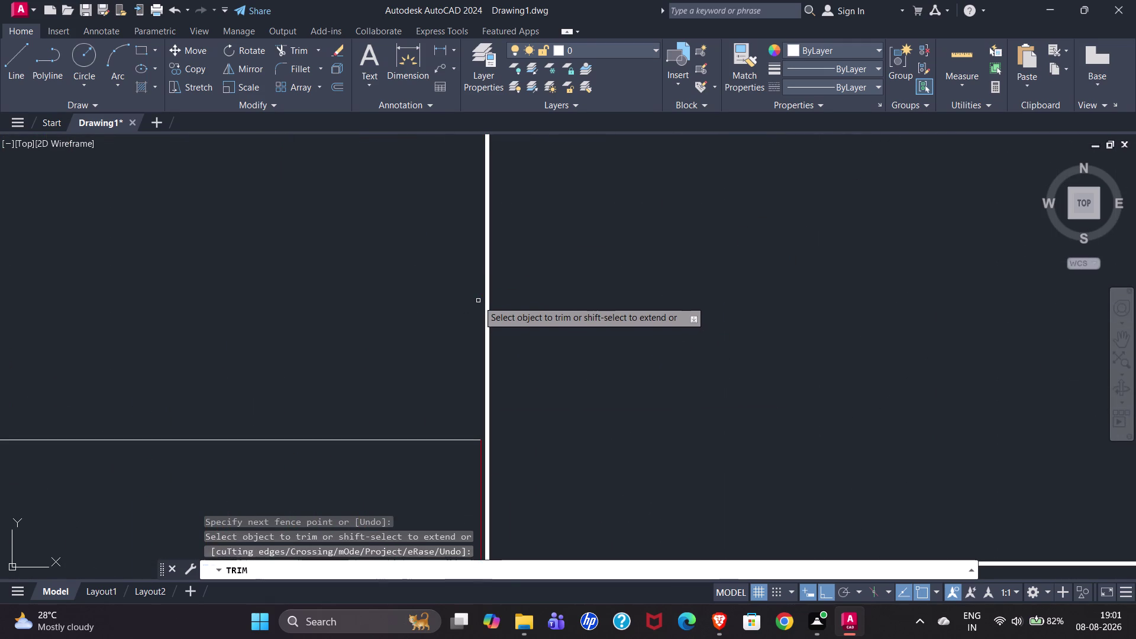
scroll(down, 3)
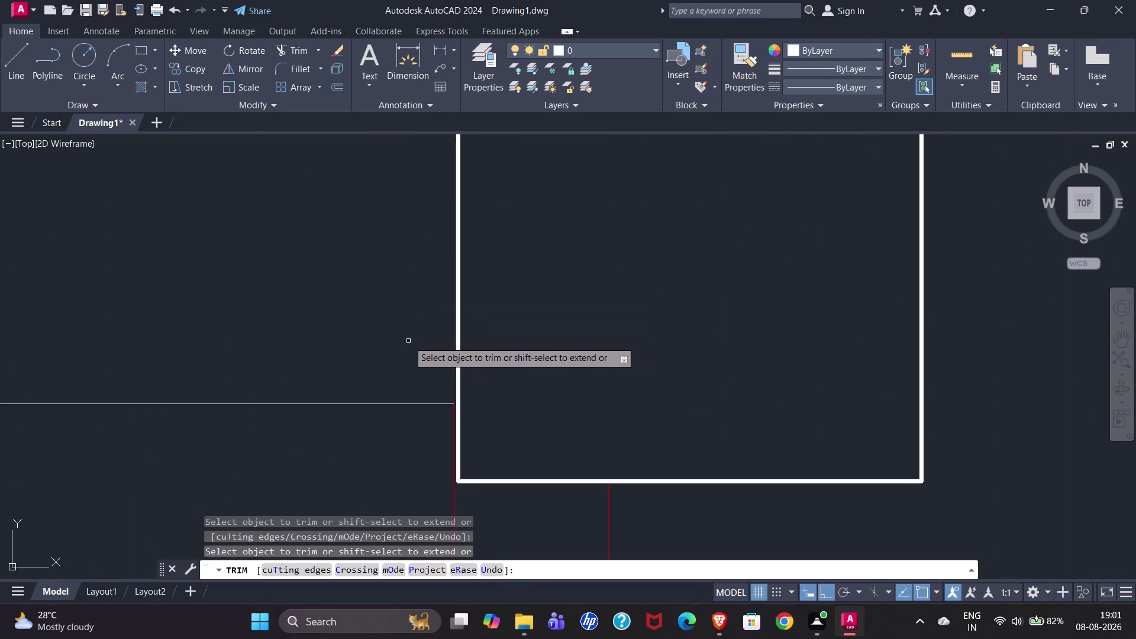
scroll(down, 3)
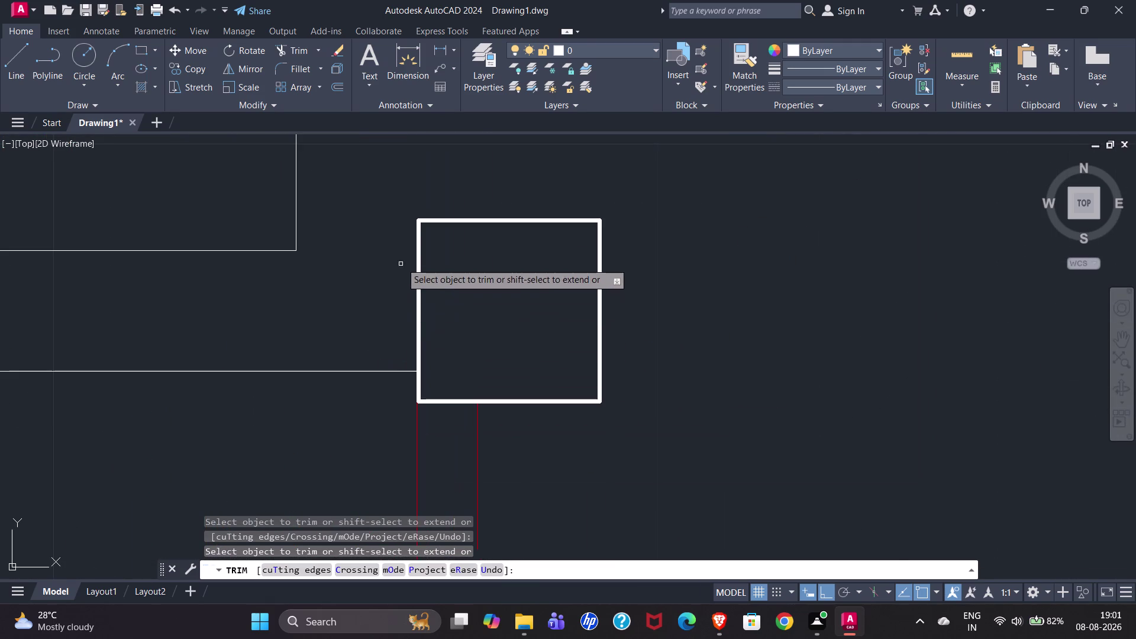
scroll(up, 3)
scroll(down, 3)
scroll(up, 3)
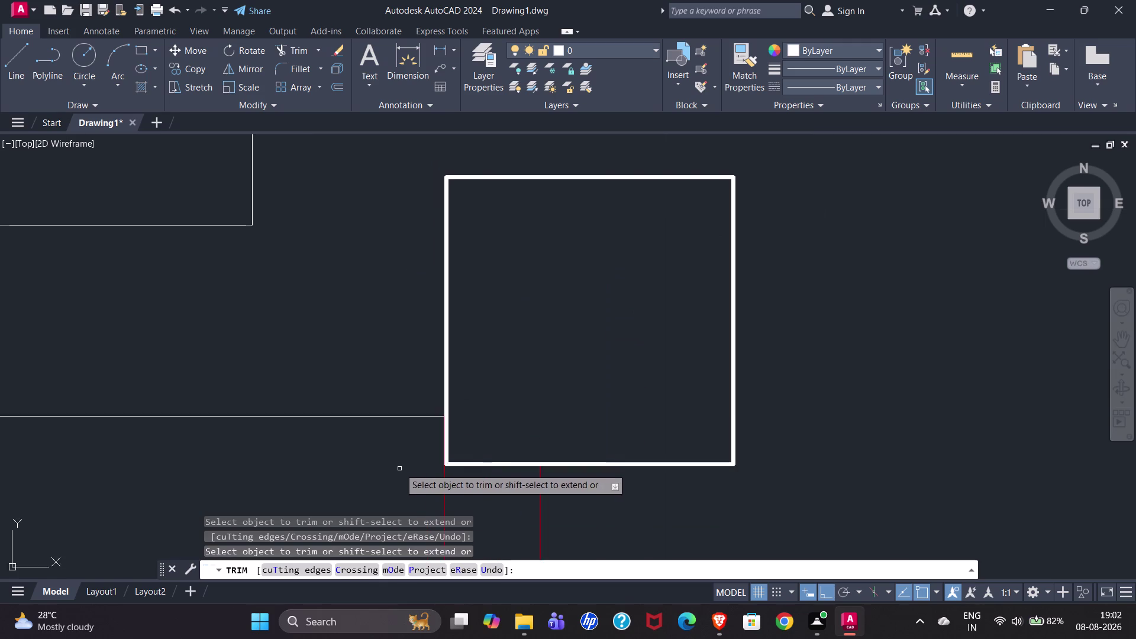
scroll(up, 3)
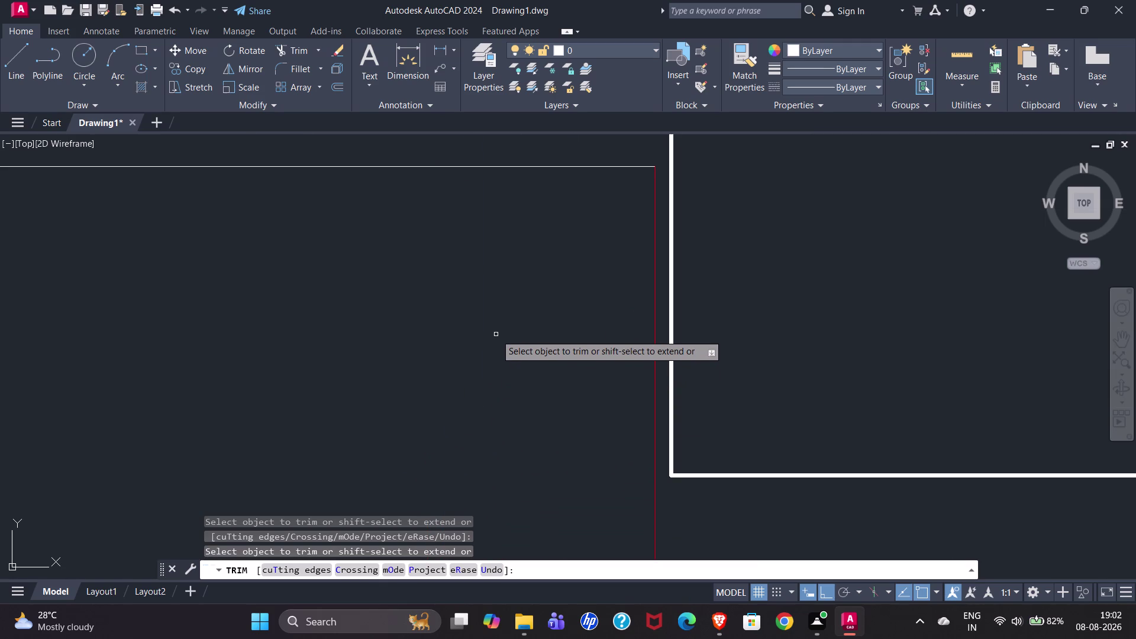
scroll(down, 3)
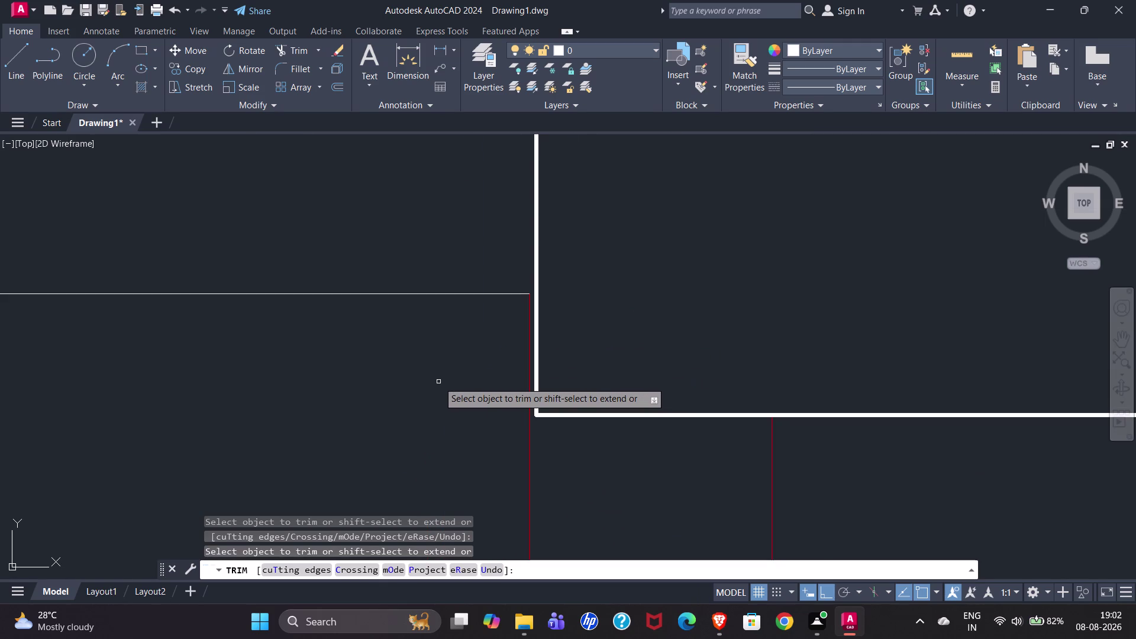
key(Escape)
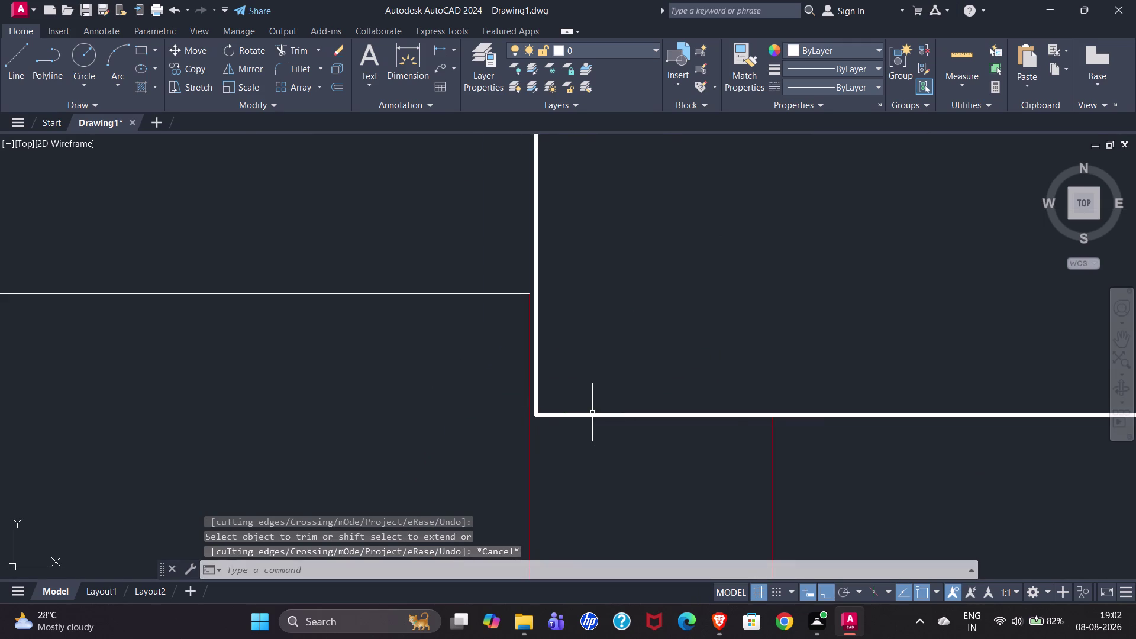
Move the square column left so its corner sits at the landing edge line's end.
click(592, 412)
click(592, 418)
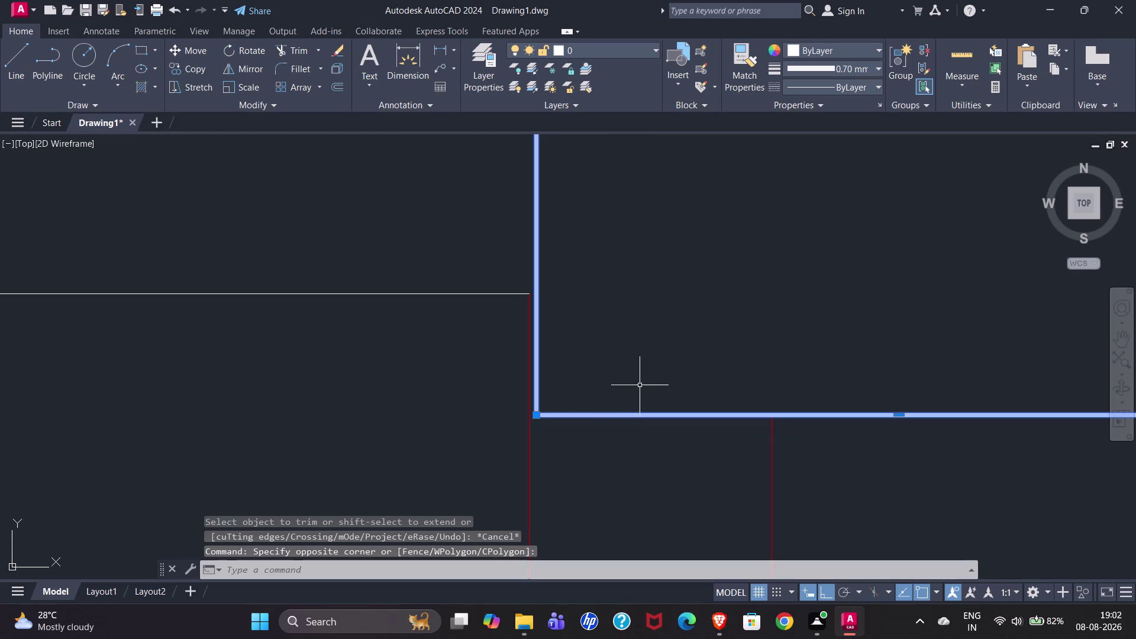
scroll(down, 3)
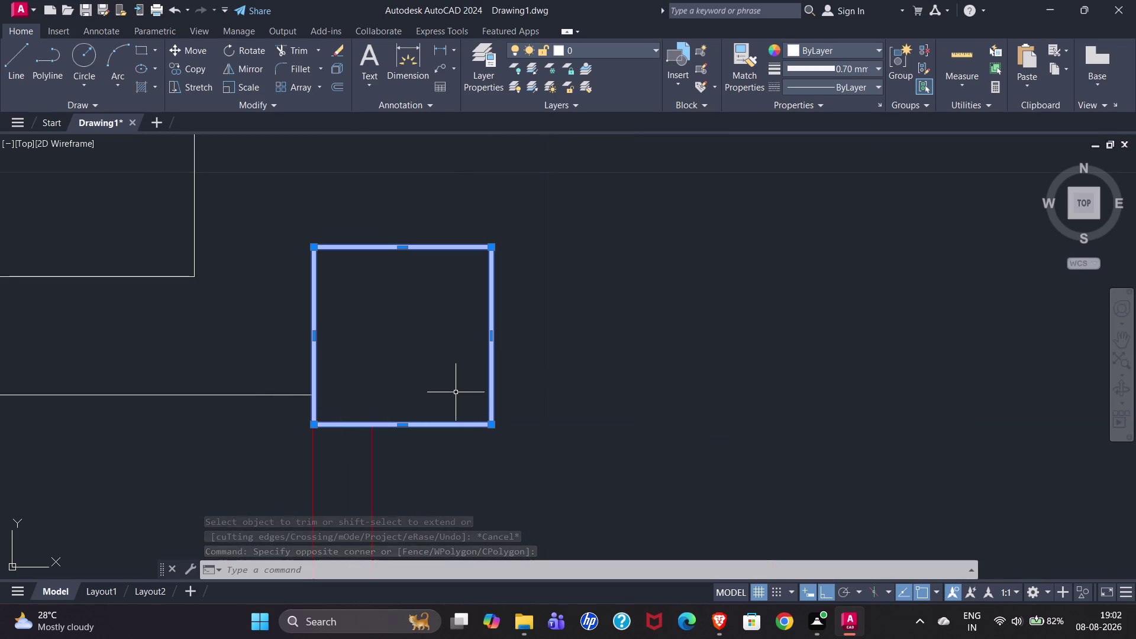
key(m)
key(Return)
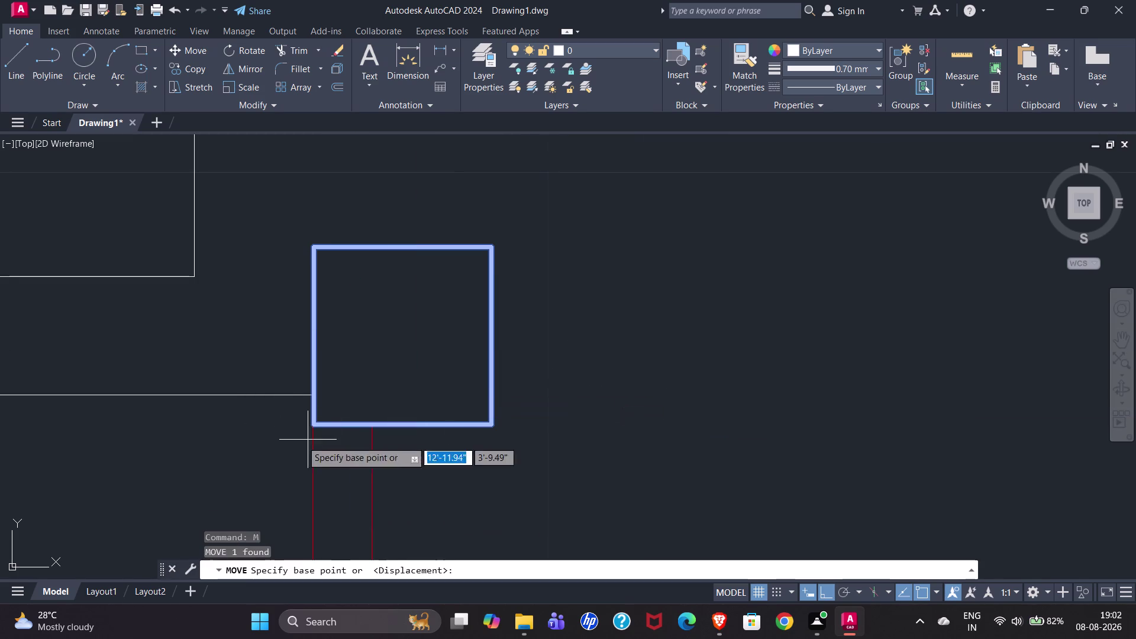
scroll(up, 3)
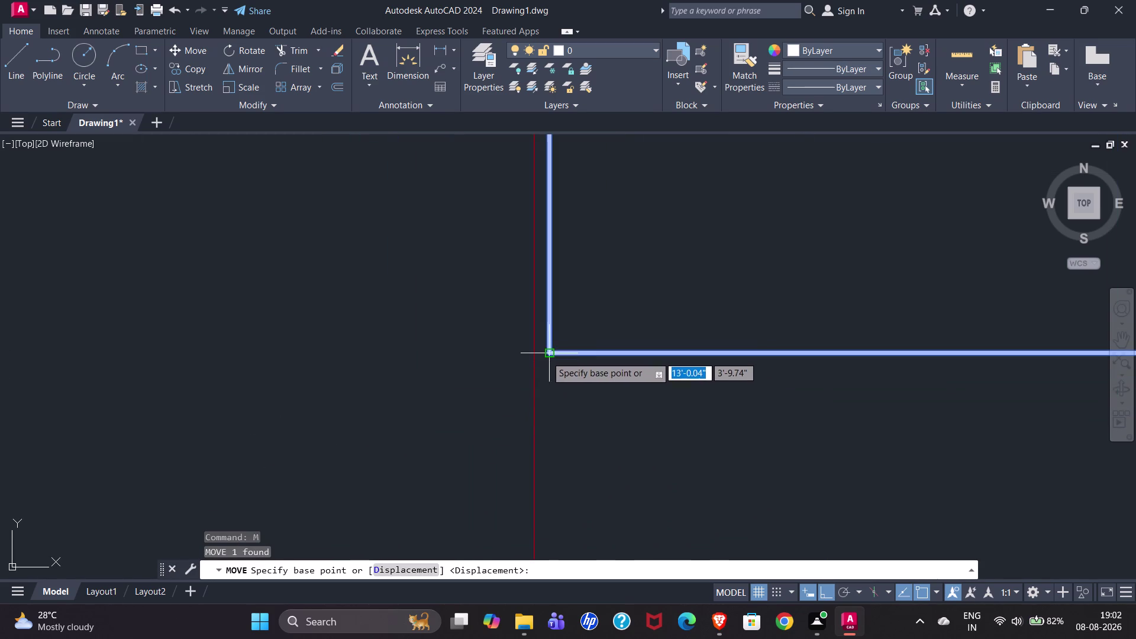
click(547, 352)
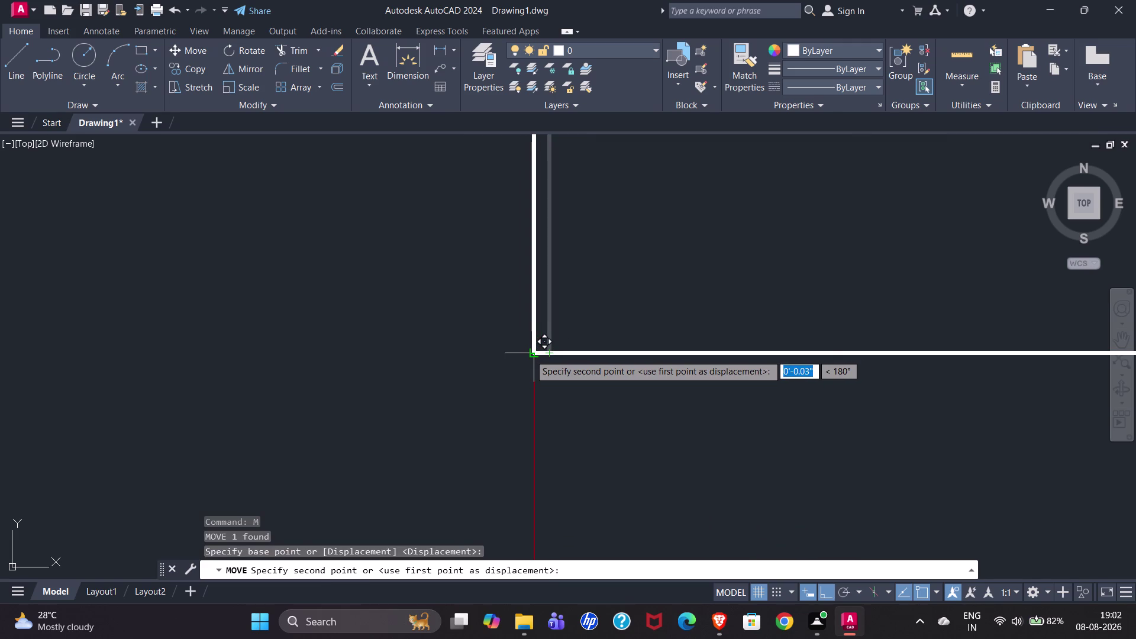
click(529, 355)
scroll(down, 3)
scroll(down, 3)
scroll(down, 3)
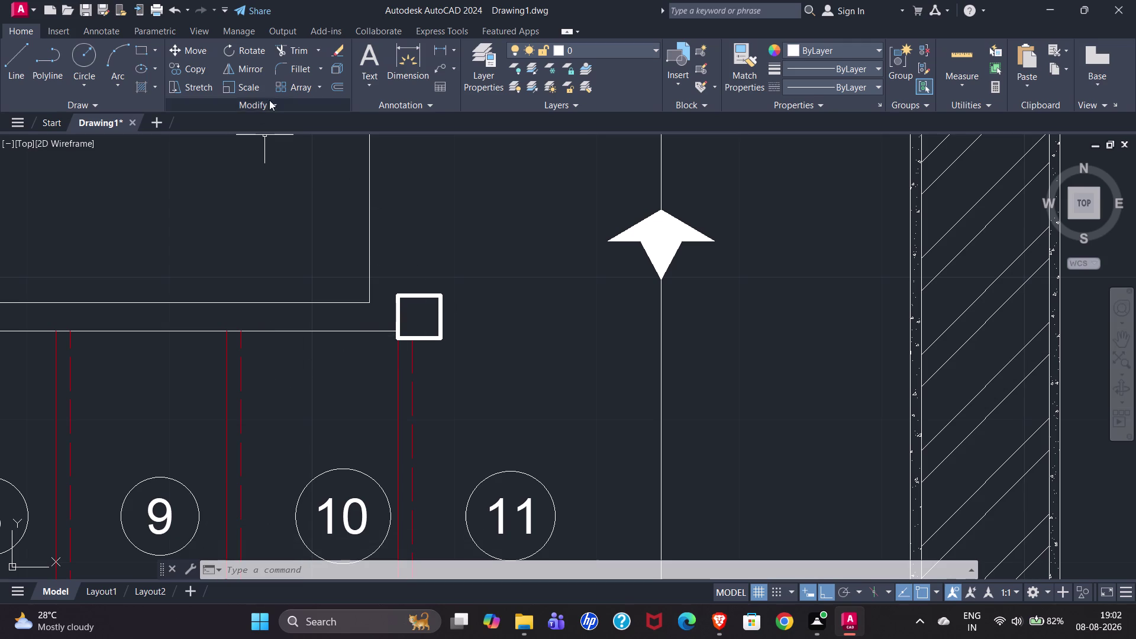
Draw a short vertical line from the upper handrail end to the post beside steps 11-12.
click(10, 61)
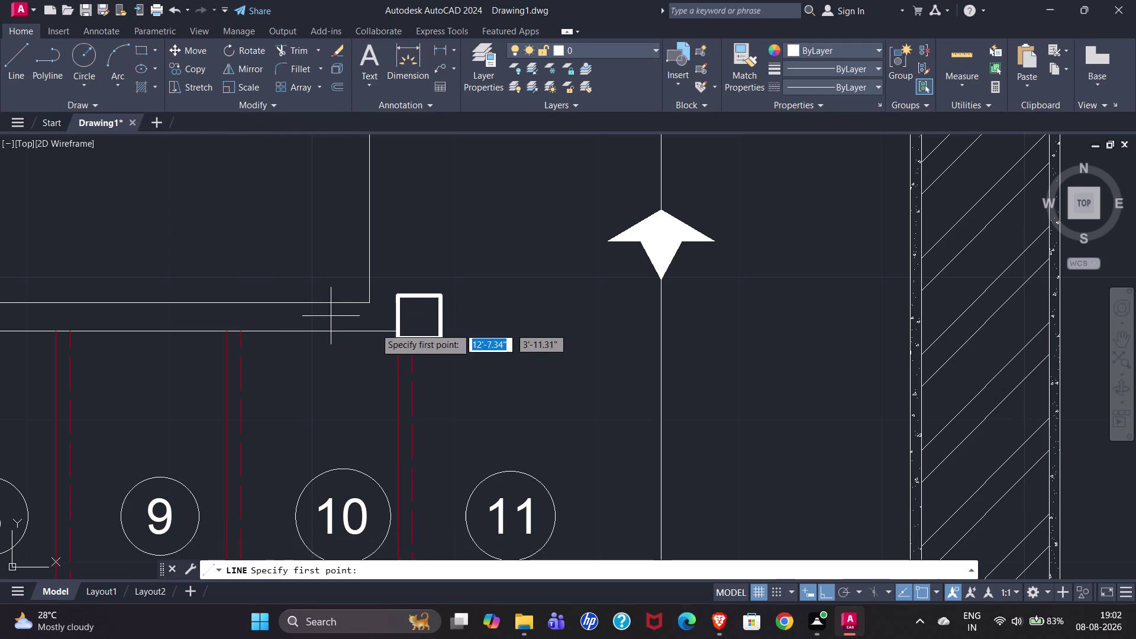
scroll(down, 3)
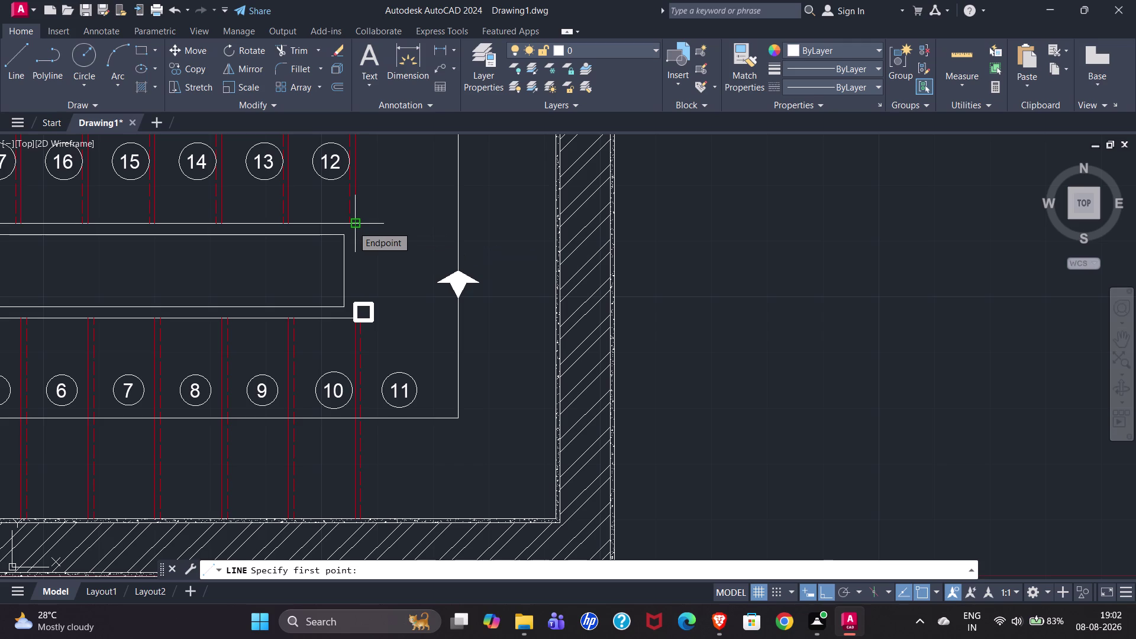
click(353, 226)
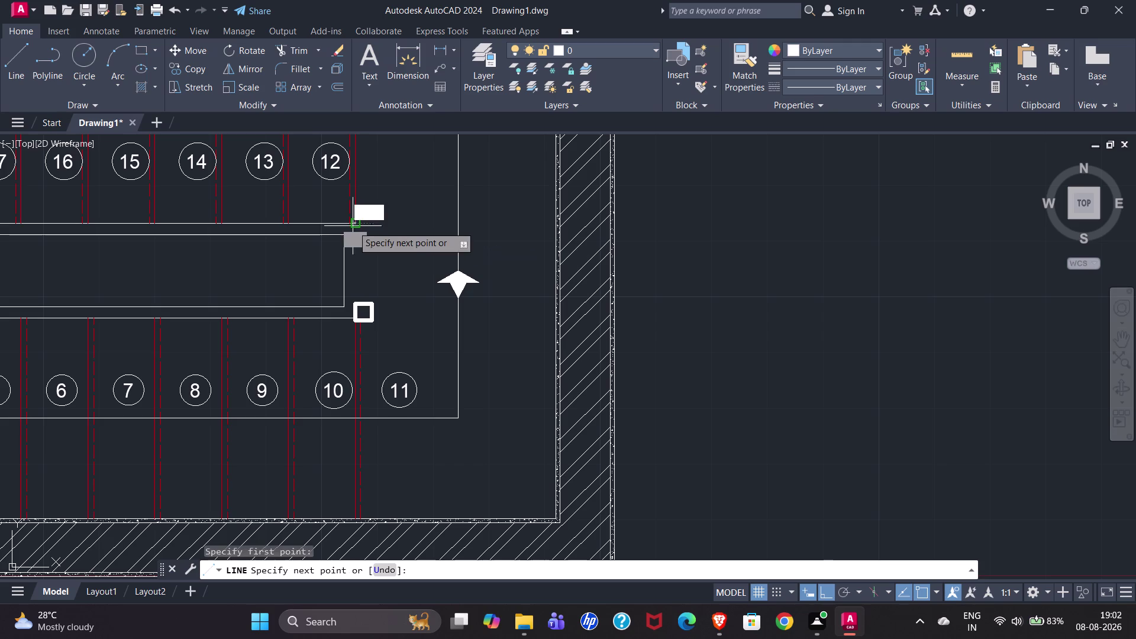
scroll(up, 3)
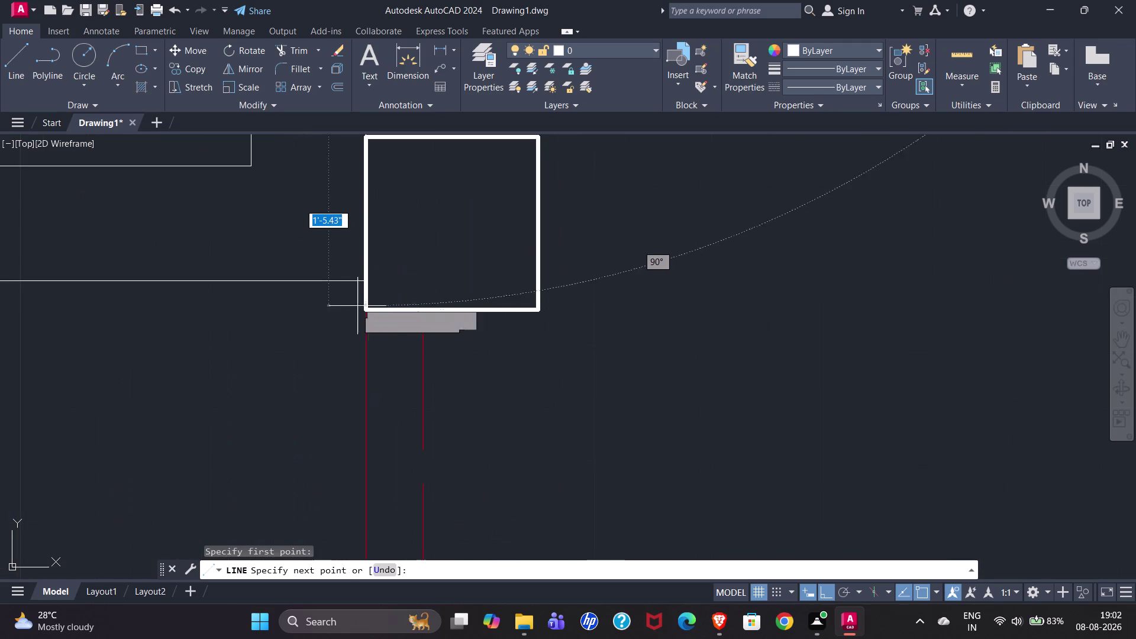
click(363, 284)
scroll(down, 3)
scroll(down, 3)
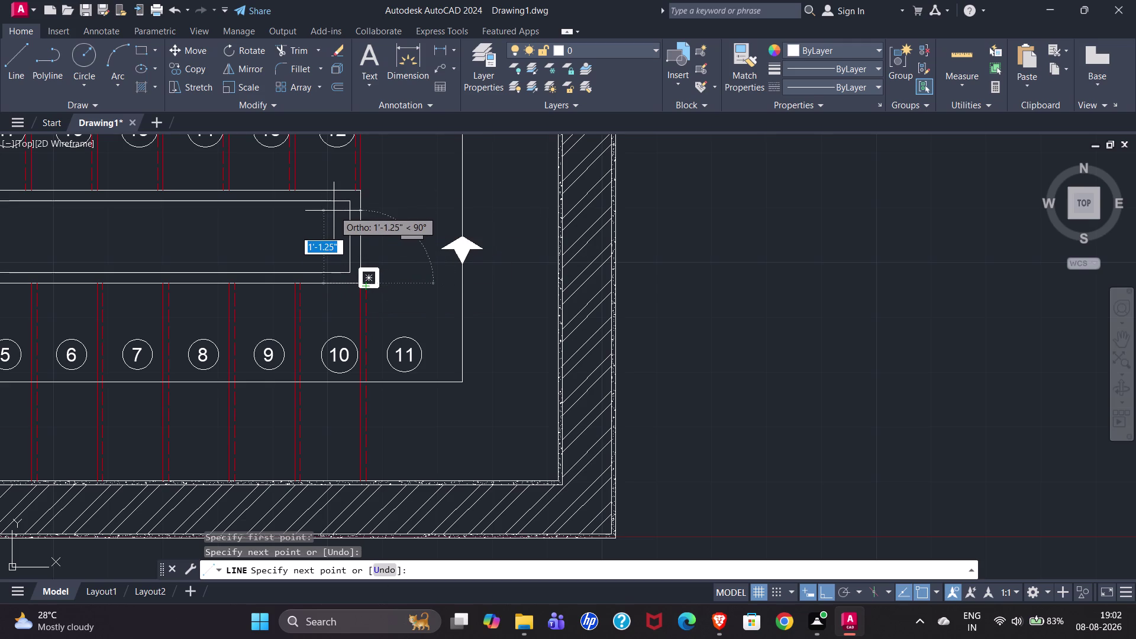
key(Escape)
Cancel an extra line attempt and start the Hatch command.
scroll(down, 3)
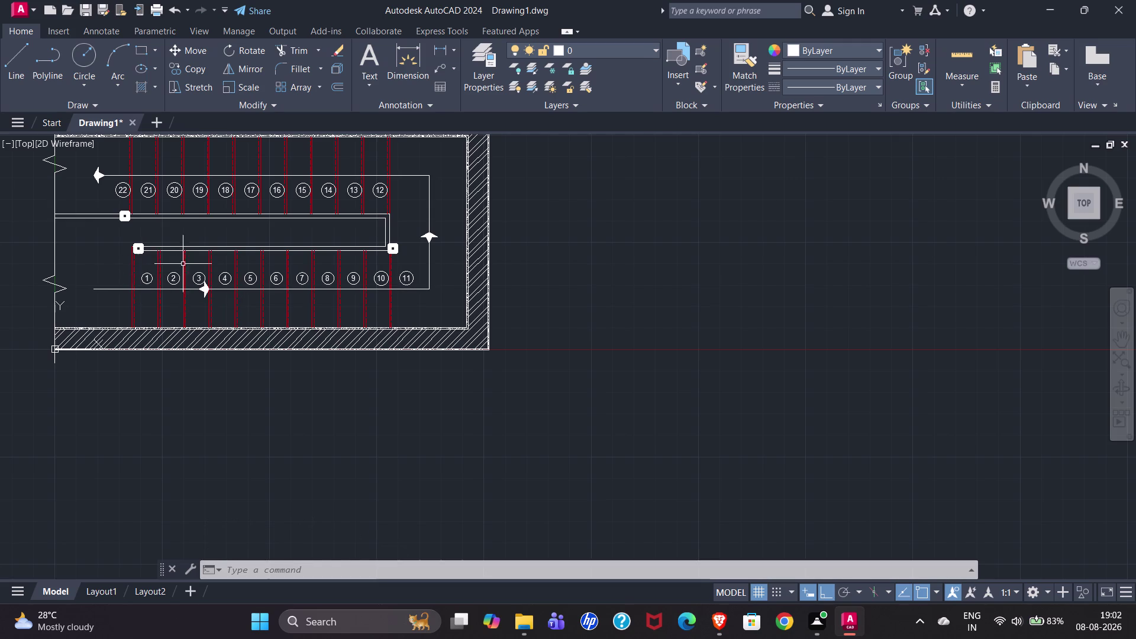
scroll(up, 3)
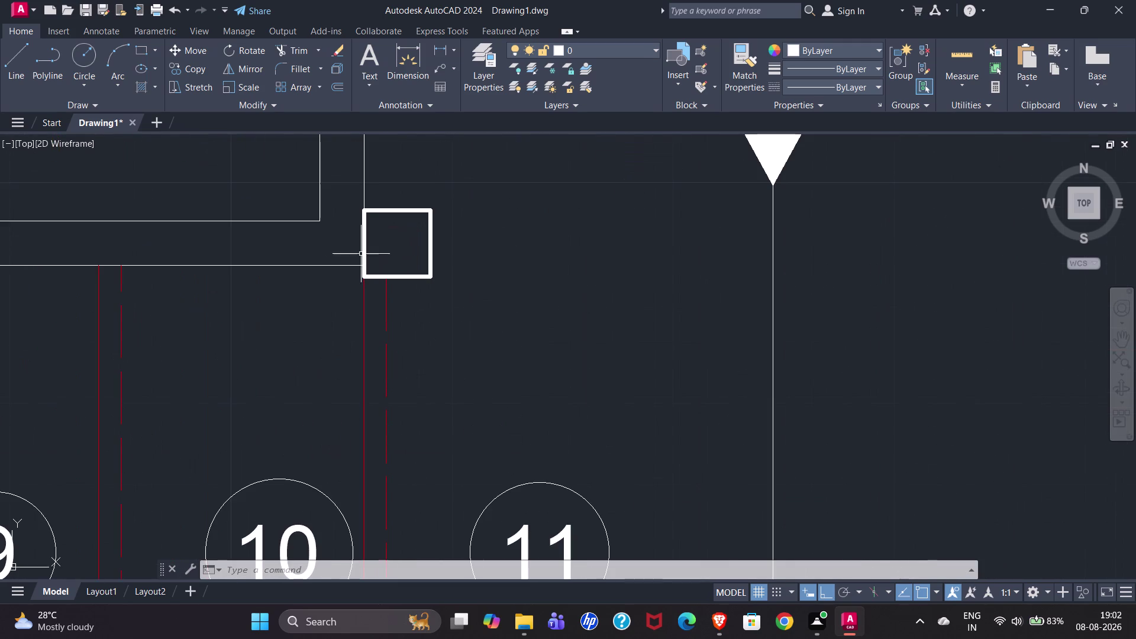
scroll(up, 3)
click(369, 168)
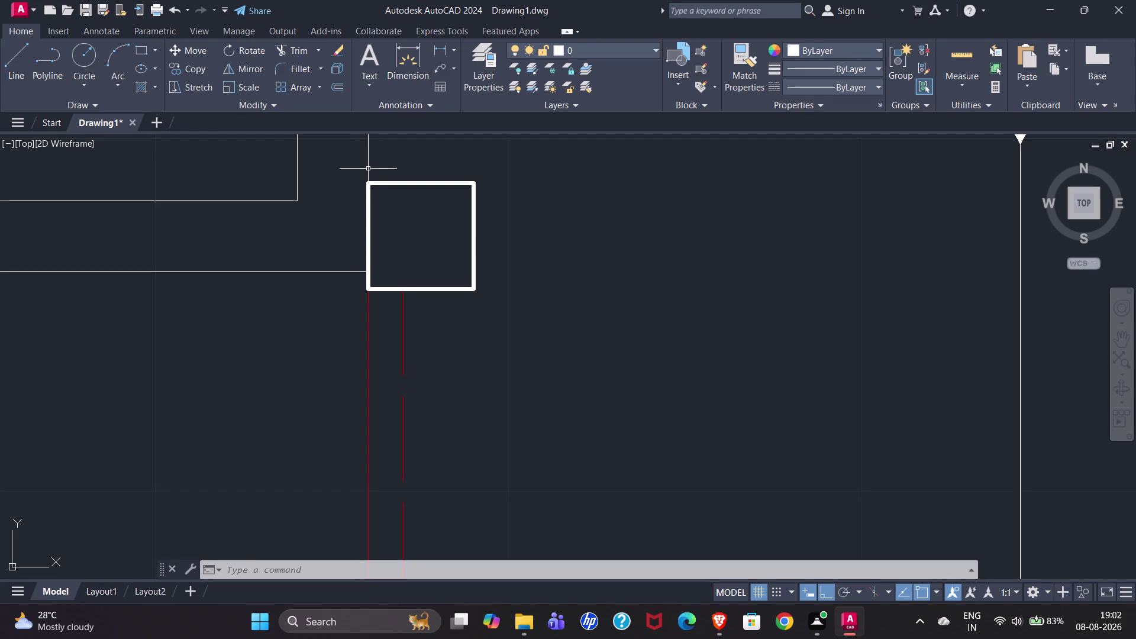
key(Escape)
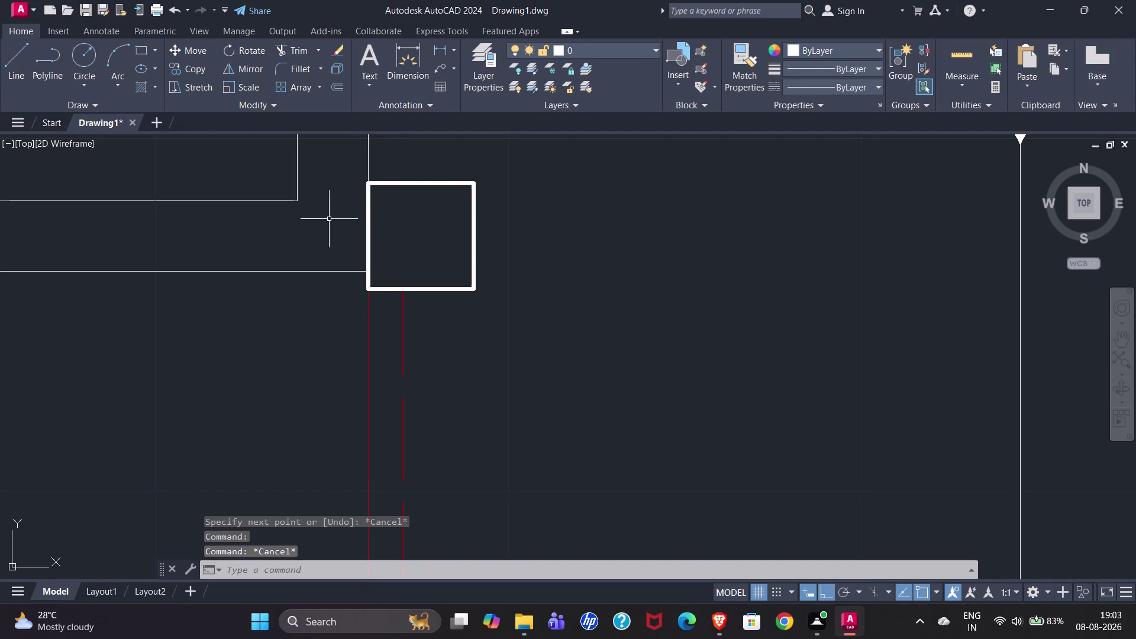
click(144, 94)
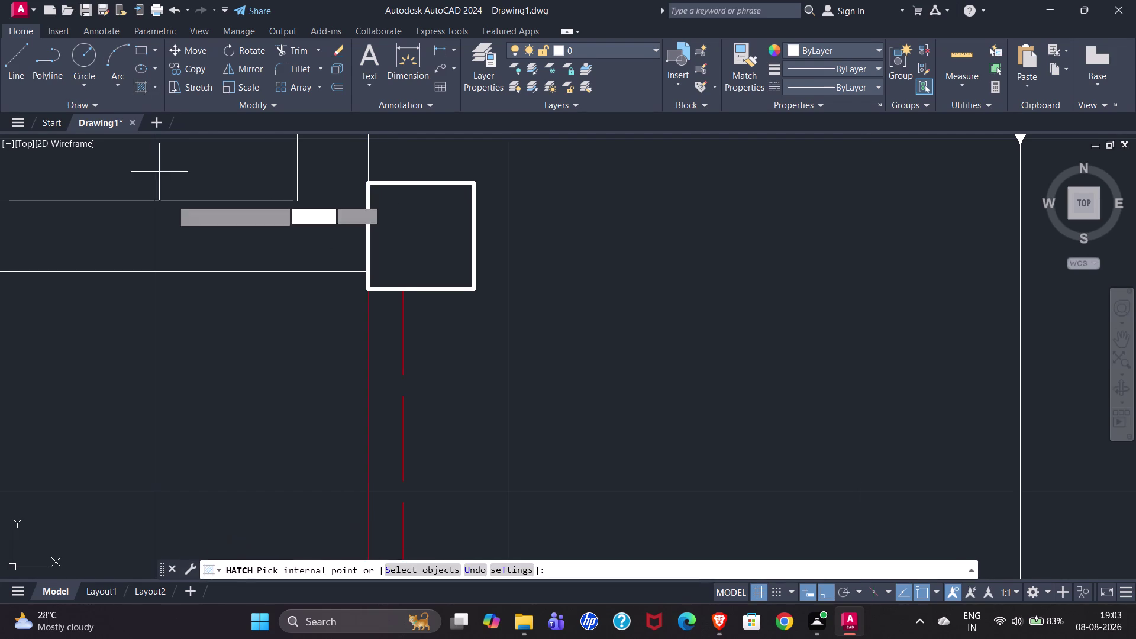
Choose a hatch pattern and pick inside the lower handrail strip, dismissing a boundary error.
click(333, 91)
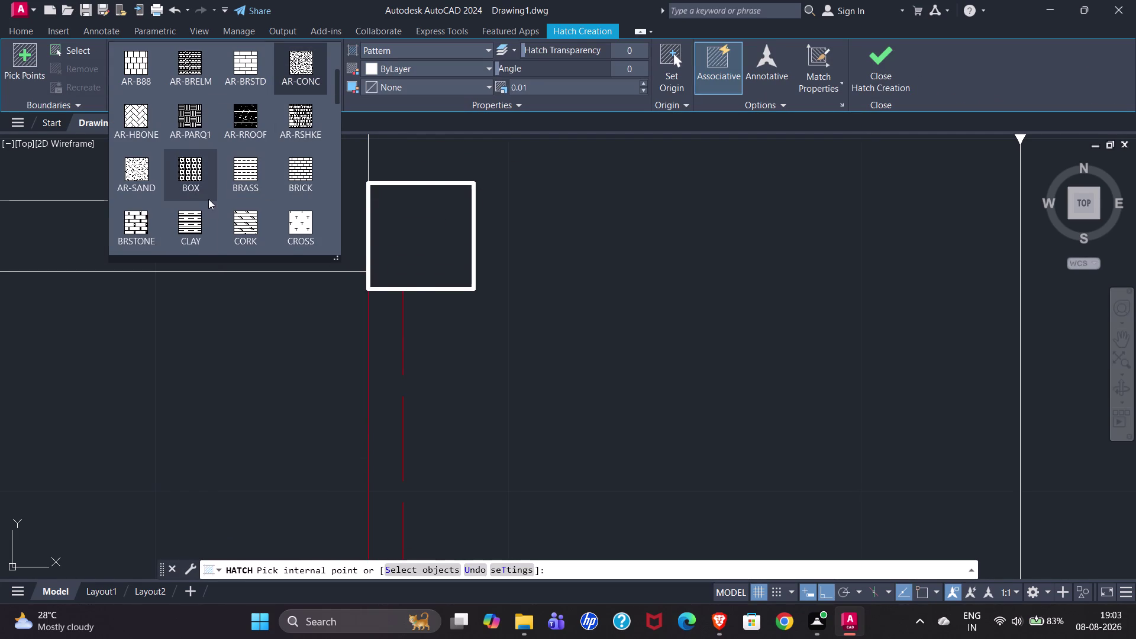
click(299, 232)
click(250, 235)
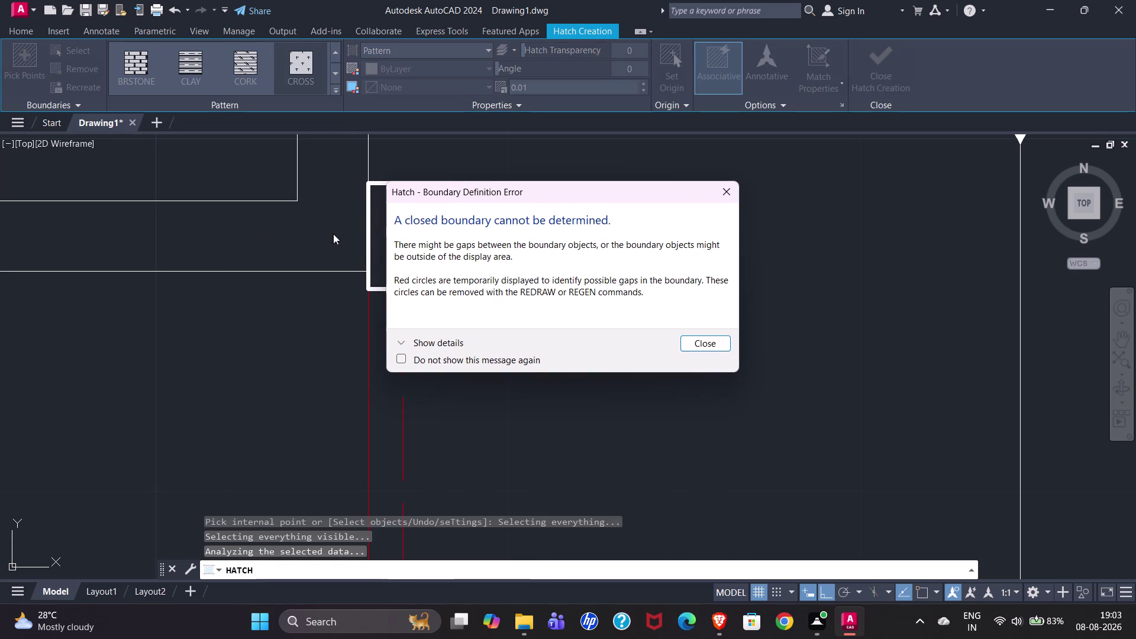
scroll(down, 3)
click(703, 341)
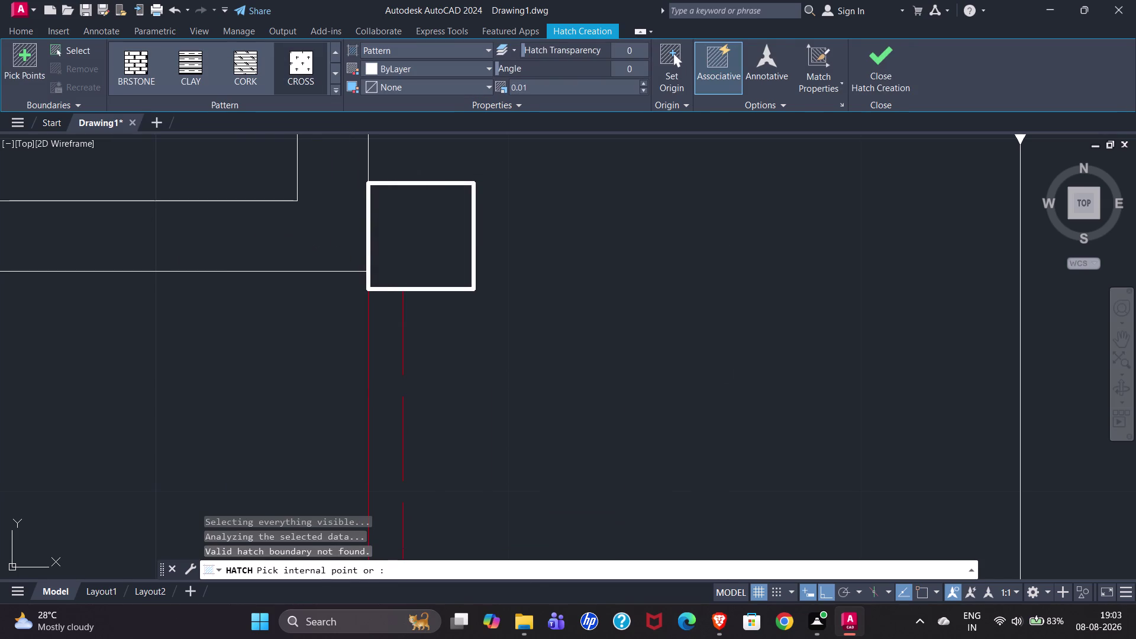
scroll(down, 3)
scroll(down, 3)
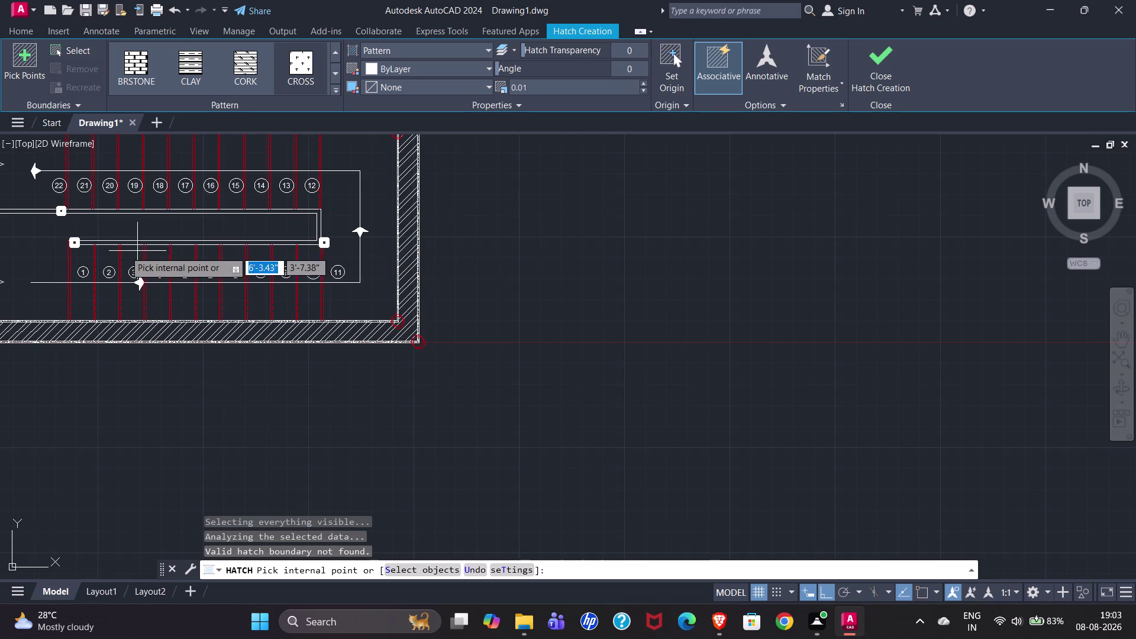
scroll(down, 3)
scroll(up, 3)
scroll(up, 3)
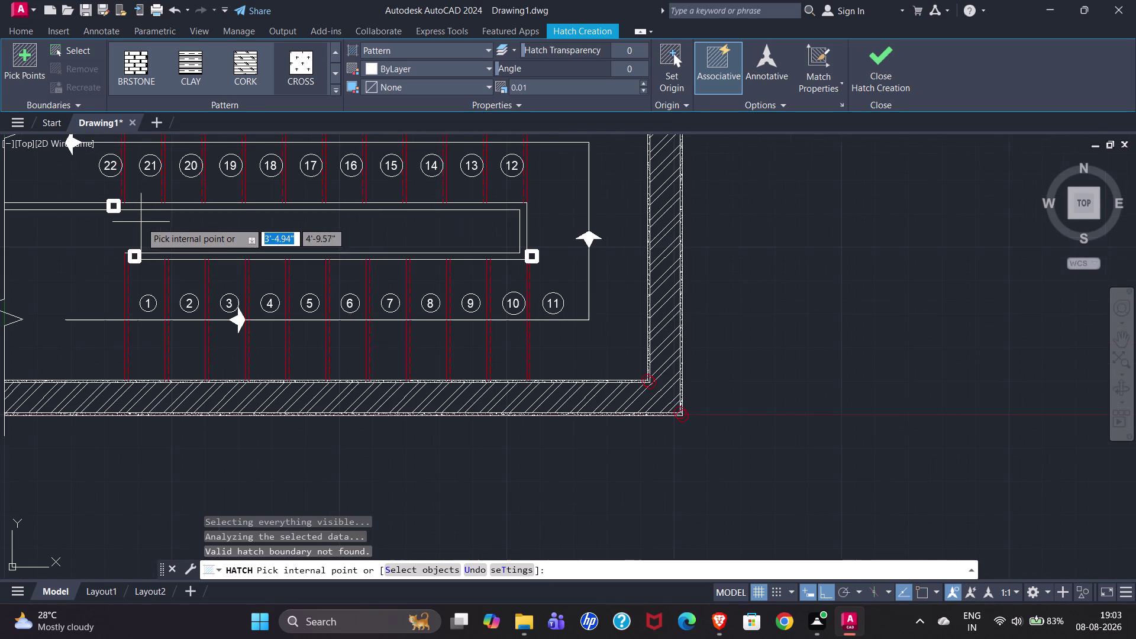
click(170, 257)
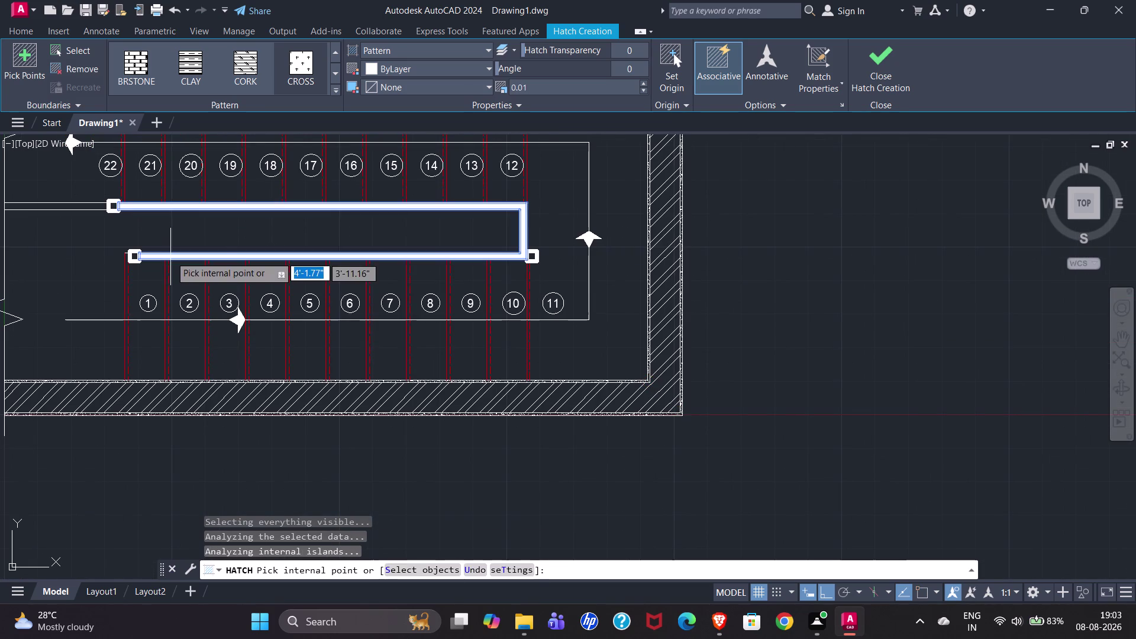
Pick inside the upper handrail strip after two rejected pick points.
click(60, 203)
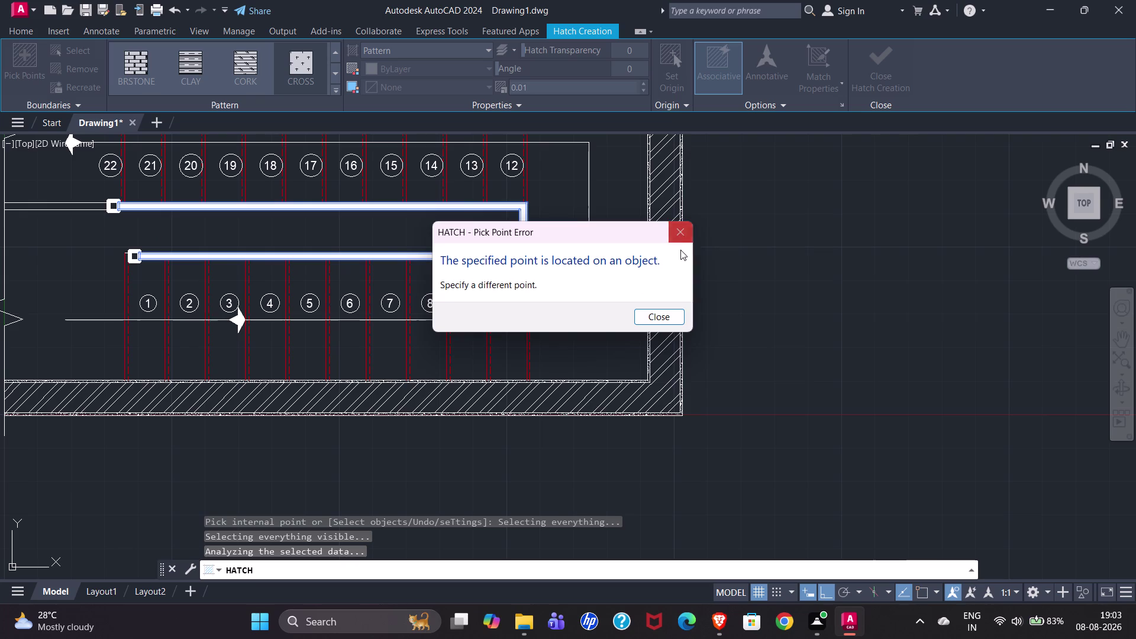
click(664, 314)
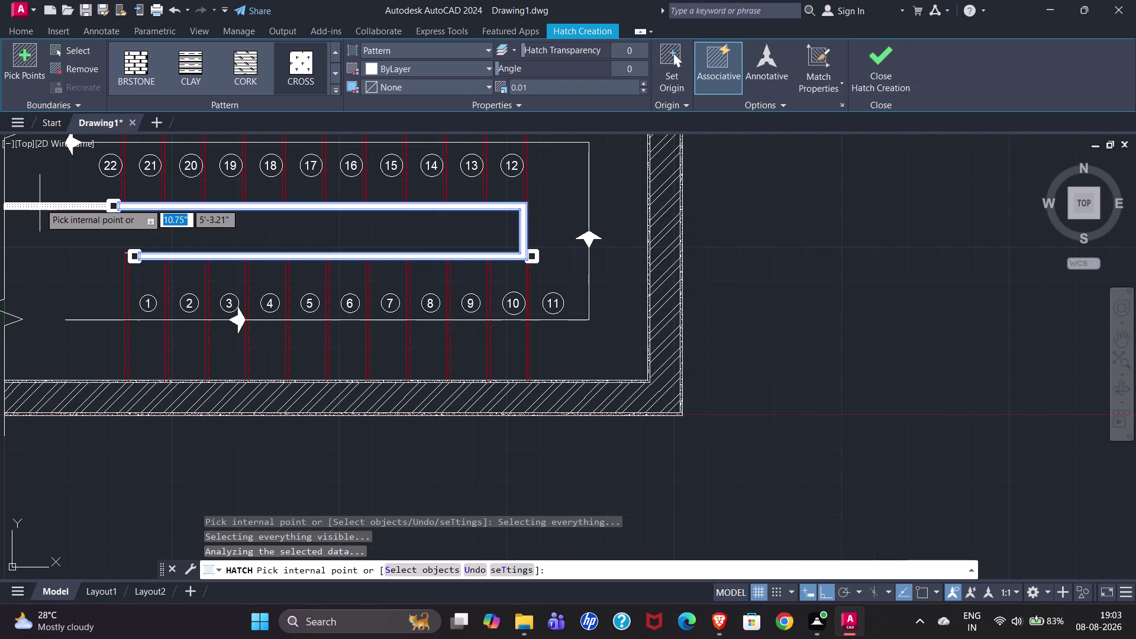
click(40, 203)
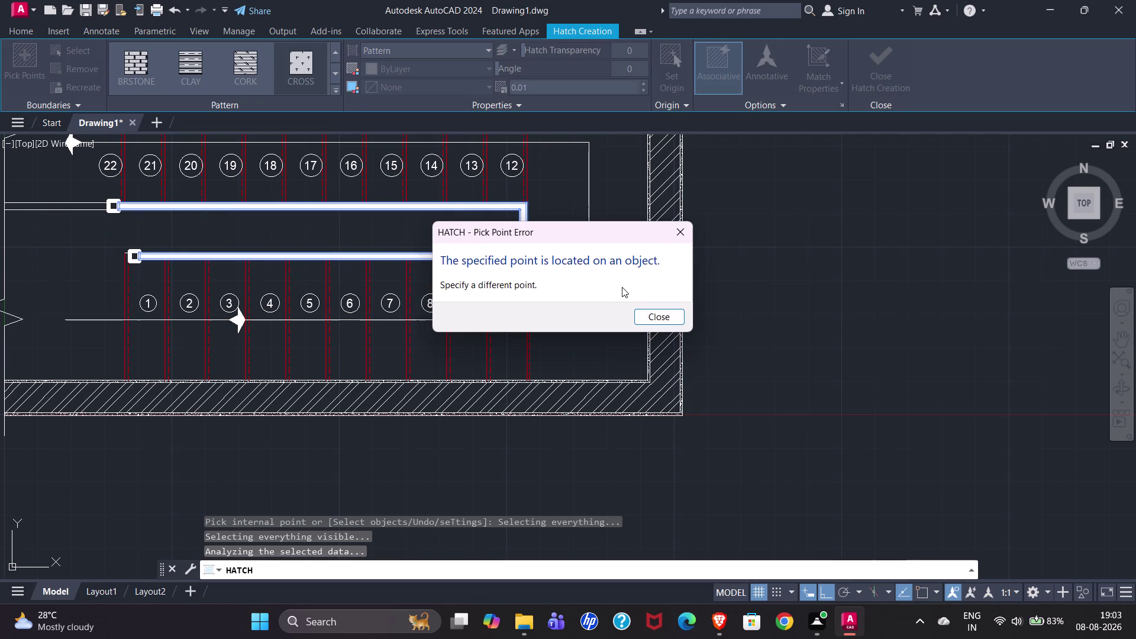
scroll(up, 3)
click(660, 317)
scroll(down, 3)
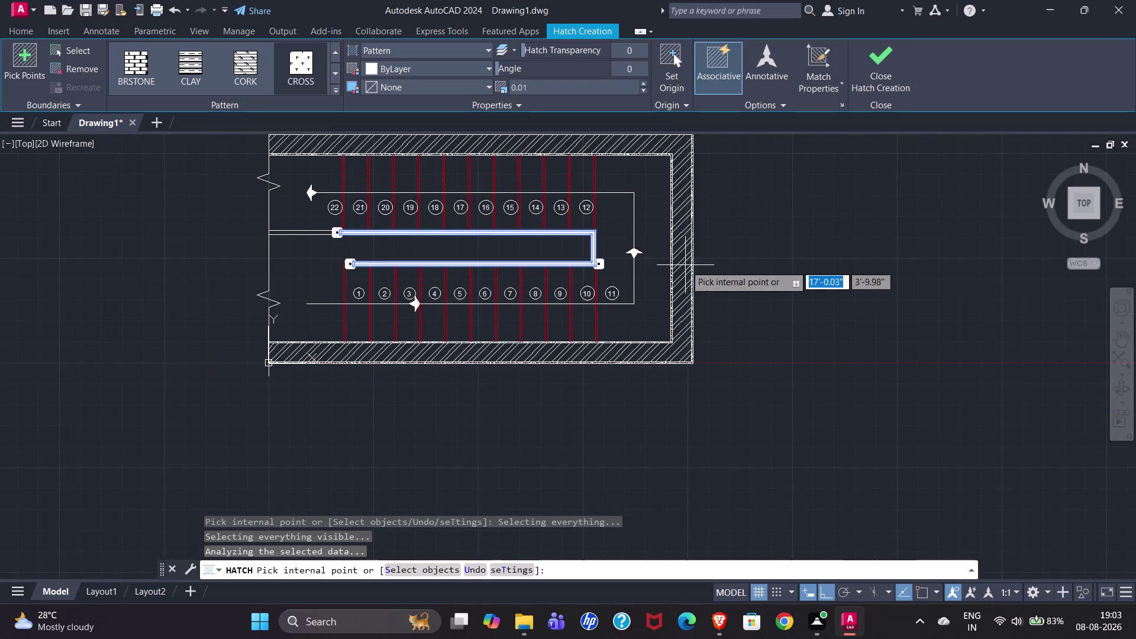
scroll(up, 3)
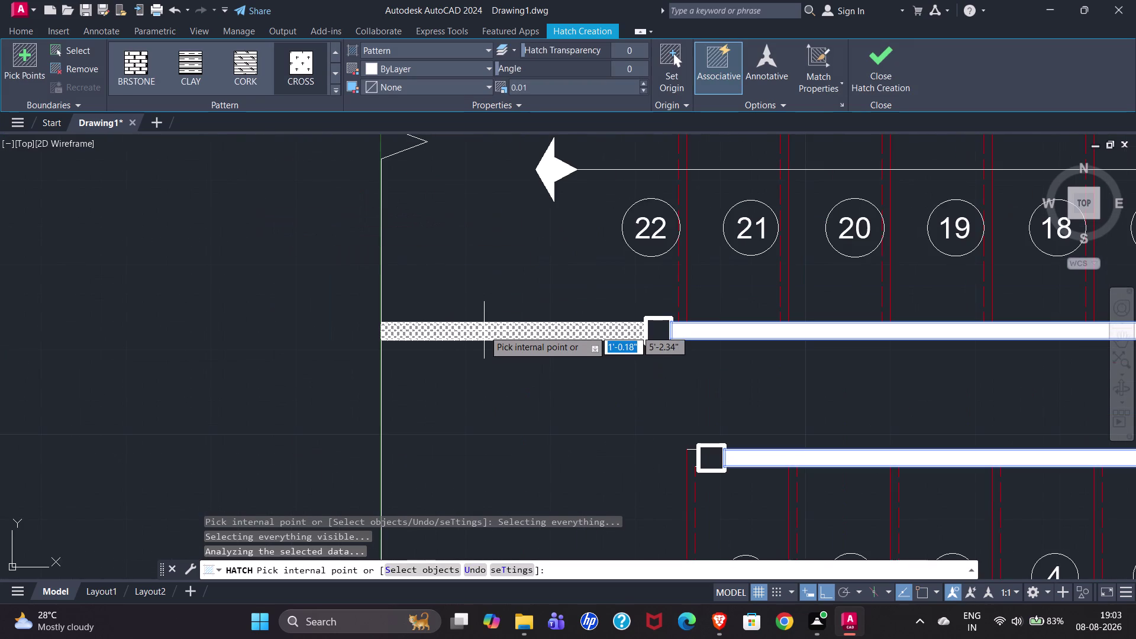
click(488, 330)
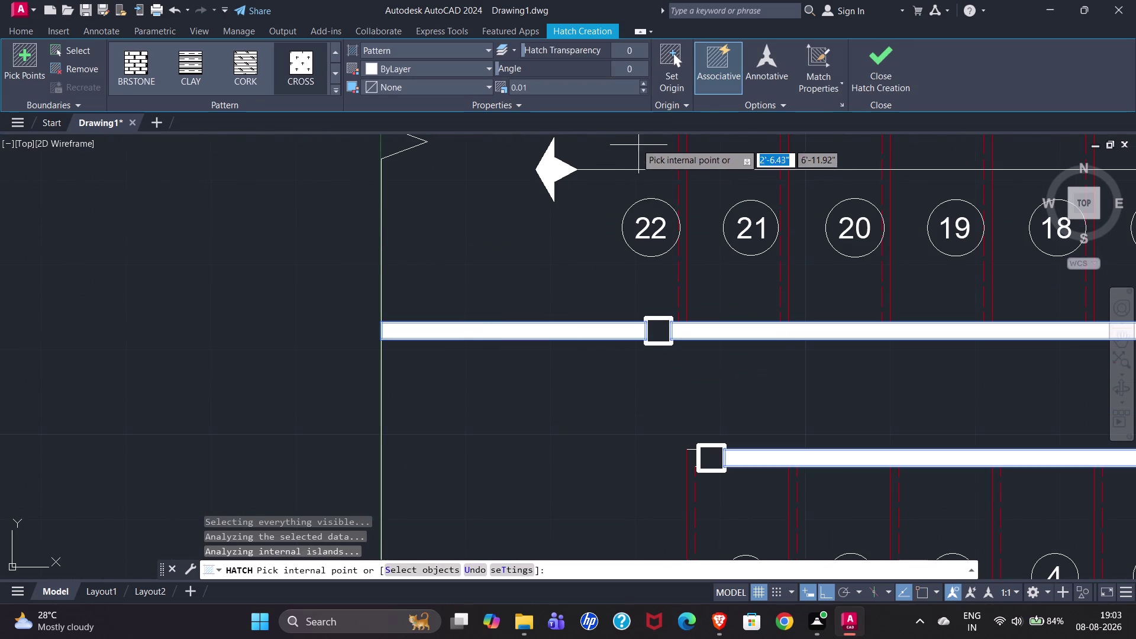
Try hatch pattern scales 1 and 0.8, then settle on 0.50.
click(547, 87)
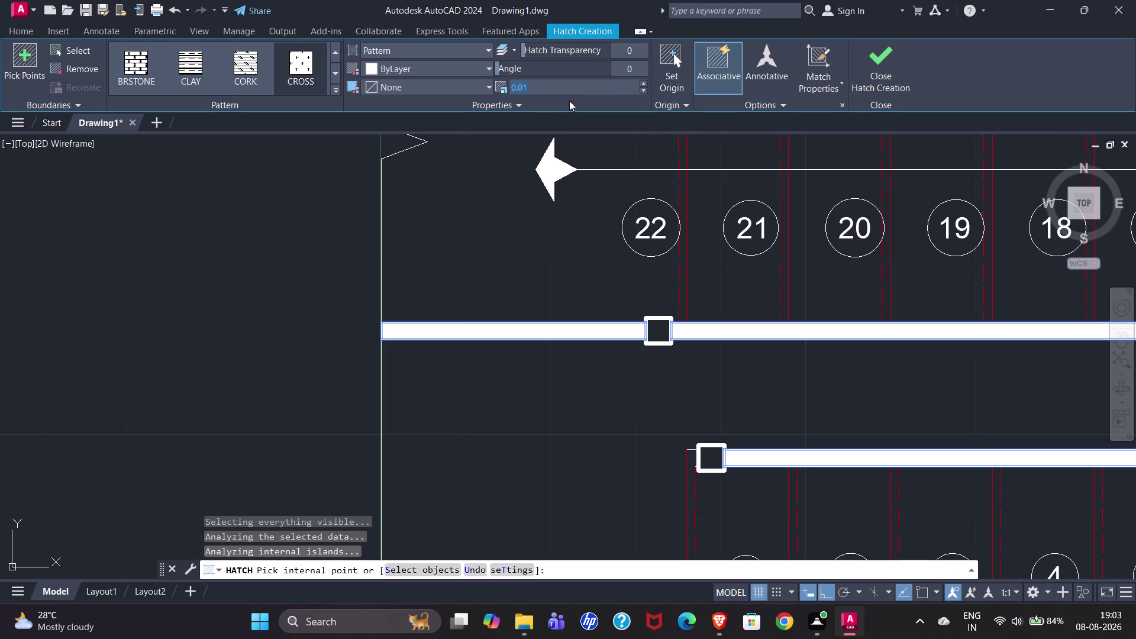
key(1)
key(Return)
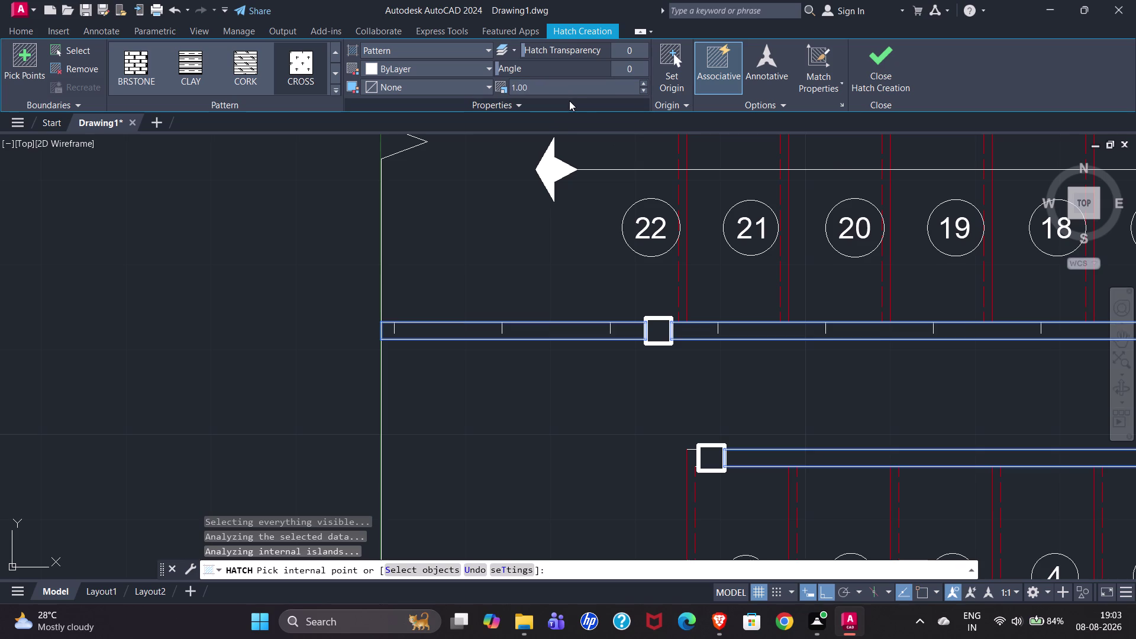
drag(538, 89, 533, 88)
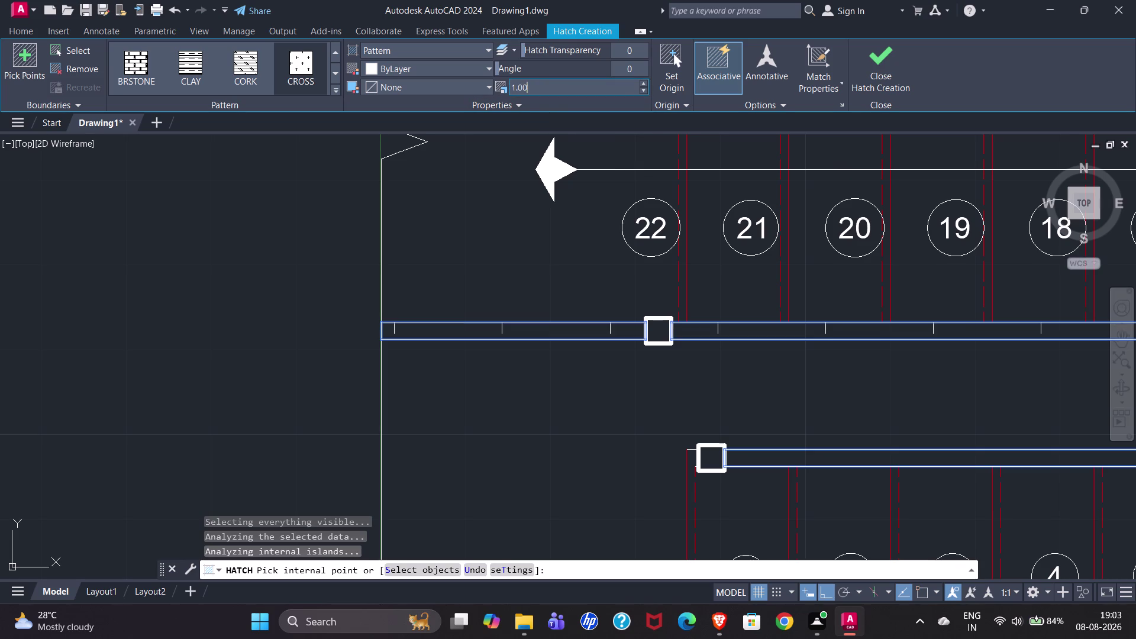
drag(532, 87, 516, 86)
text(0.)
key(8)
key(Return)
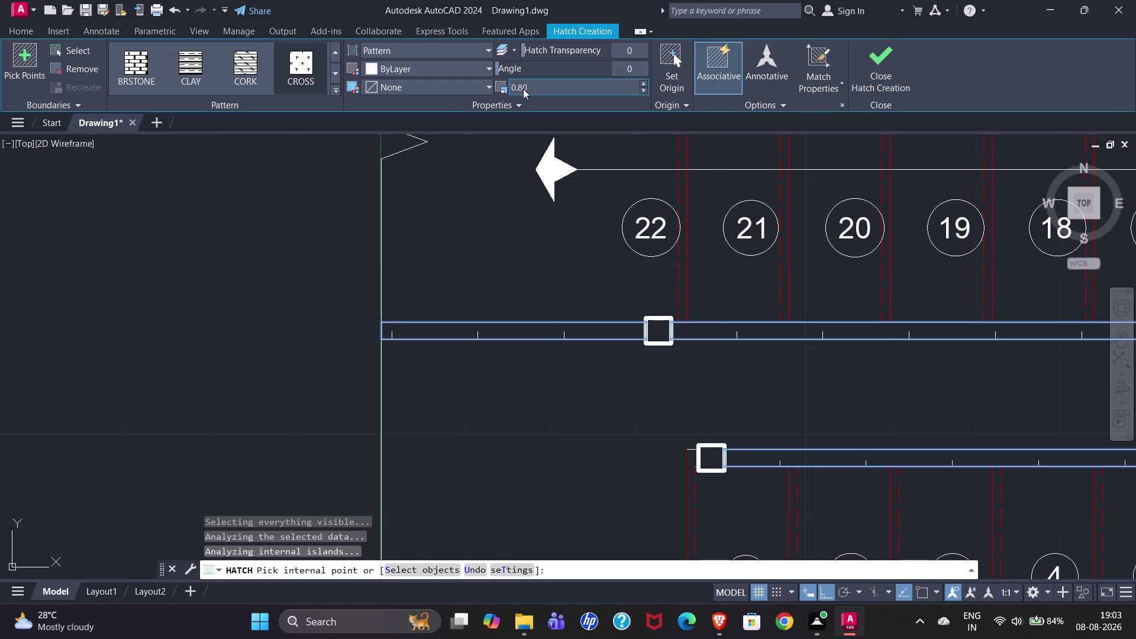
double_click(523, 89)
text(0.5)
key(Return)
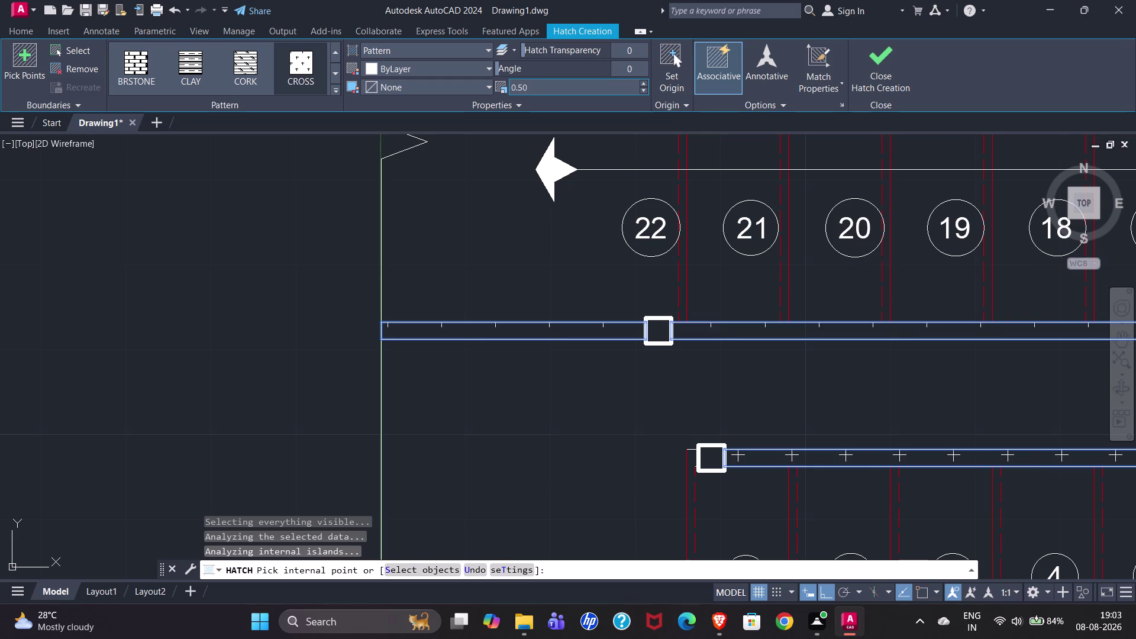
scroll(down, 3)
scroll(down, 3)
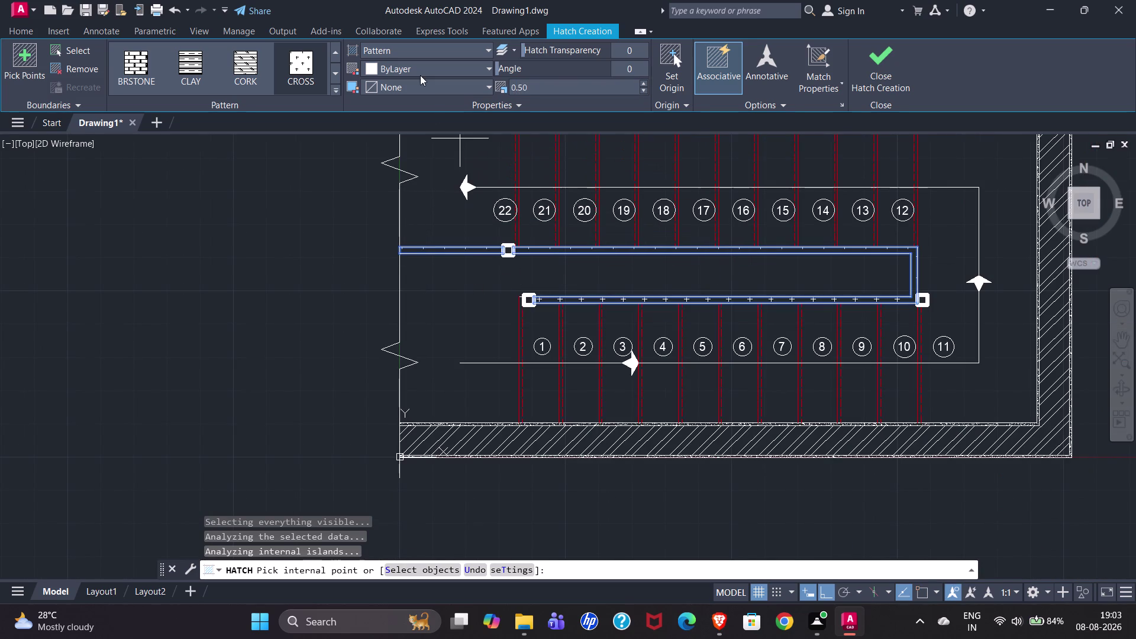
click(335, 92)
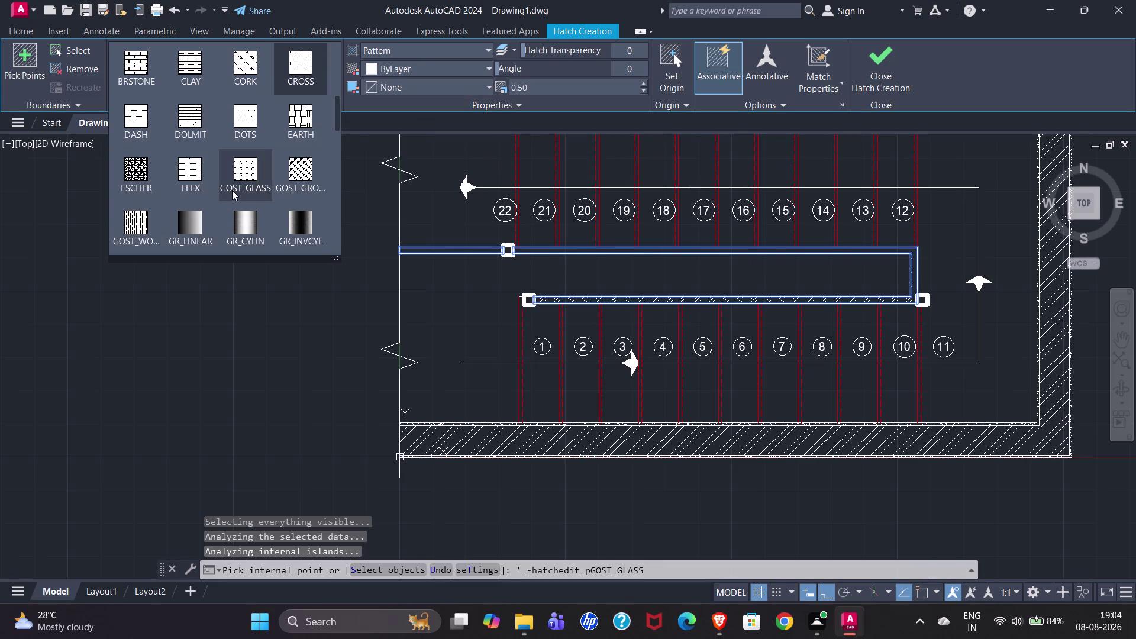
Hatch the thin central wall strips with GOST_GLASS at scale 0.2 and close Hatch Creation.
click(232, 183)
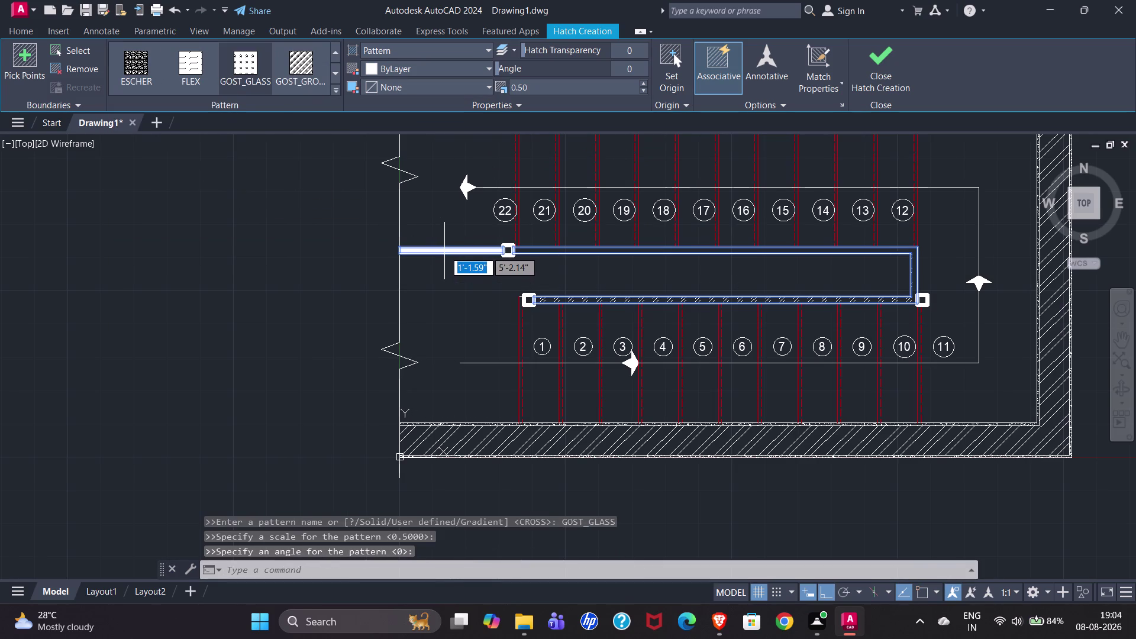
click(563, 251)
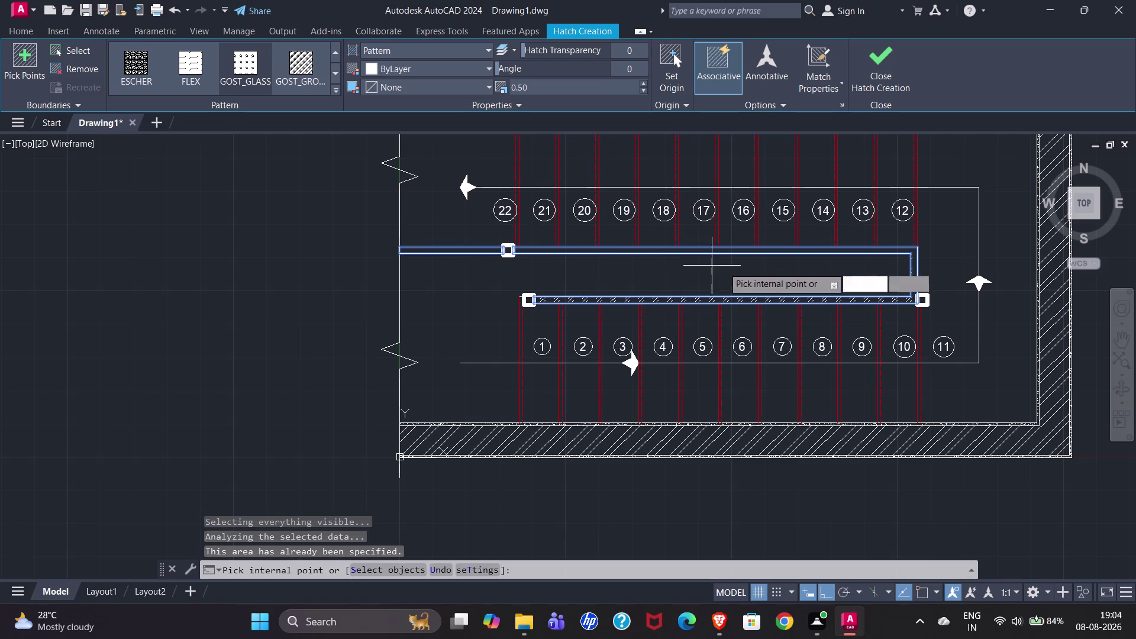
click(915, 277)
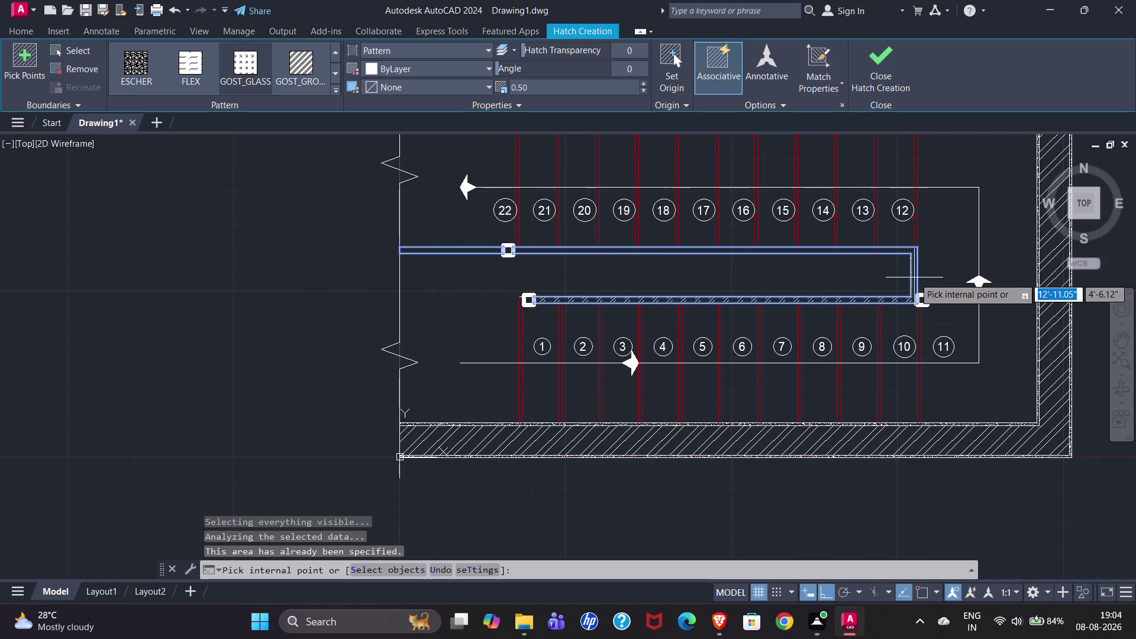
click(611, 250)
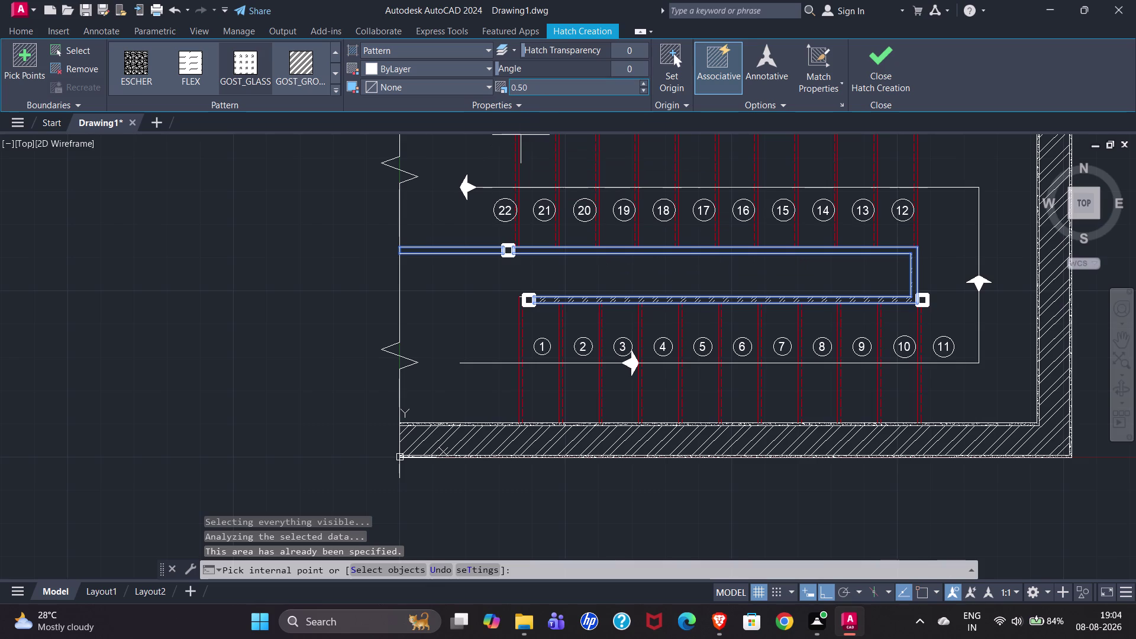
drag(542, 86, 489, 89)
text(0.2)
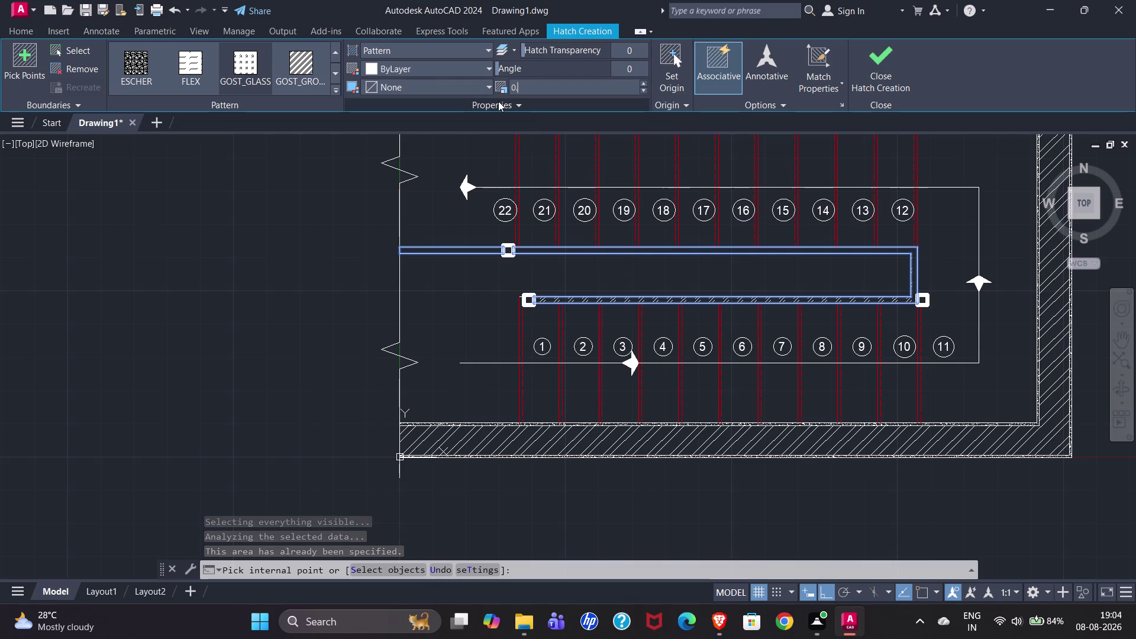
key(Return)
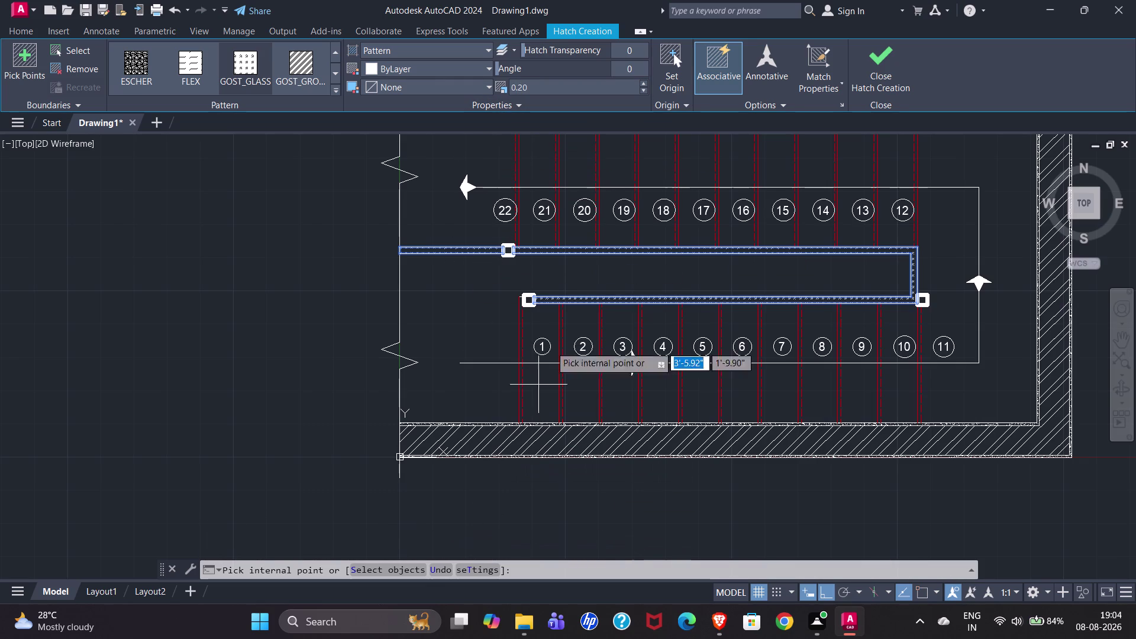
click(864, 79)
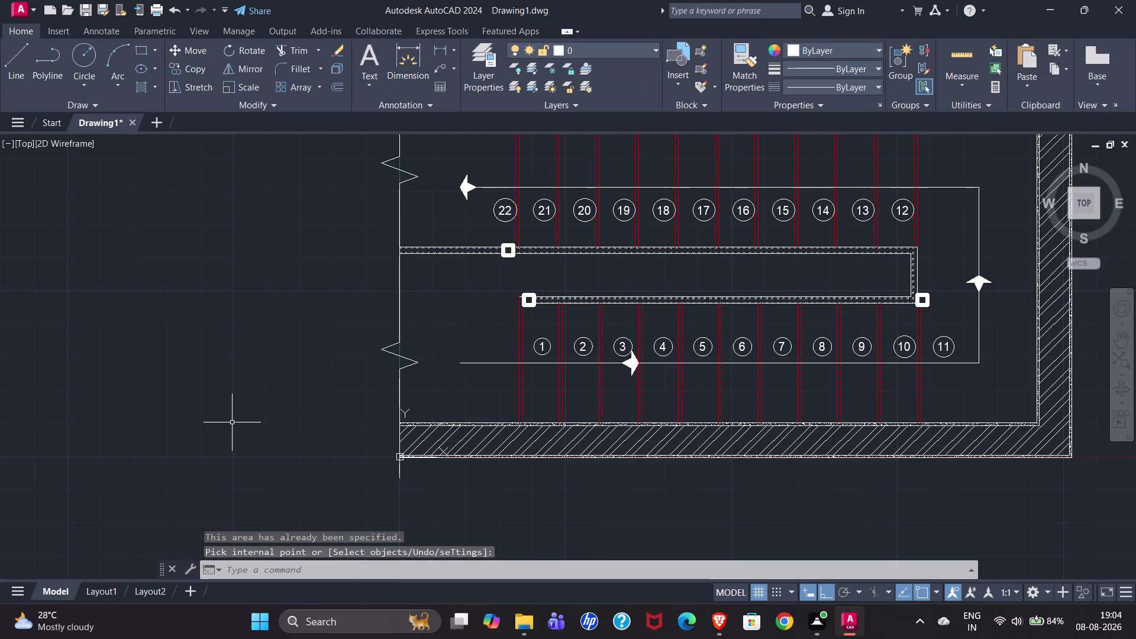
Add a vertical 3' dimension from the bottom wall face to the central strip, left of the steps.
scroll(down, 3)
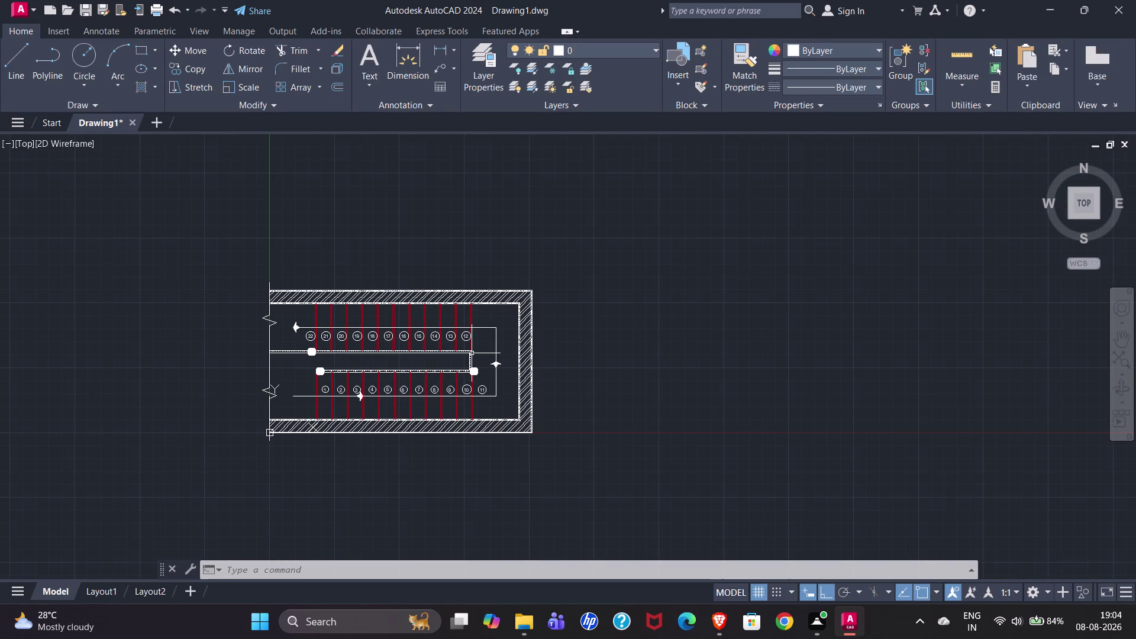
click(403, 76)
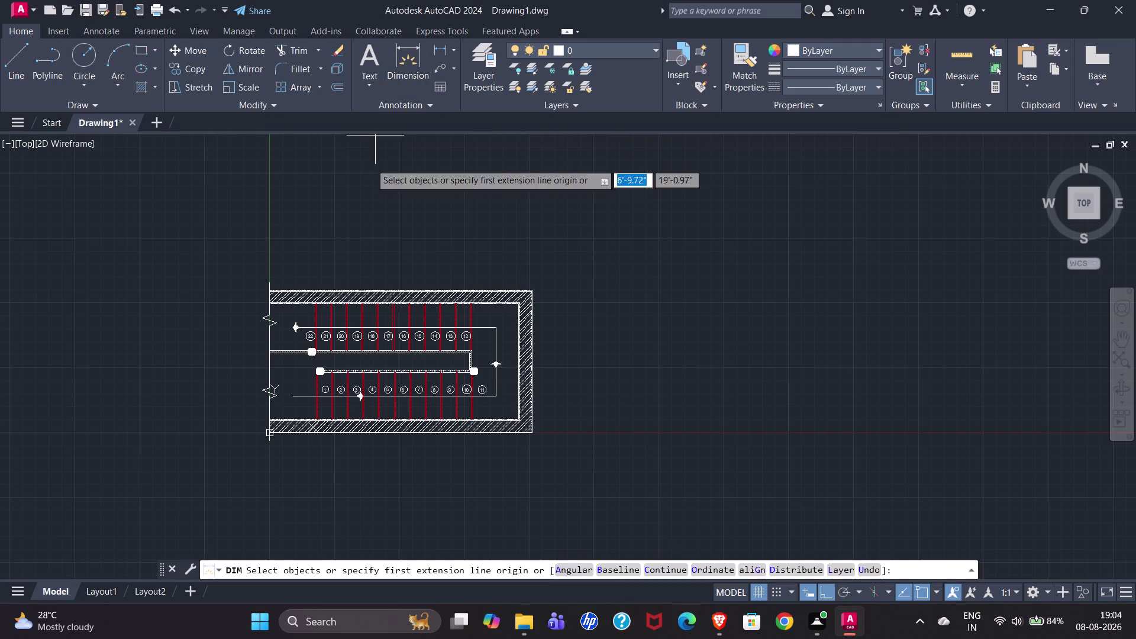
scroll(up, 3)
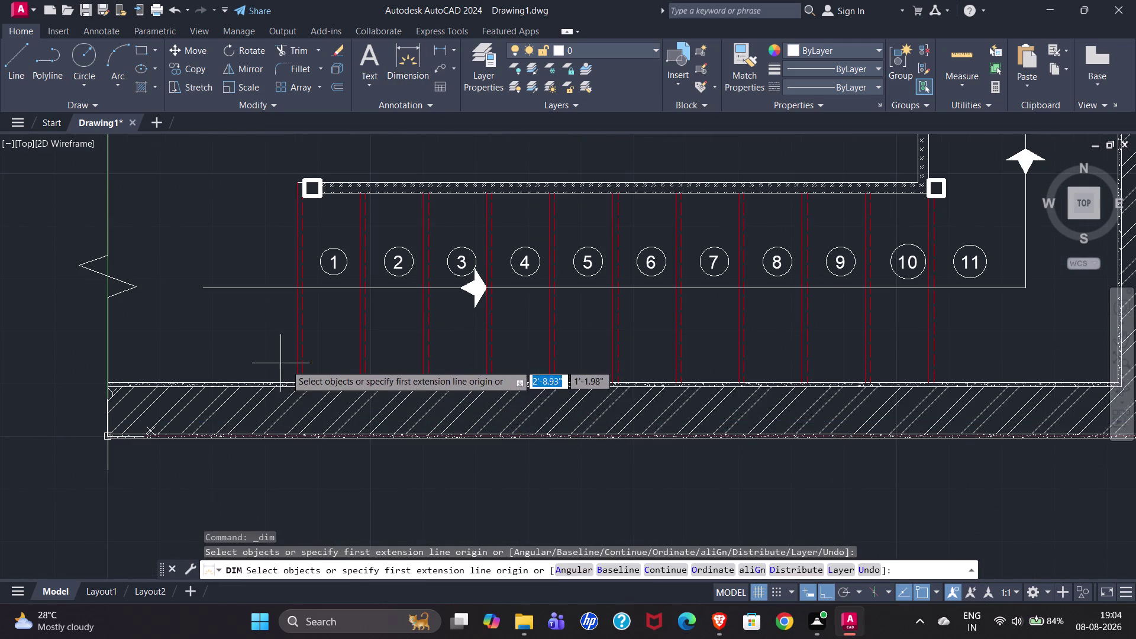
click(295, 385)
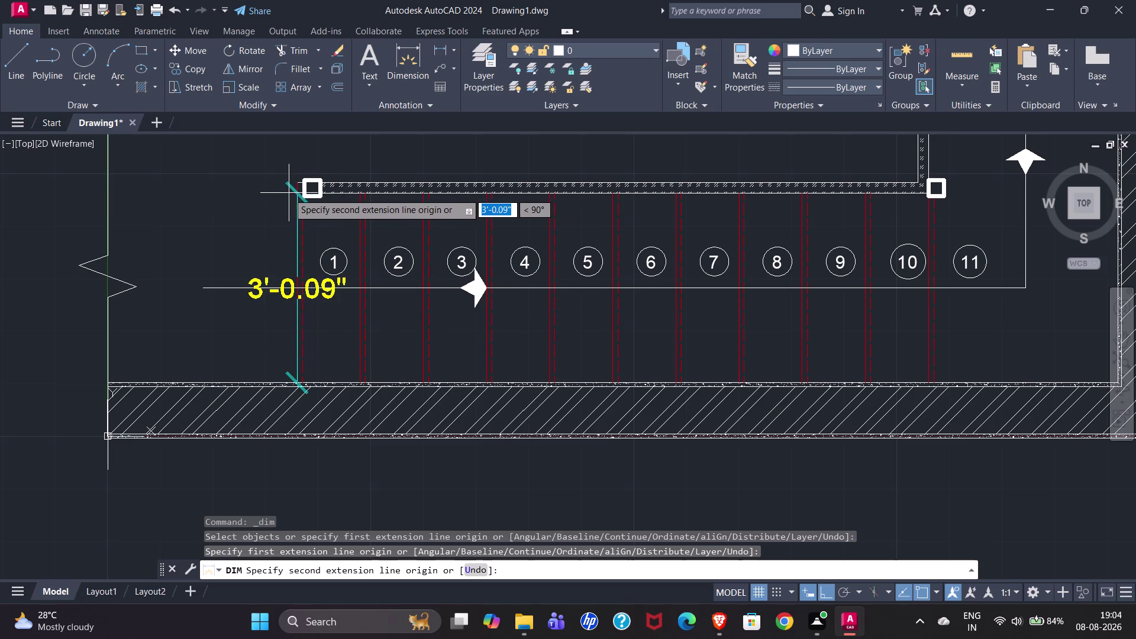
key(Escape)
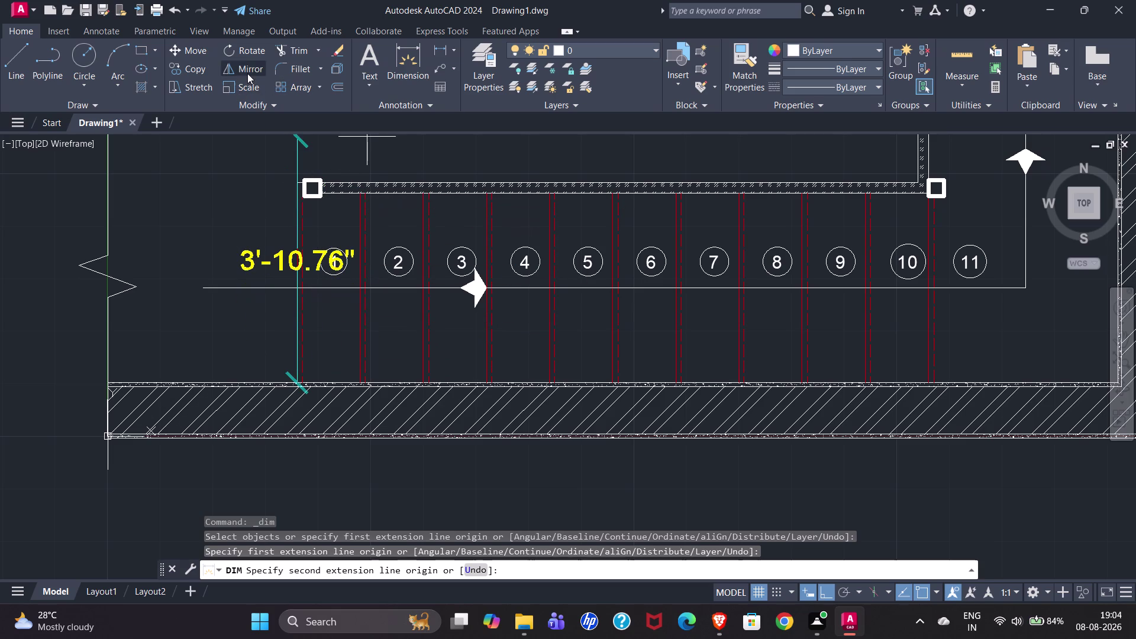
click(404, 90)
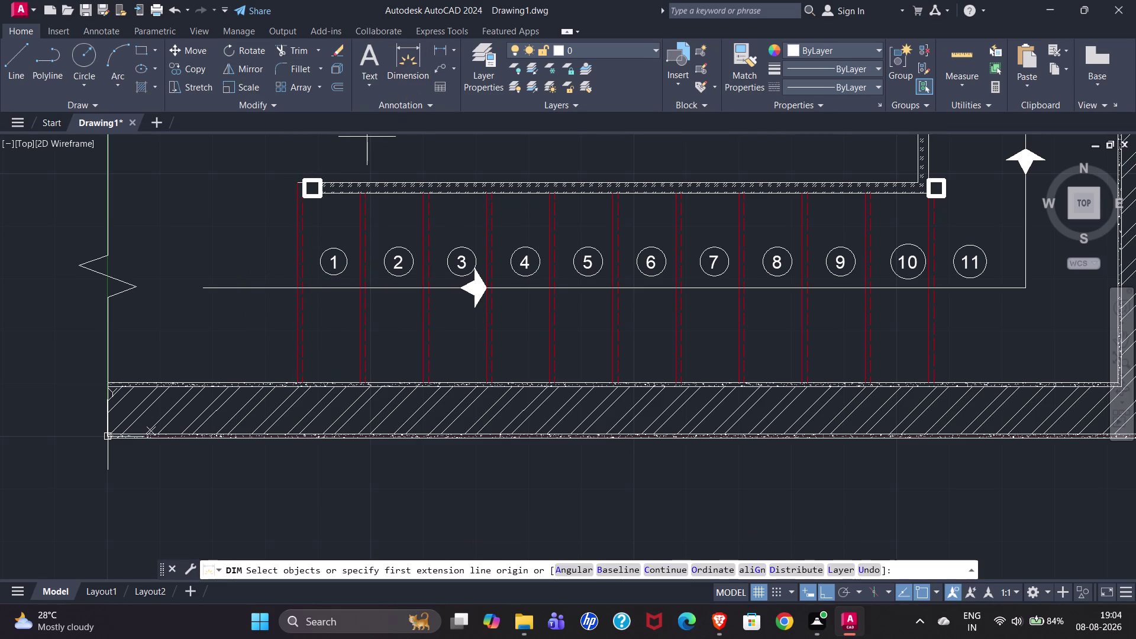
click(360, 383)
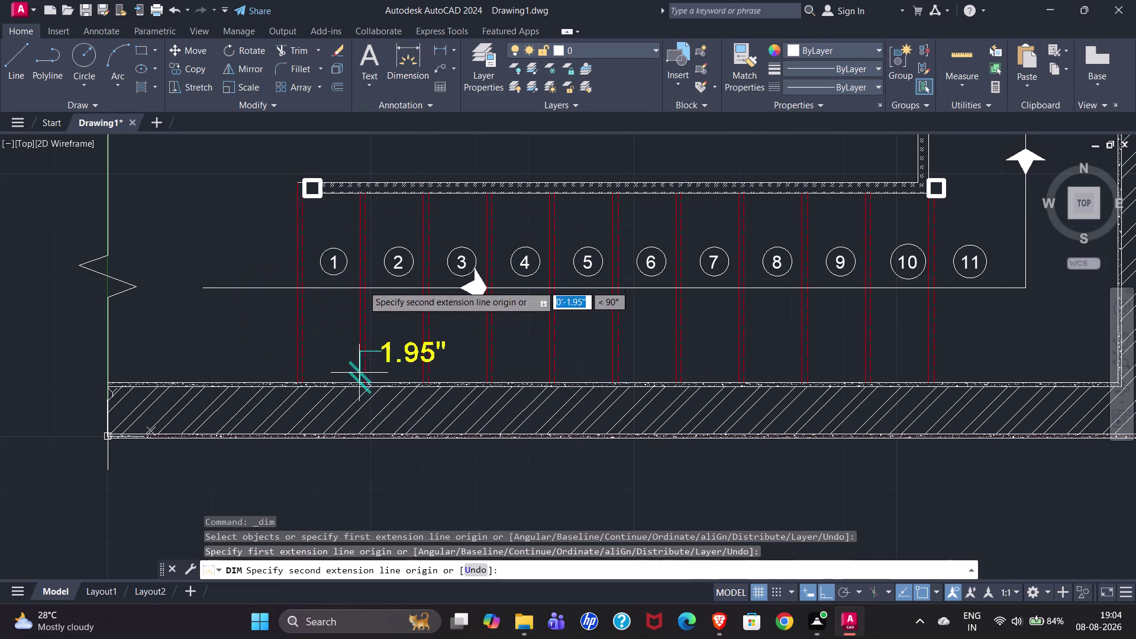
click(360, 194)
click(243, 200)
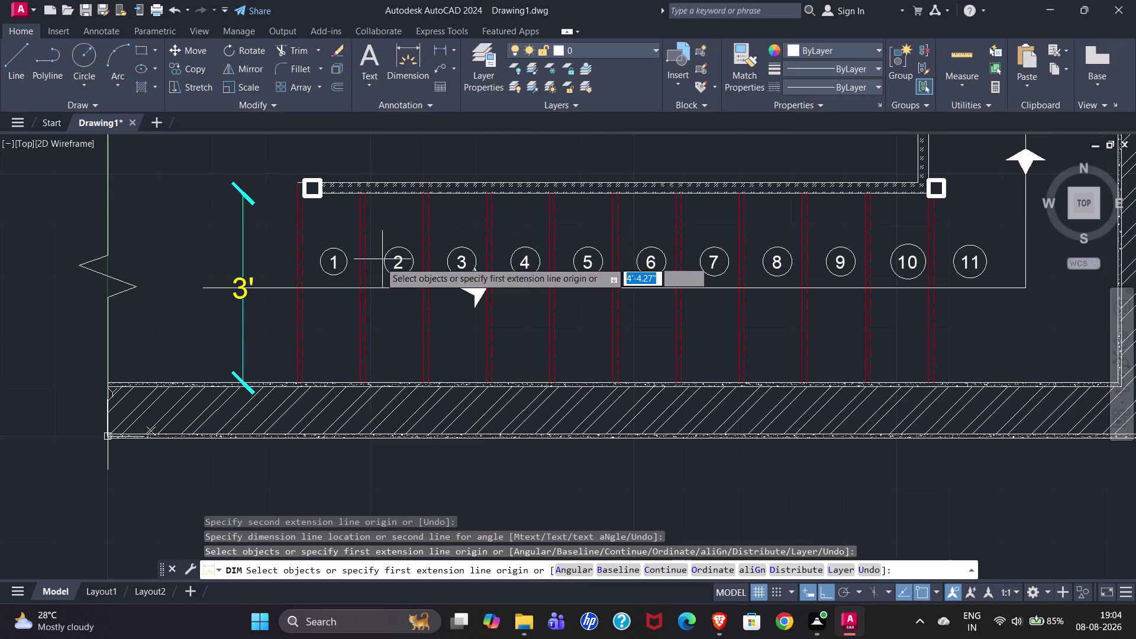
scroll(down, 3)
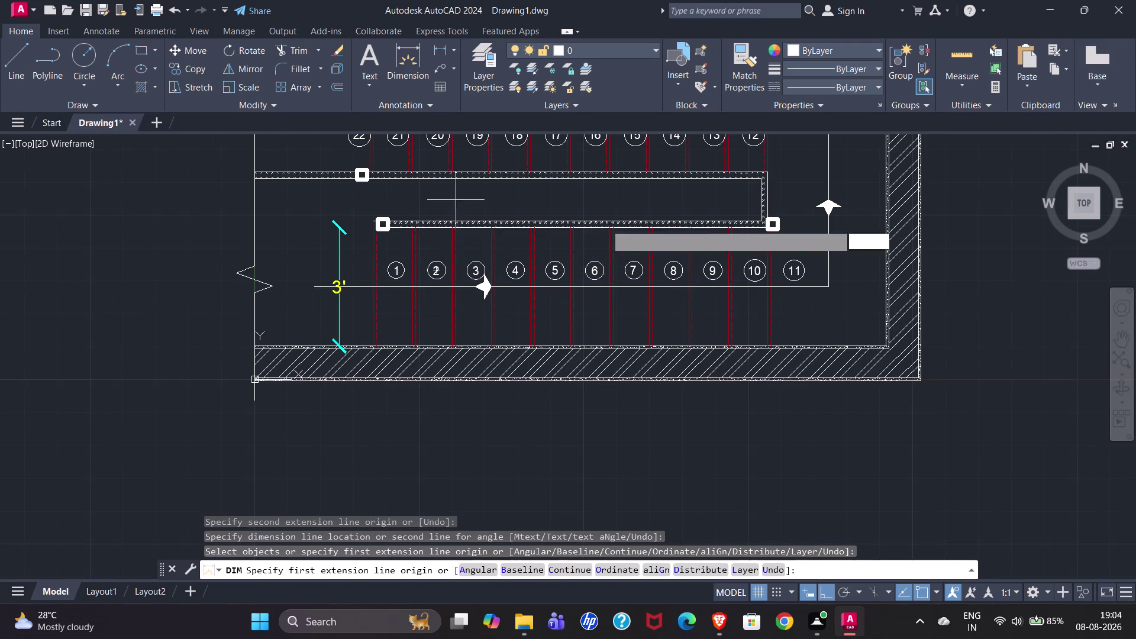
Dimension the central wall's end at 1'-1.00", placed beside the wall.
scroll(up, 3)
scroll(up, 3)
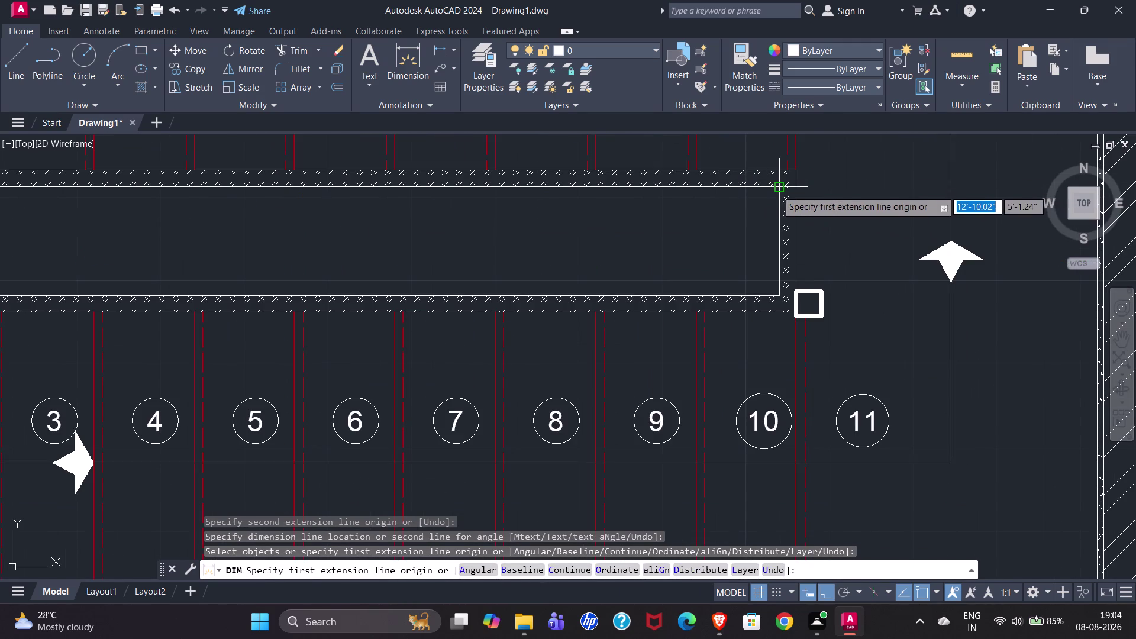
click(777, 189)
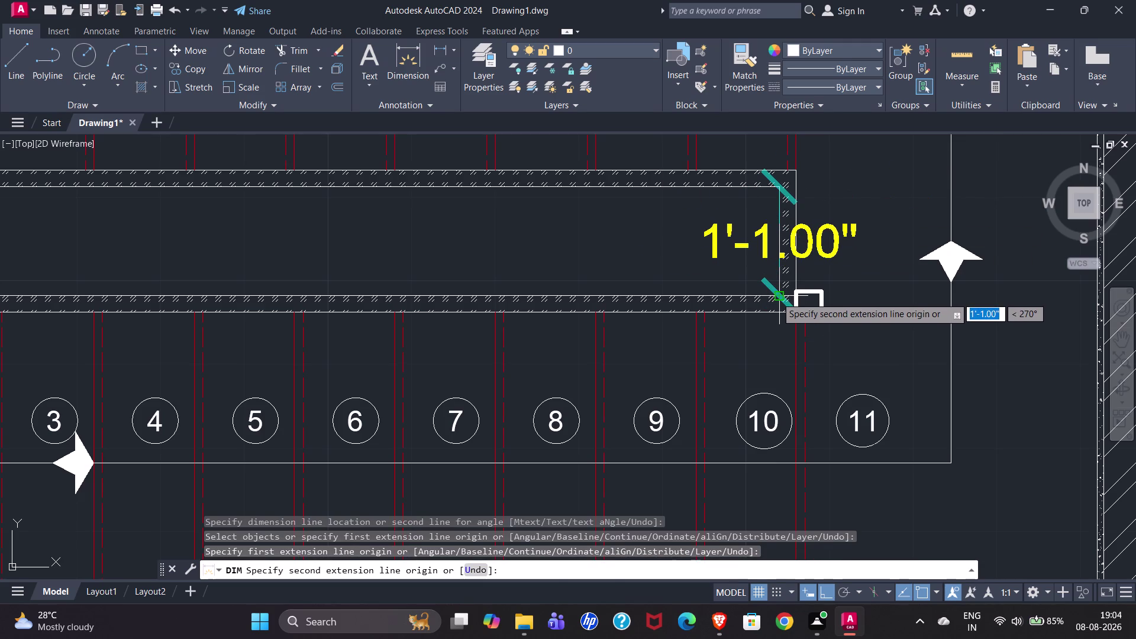
click(776, 297)
click(635, 261)
scroll(down, 3)
scroll(down, 3)
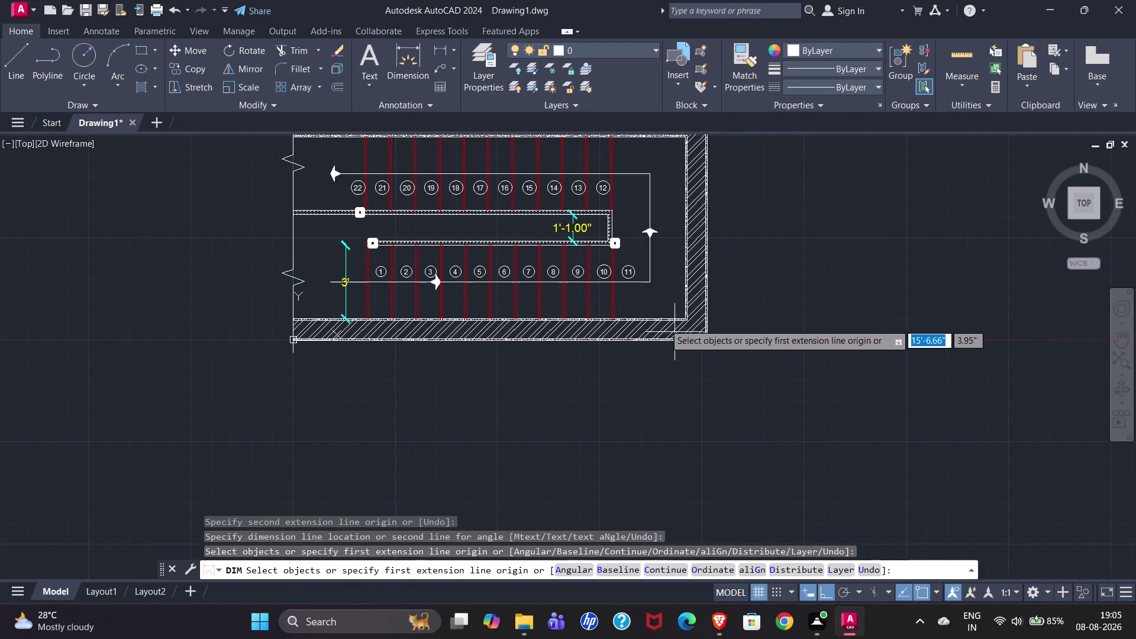
scroll(up, 3)
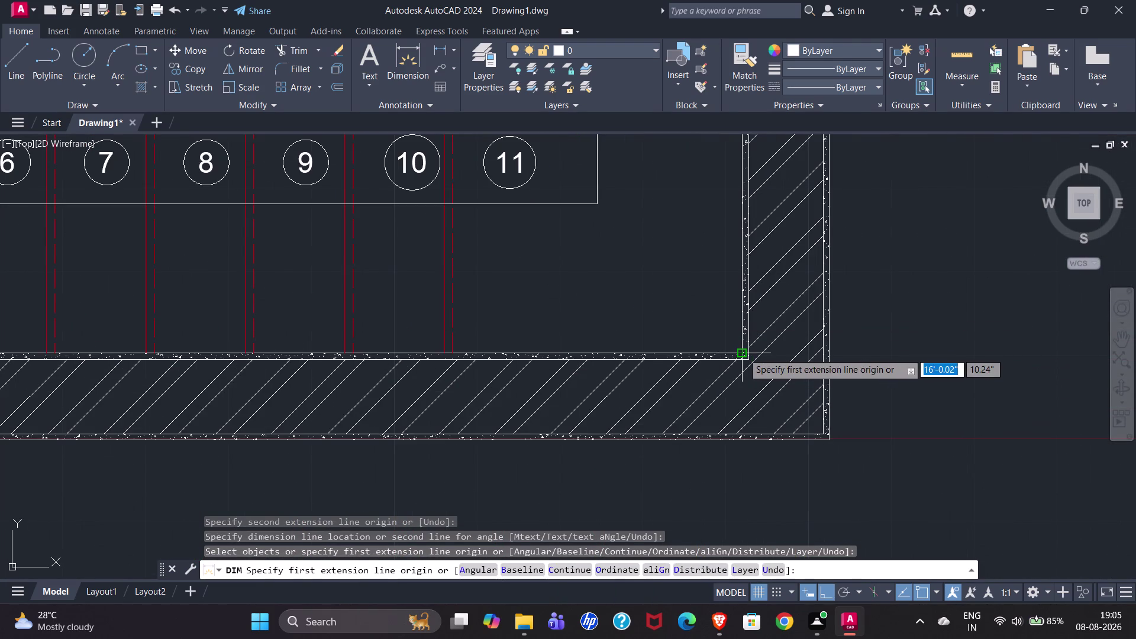
Add the 7'-5.00" dimension across the landing between the wall corners, then exit dimensioning.
click(744, 353)
scroll(down, 3)
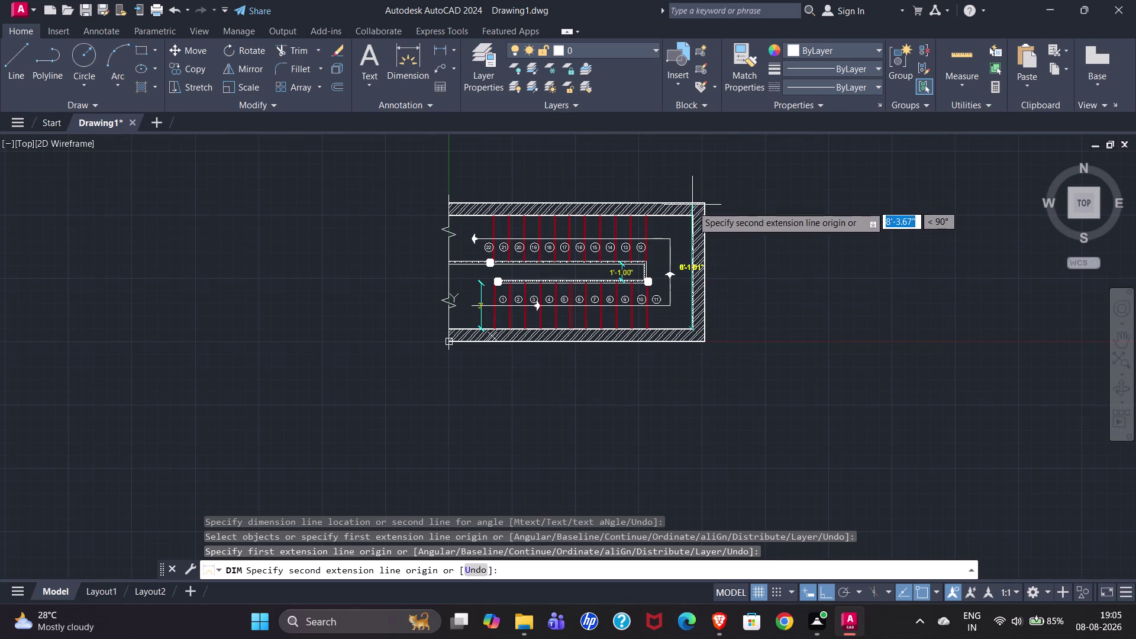
scroll(up, 3)
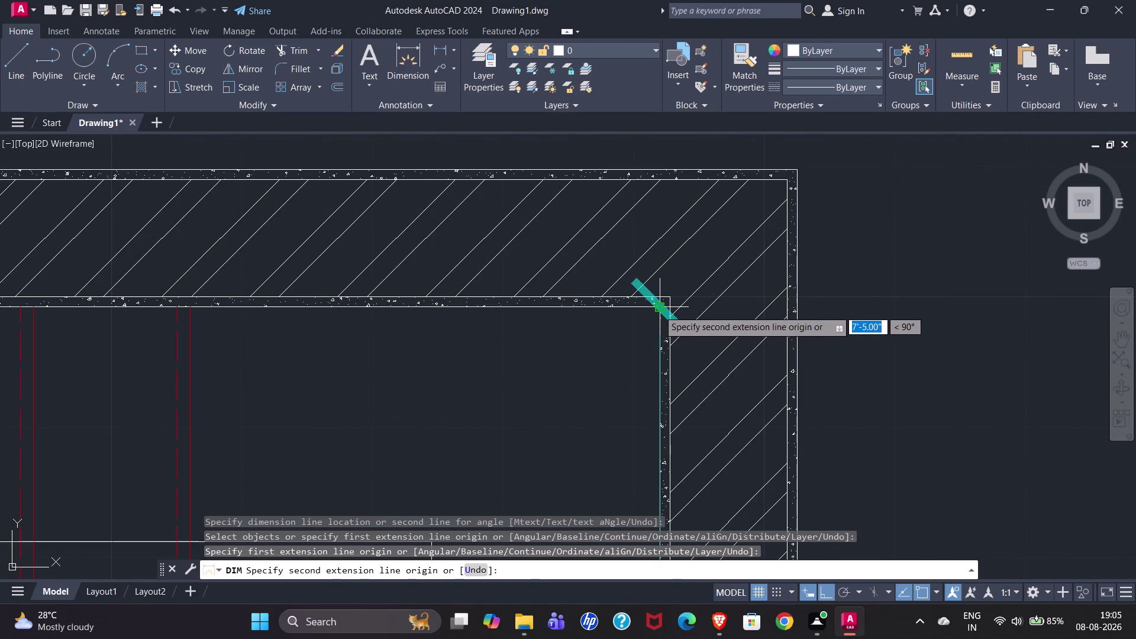
click(658, 310)
scroll(down, 3)
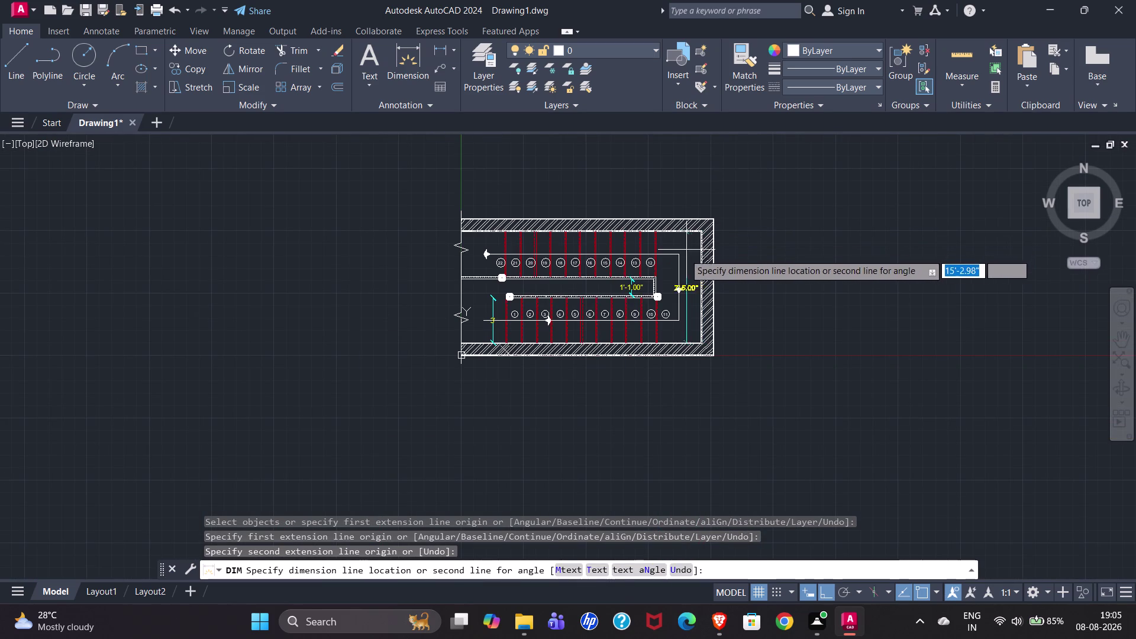
scroll(up, 3)
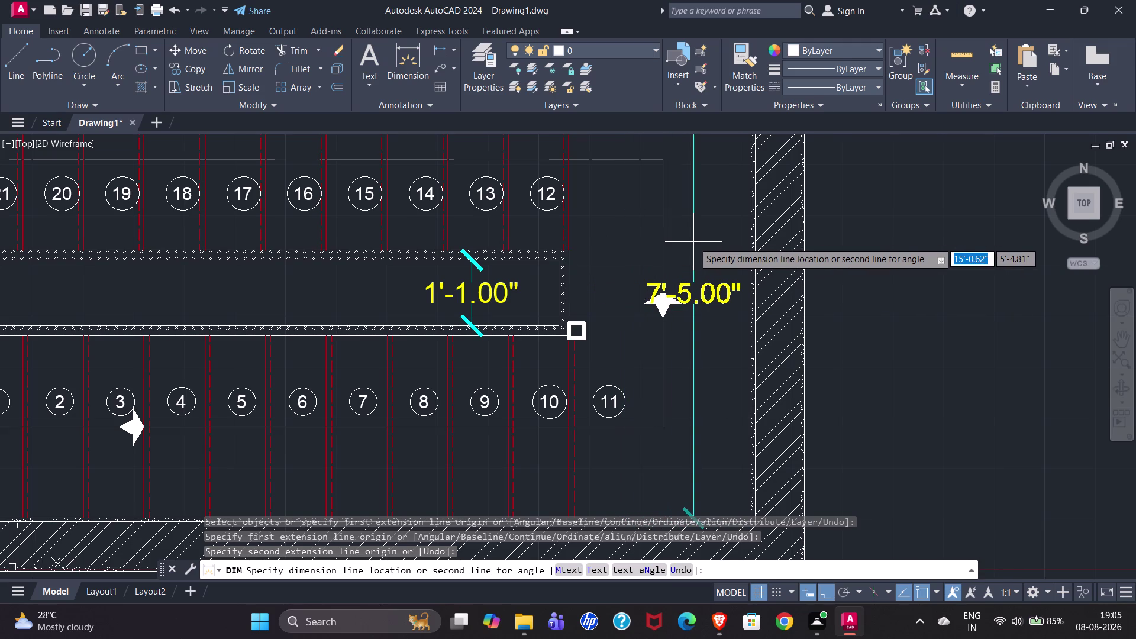
click(693, 242)
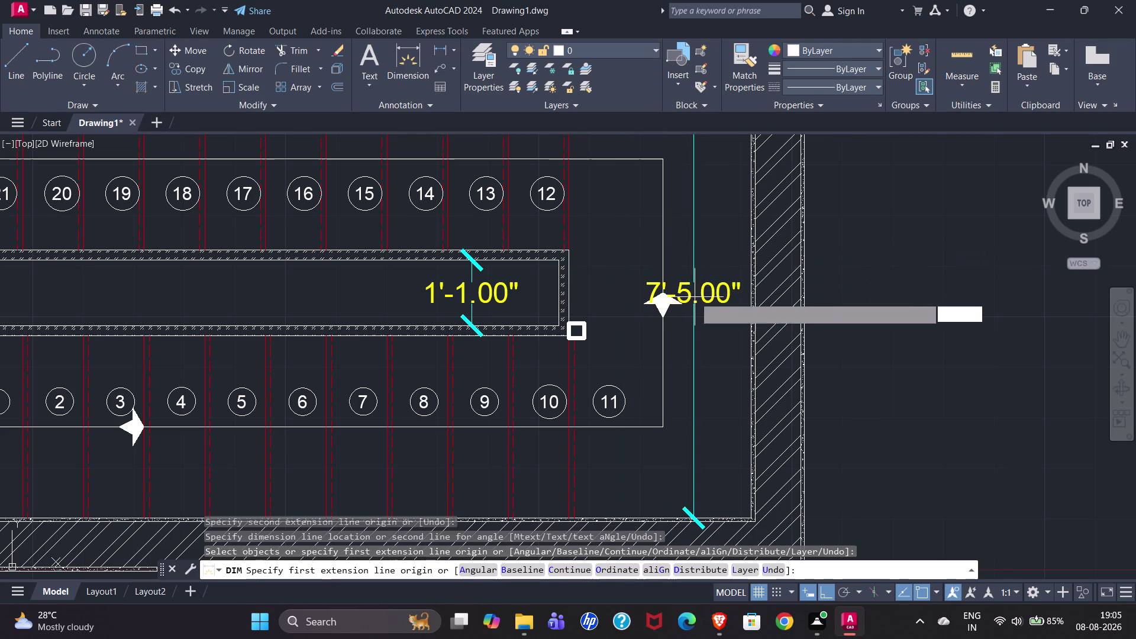
scroll(down, 3)
scroll(up, 3)
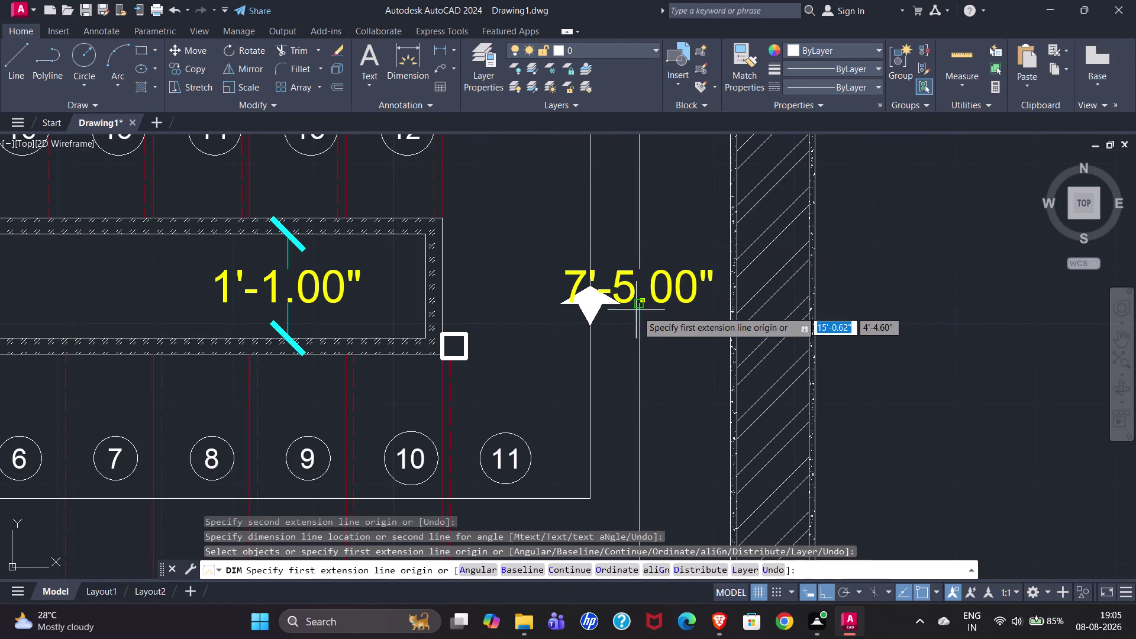
click(626, 288)
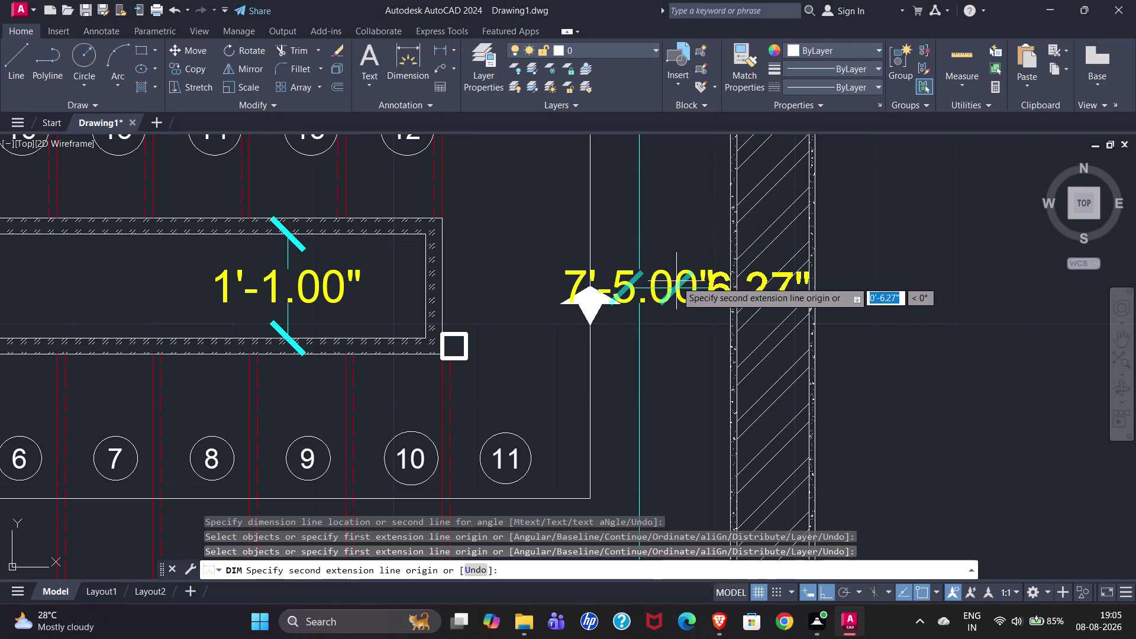
key(Escape)
key(Escape)
click(626, 287)
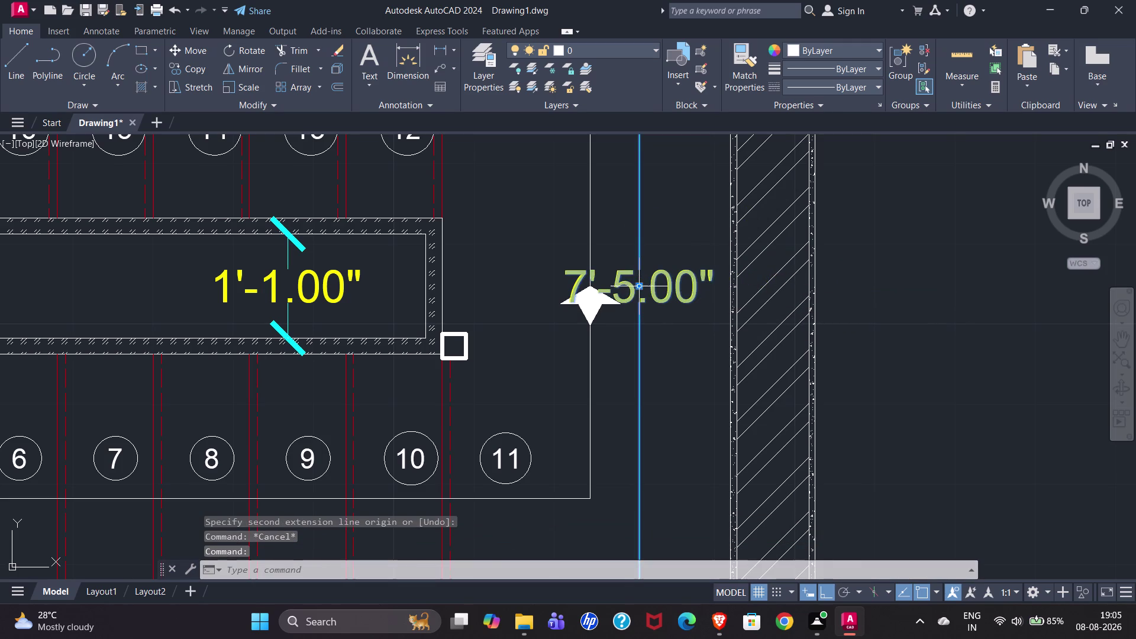
Stretch the 7'-5.00" landing dimension so its end reaches the wall.
drag(640, 285, 643, 243)
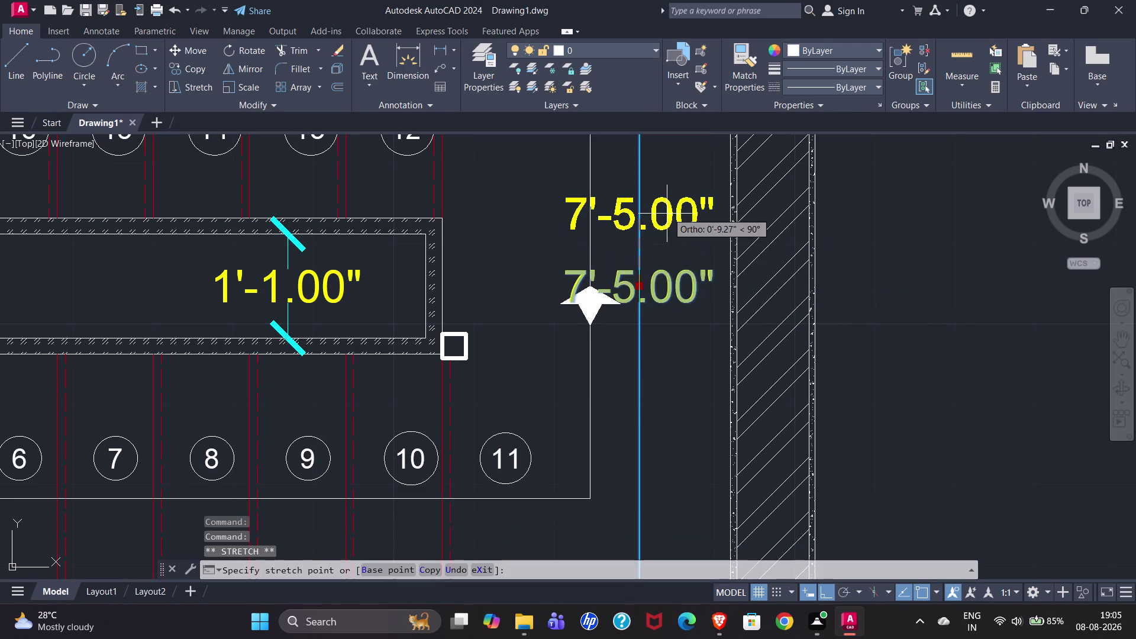
click(655, 225)
scroll(down, 3)
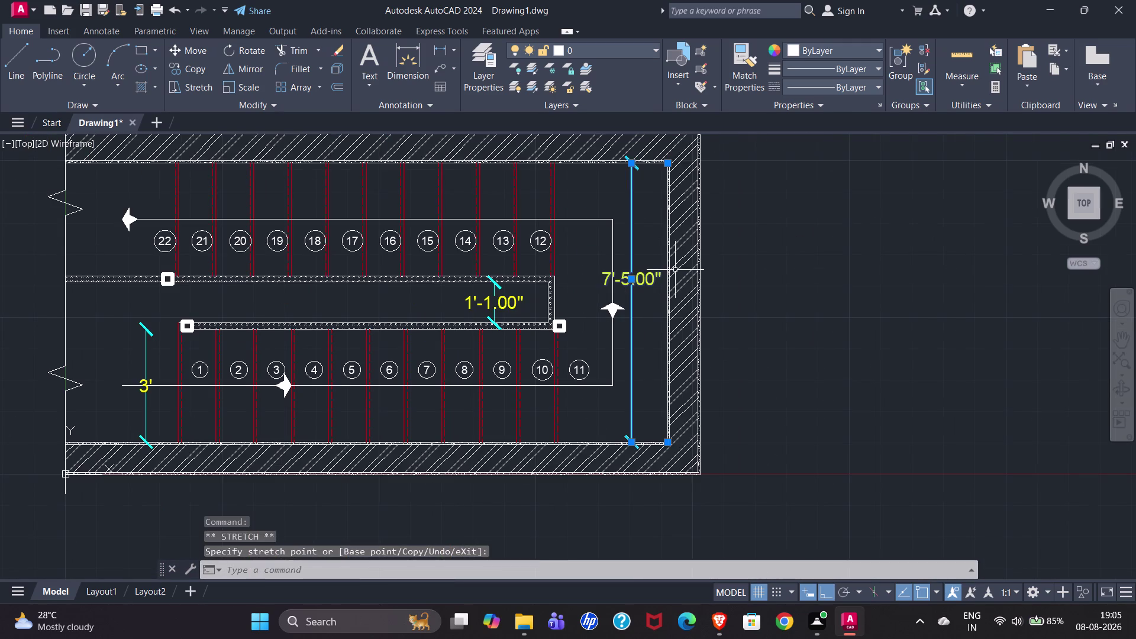
key(Escape)
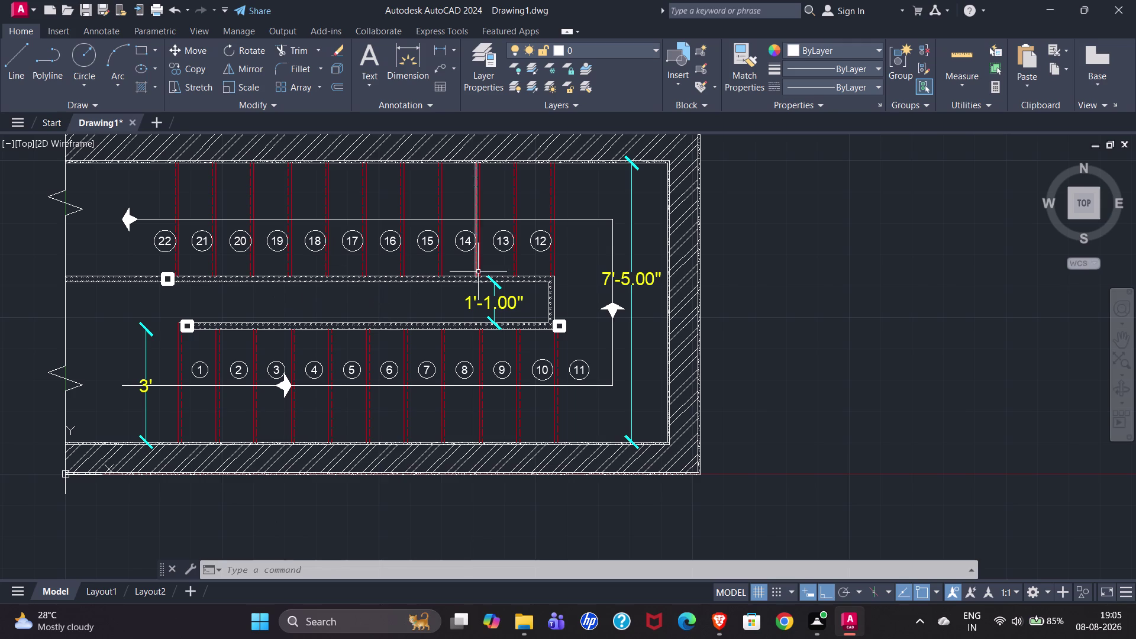
Dimension the 3' landing width from the step 11 riser line to the wall face.
click(405, 72)
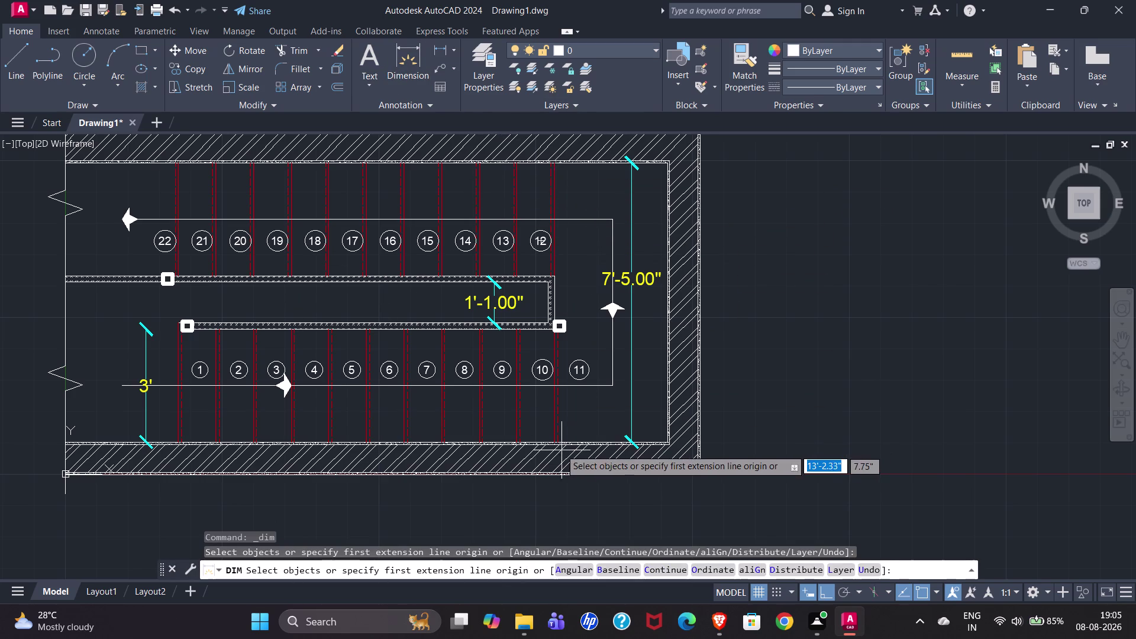
scroll(up, 3)
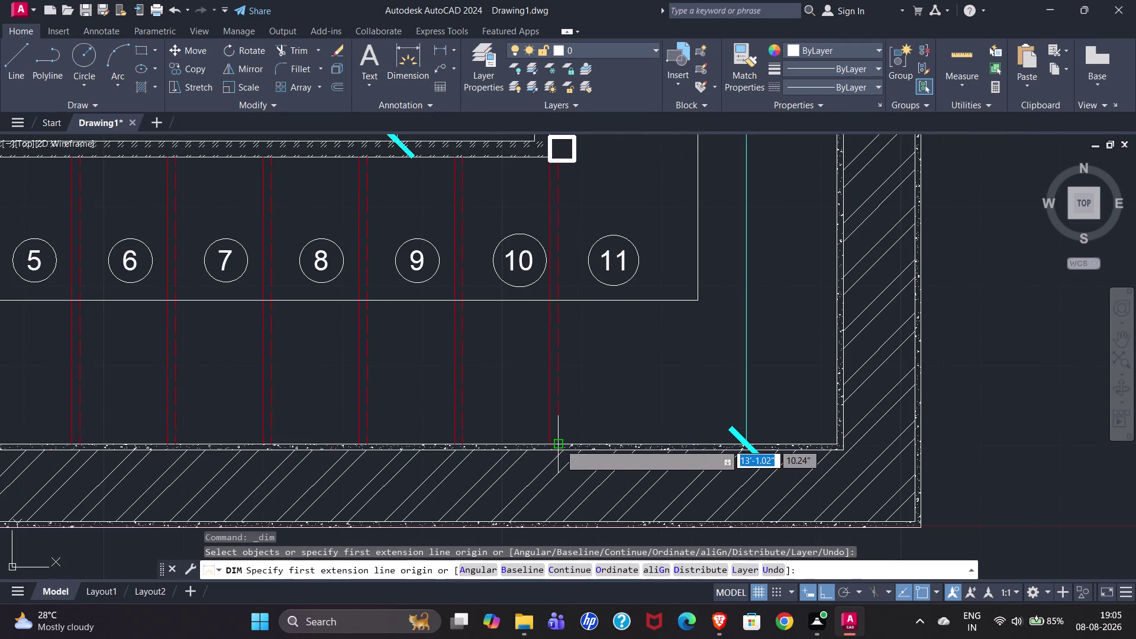
click(559, 443)
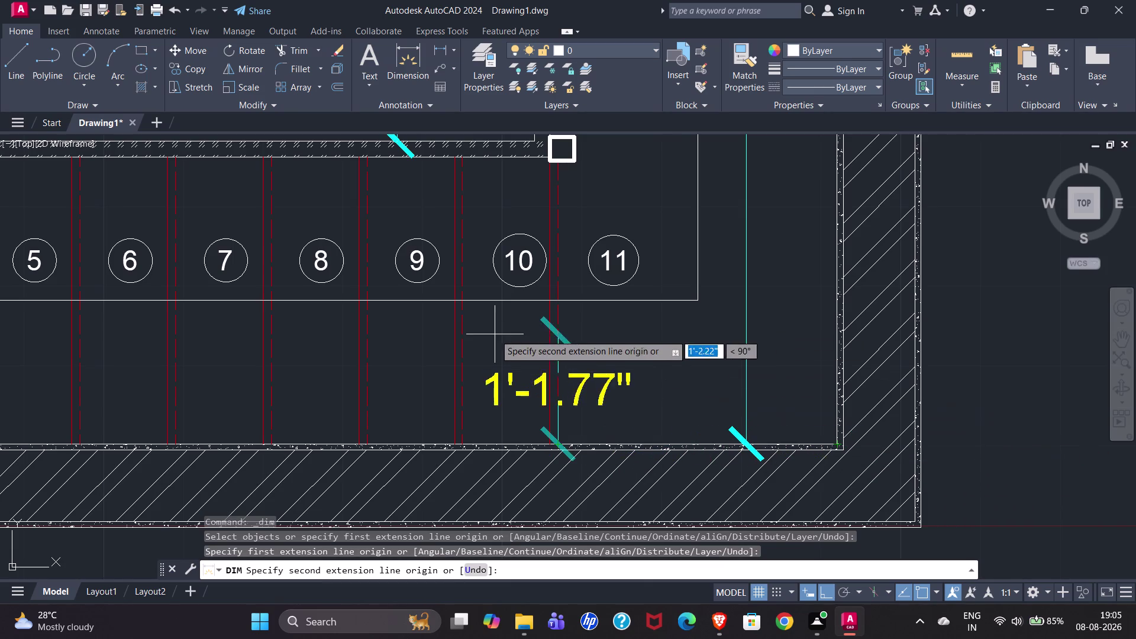
key(Escape)
click(409, 68)
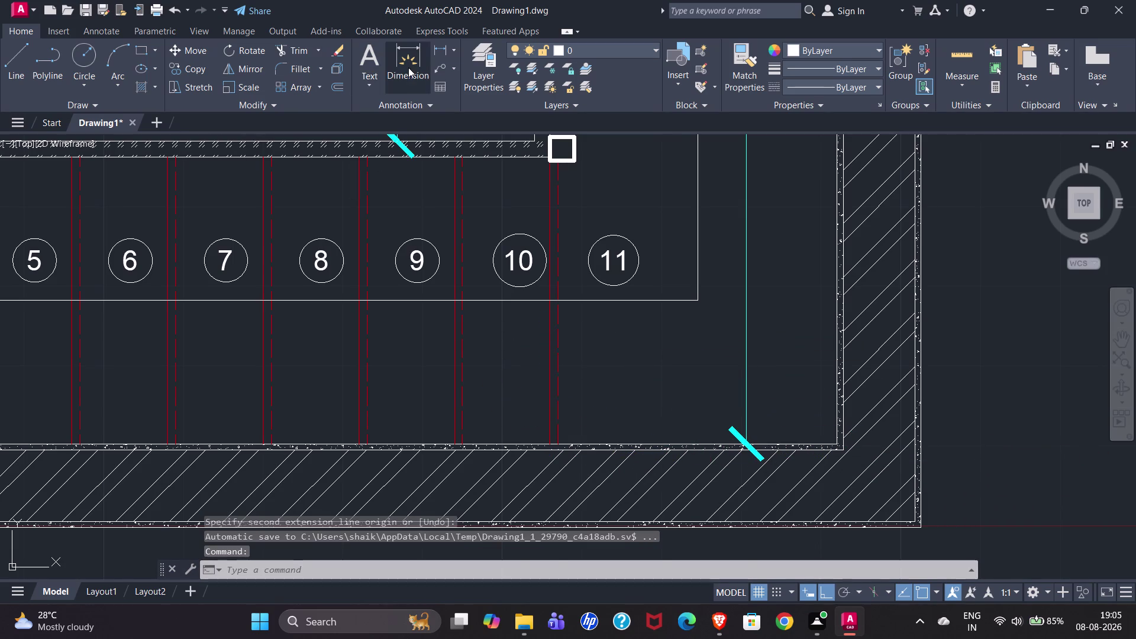
click(547, 443)
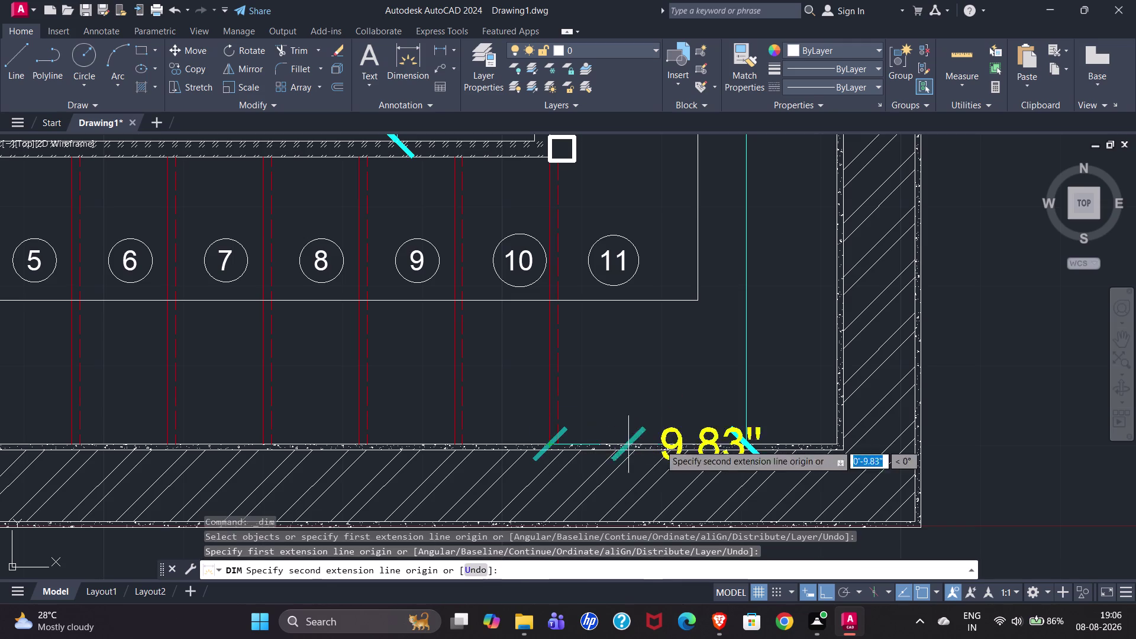
click(839, 445)
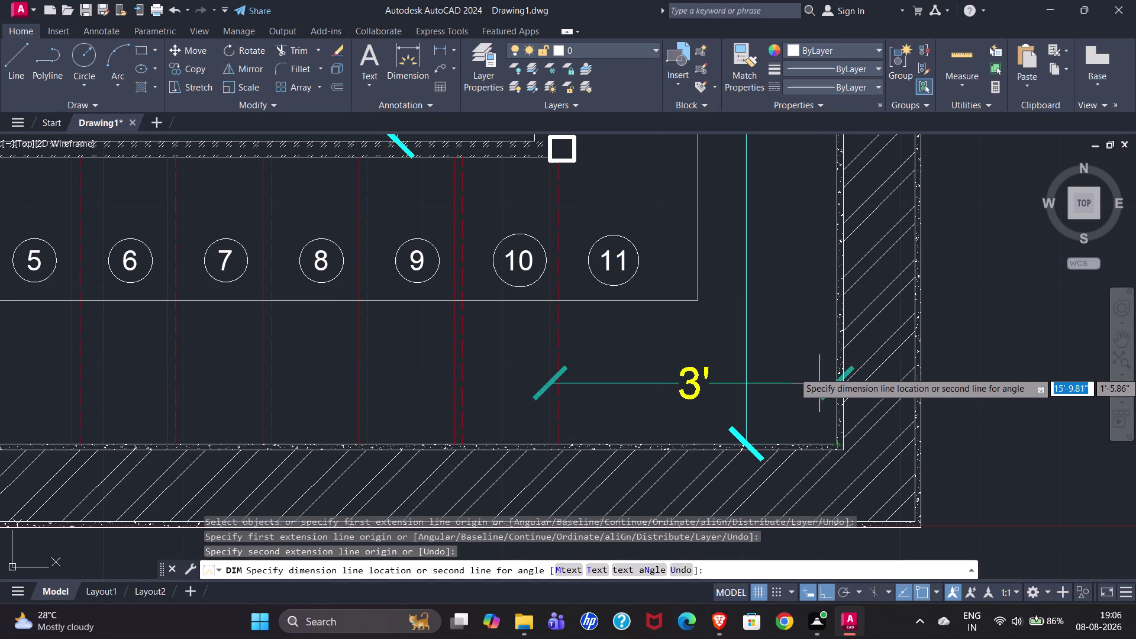
click(814, 361)
scroll(down, 3)
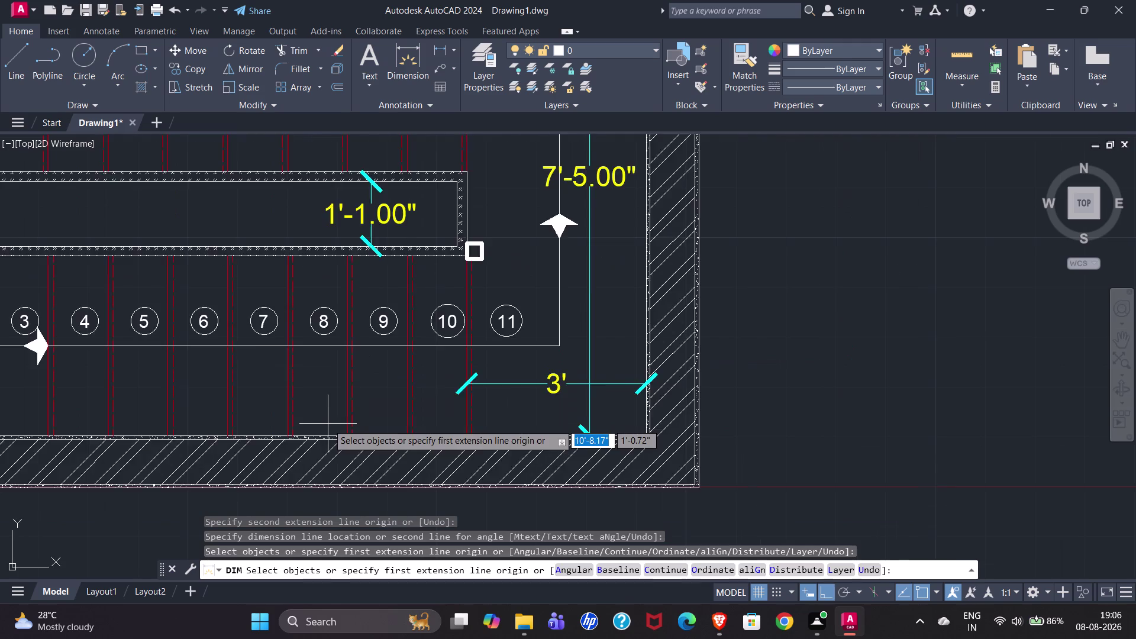
scroll(down, 3)
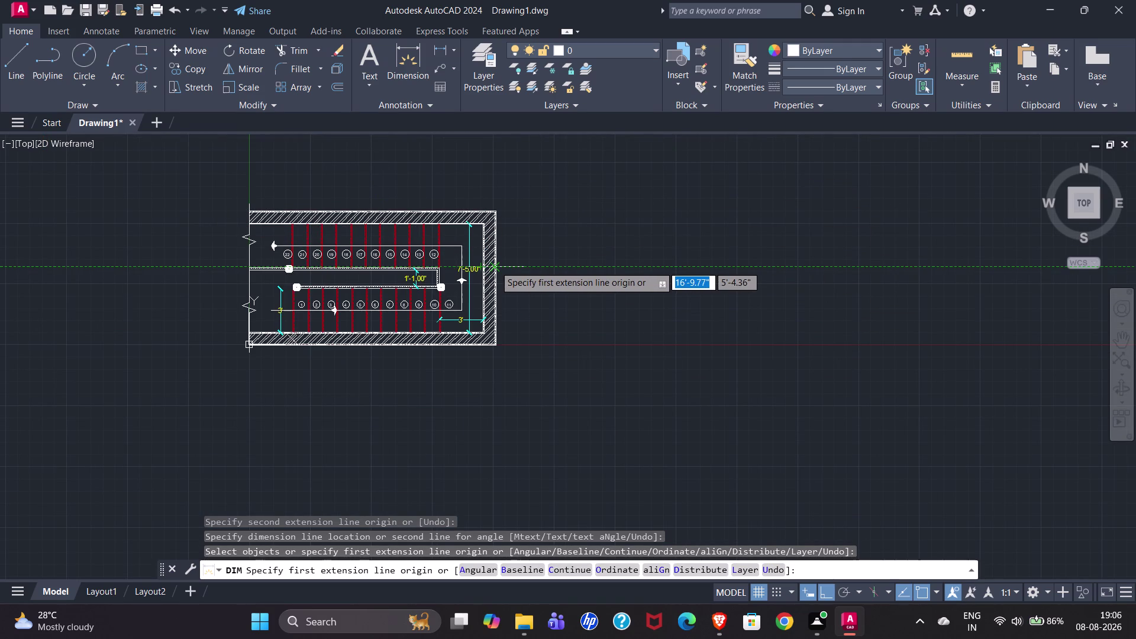
scroll(up, 3)
scroll(up, 3)
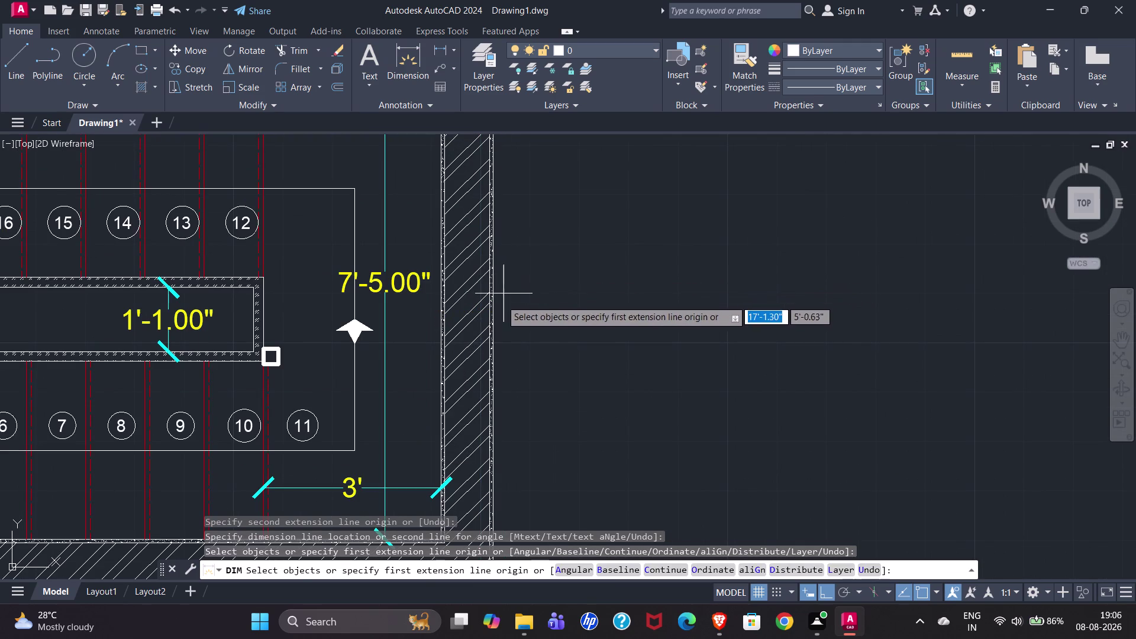
scroll(down, 3)
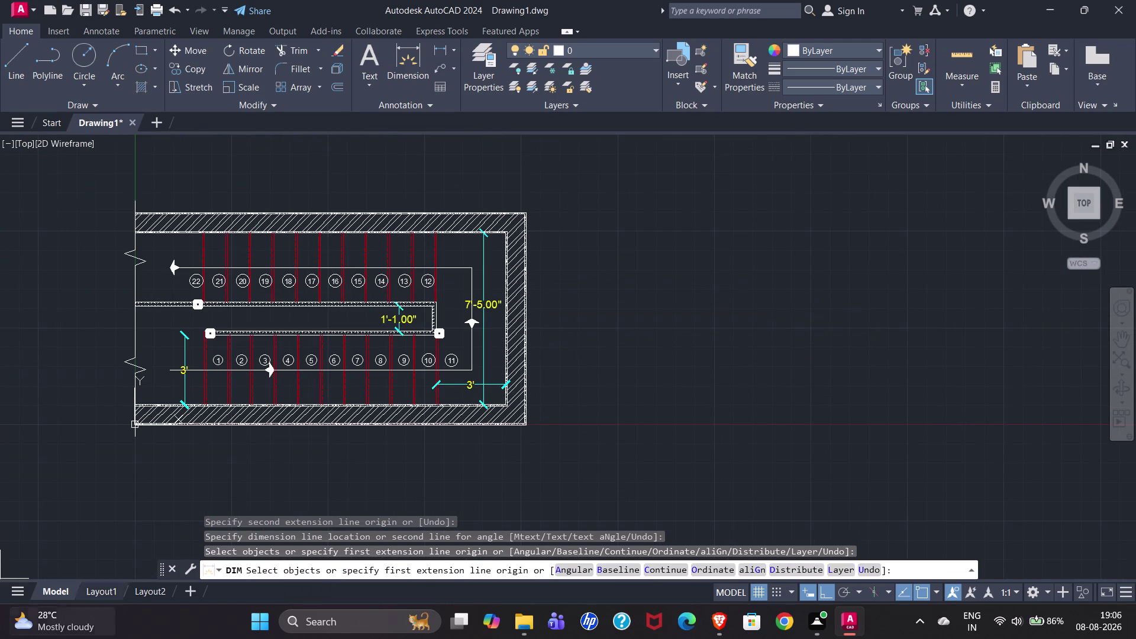
click(91, 36)
click(38, 64)
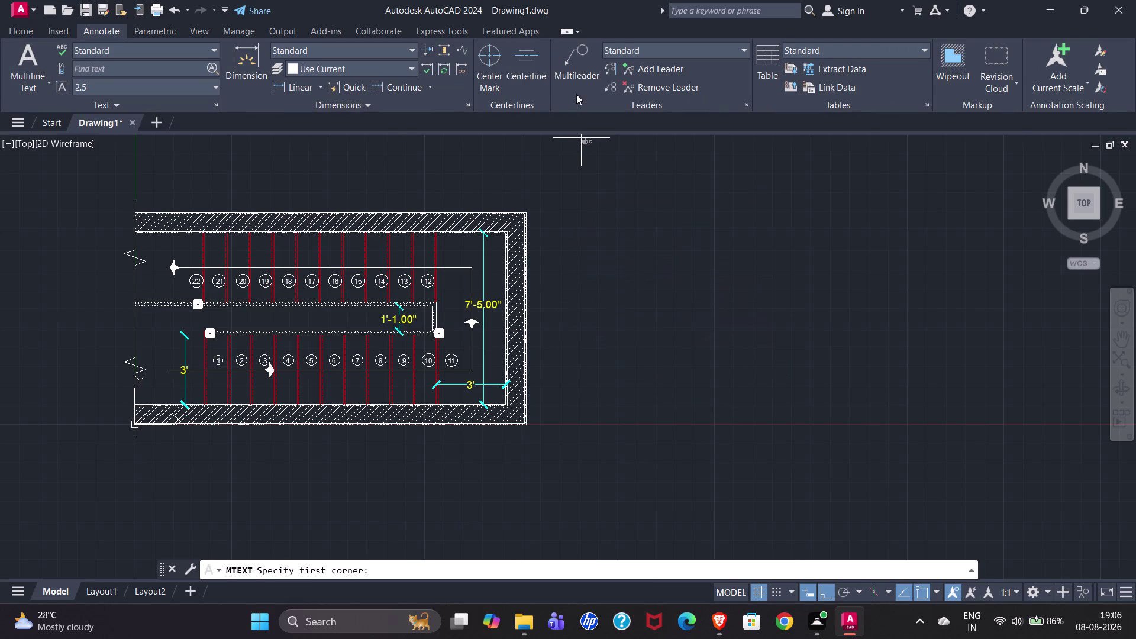
Start a multileader with its arrowhead on the right-hand hatched wall.
click(577, 71)
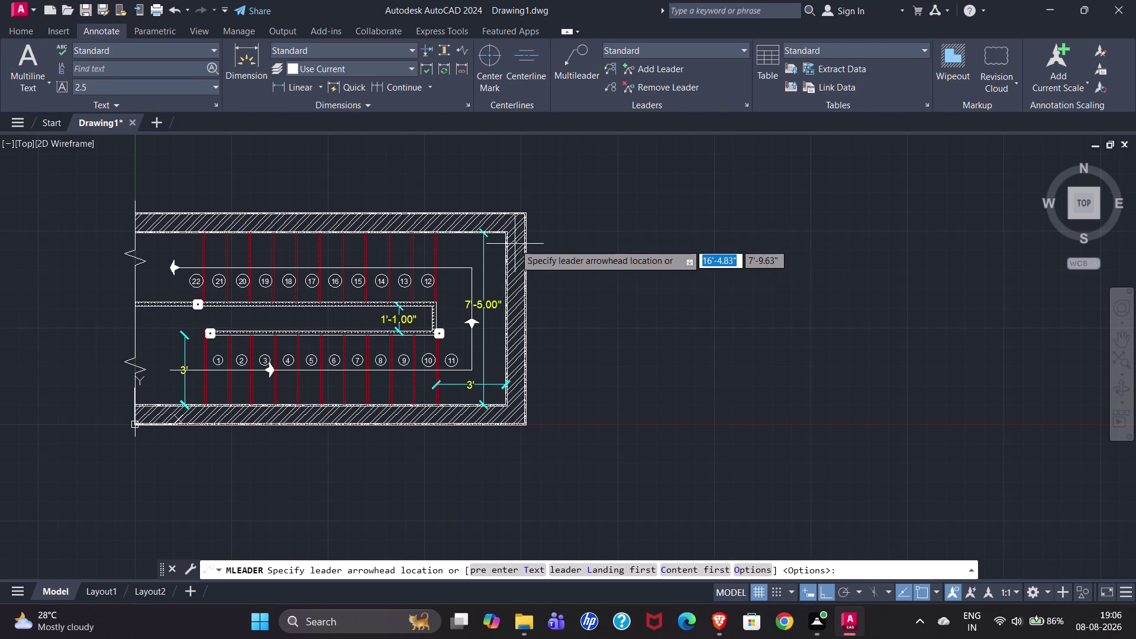
scroll(up, 3)
click(512, 236)
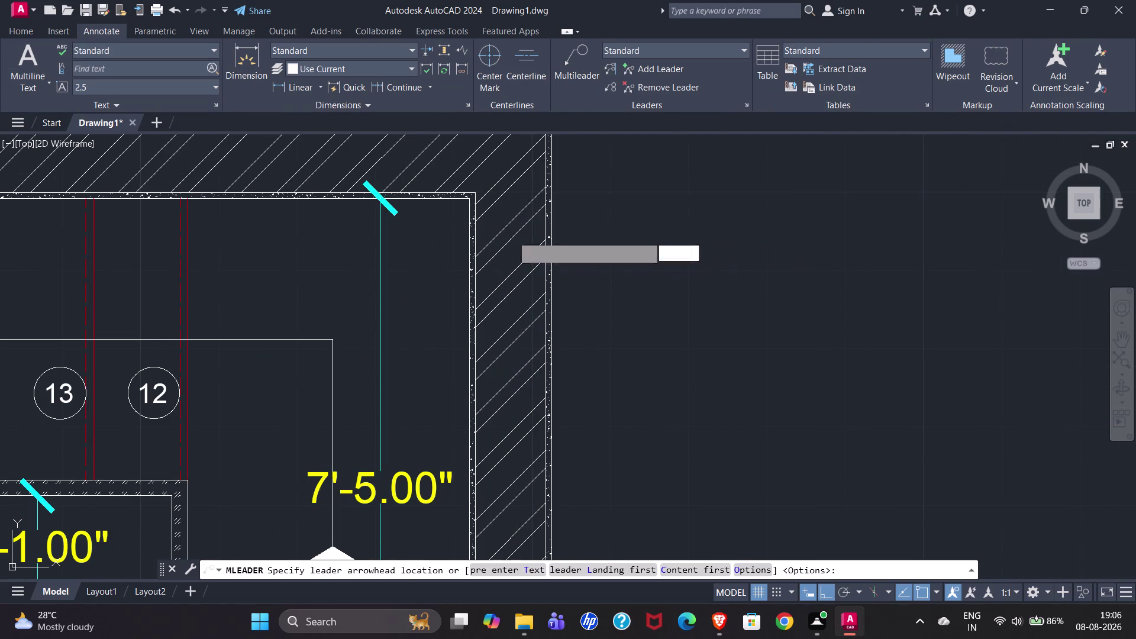
click(745, 239)
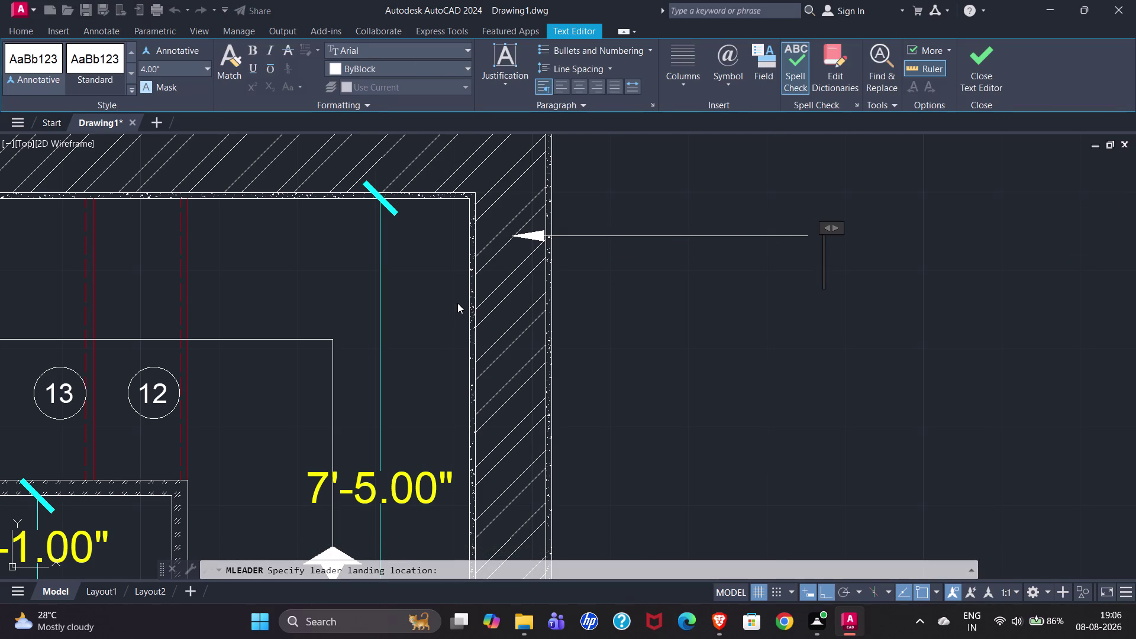
Enter the leader note text BRICK WALL-9" and close the text editor.
text(BRI)
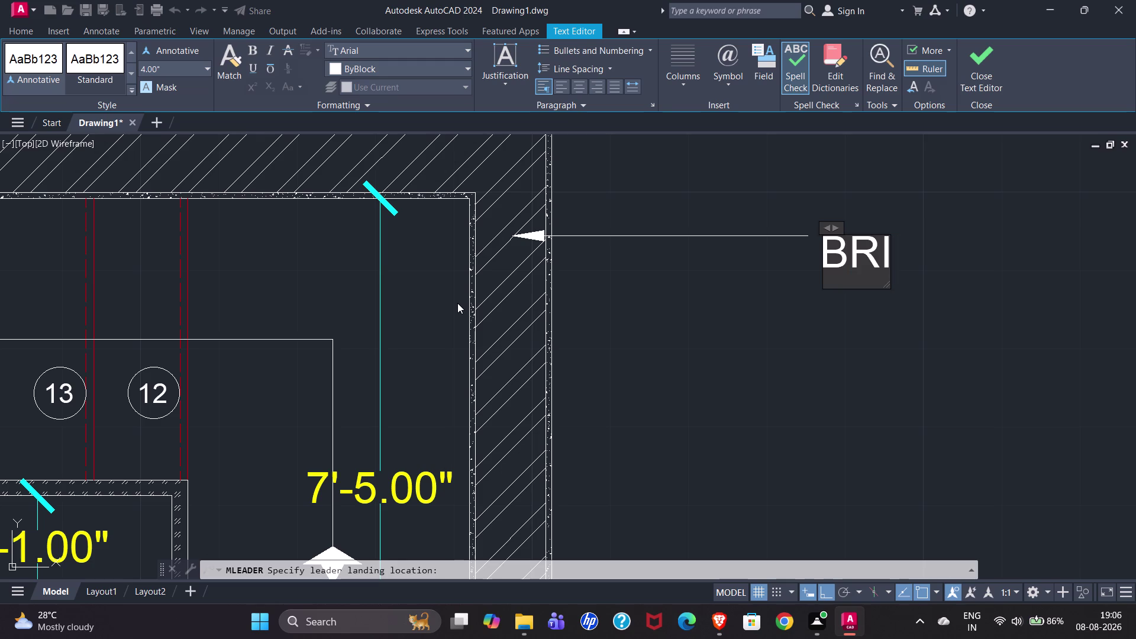
text(CK WA)
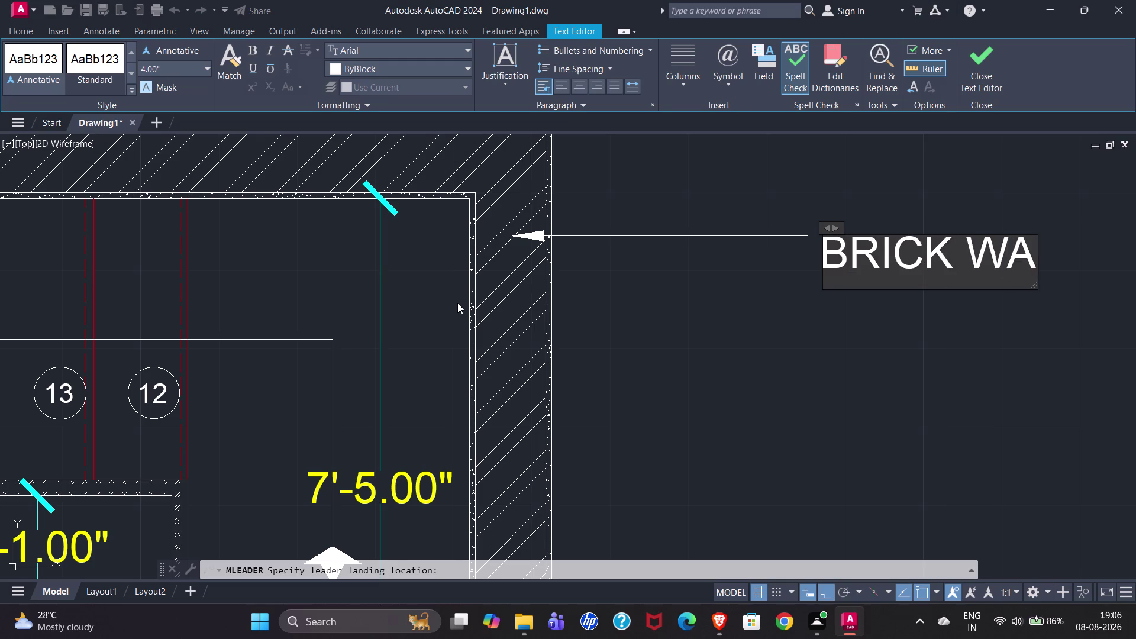
text(LL)
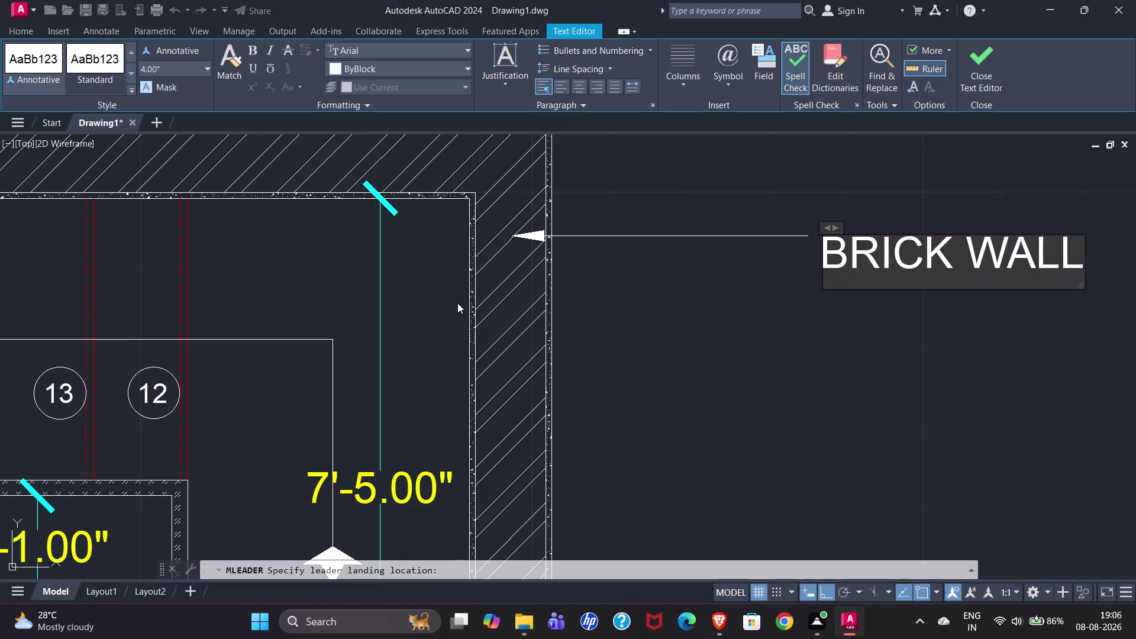
text(-)
key(space)
key(BackSpace)
text(9")
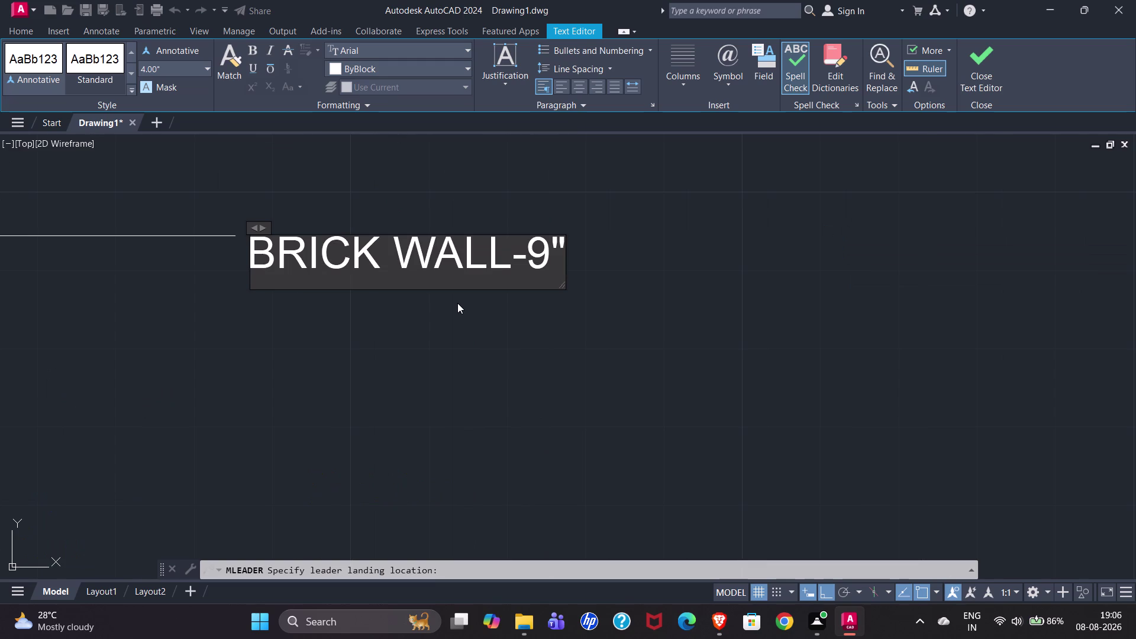
scroll(down, 3)
scroll(down, 3)
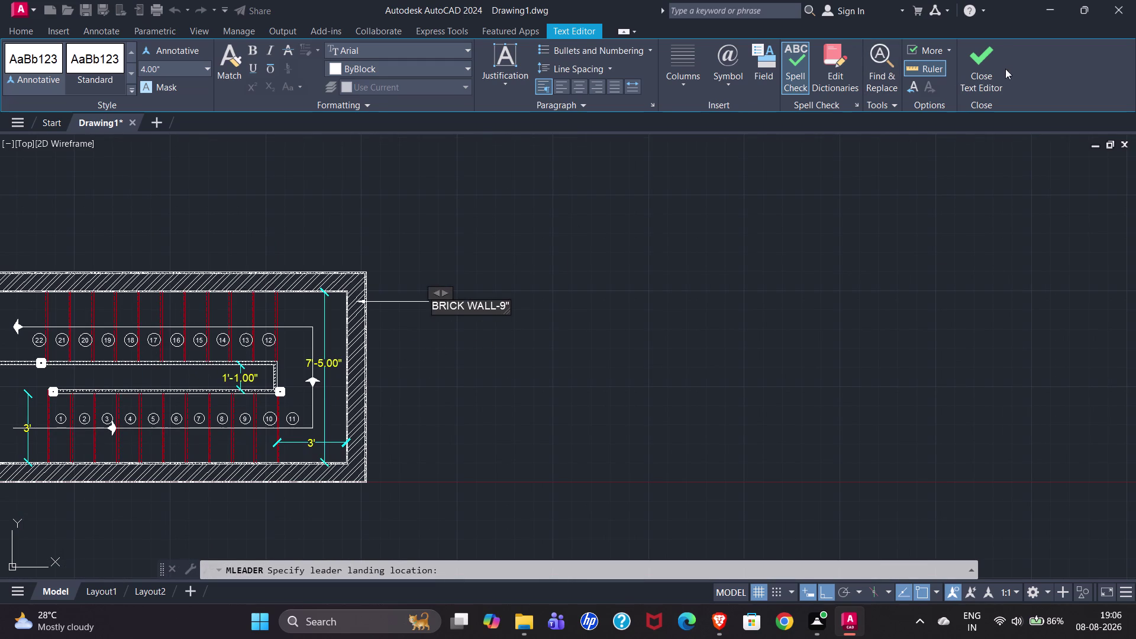
click(983, 76)
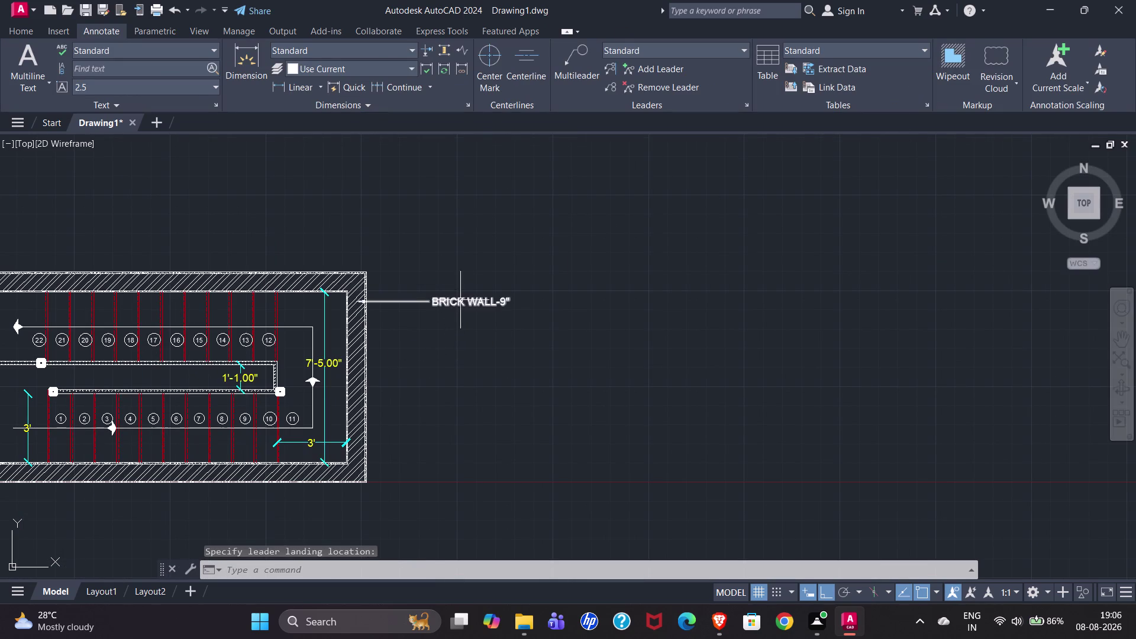
Point a second multileader at the plaster line, landing it beside the wall.
click(580, 74)
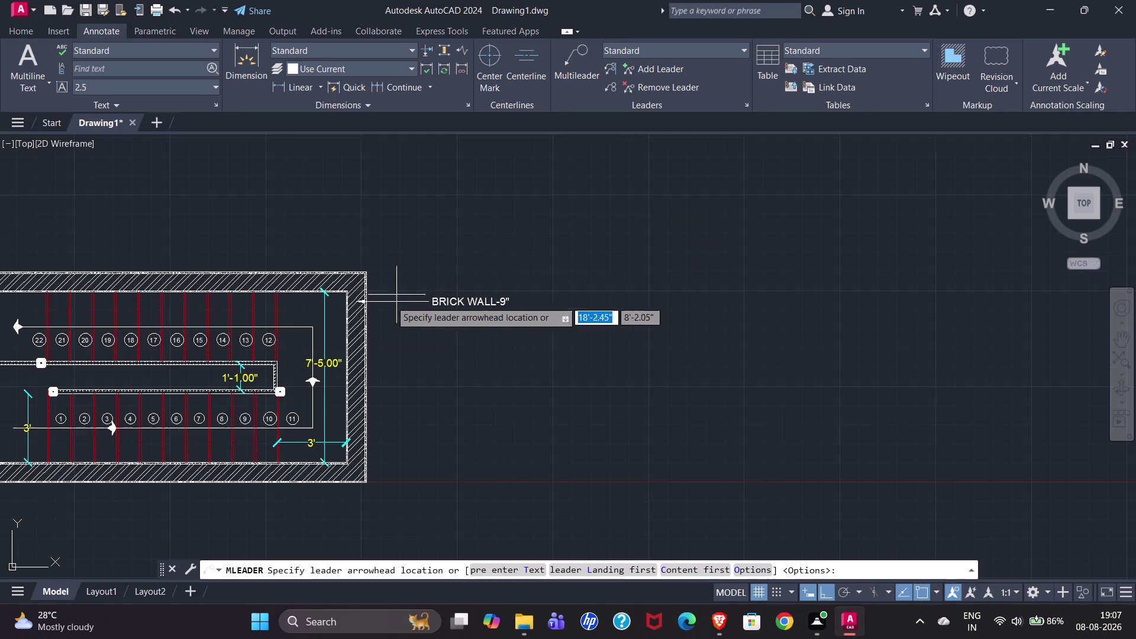
scroll(up, 3)
scroll(down, 3)
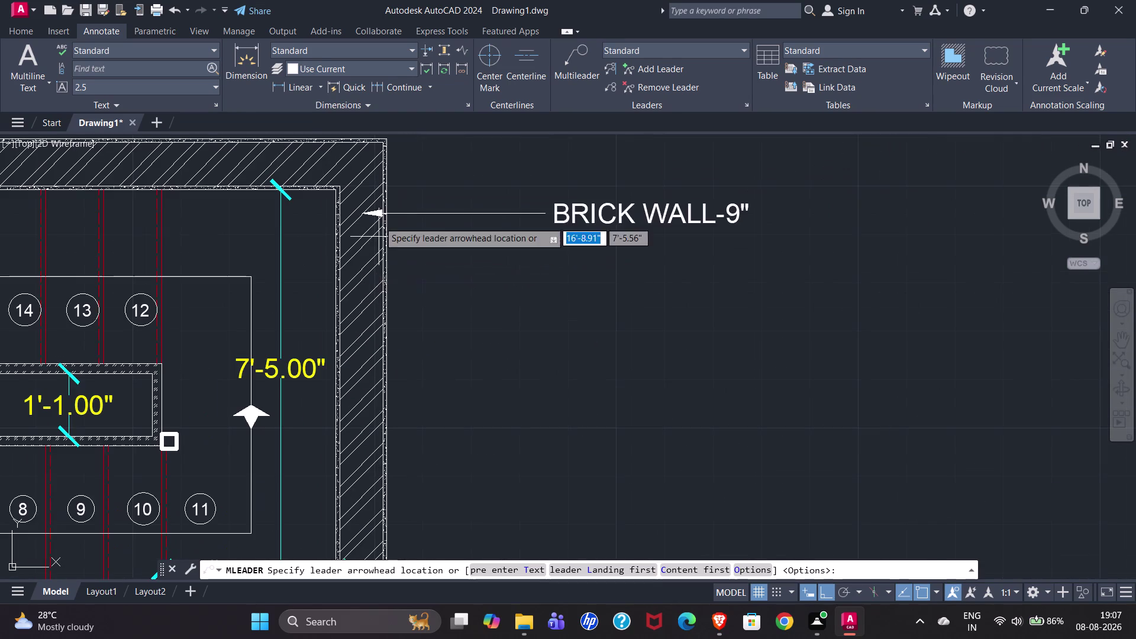
scroll(up, 3)
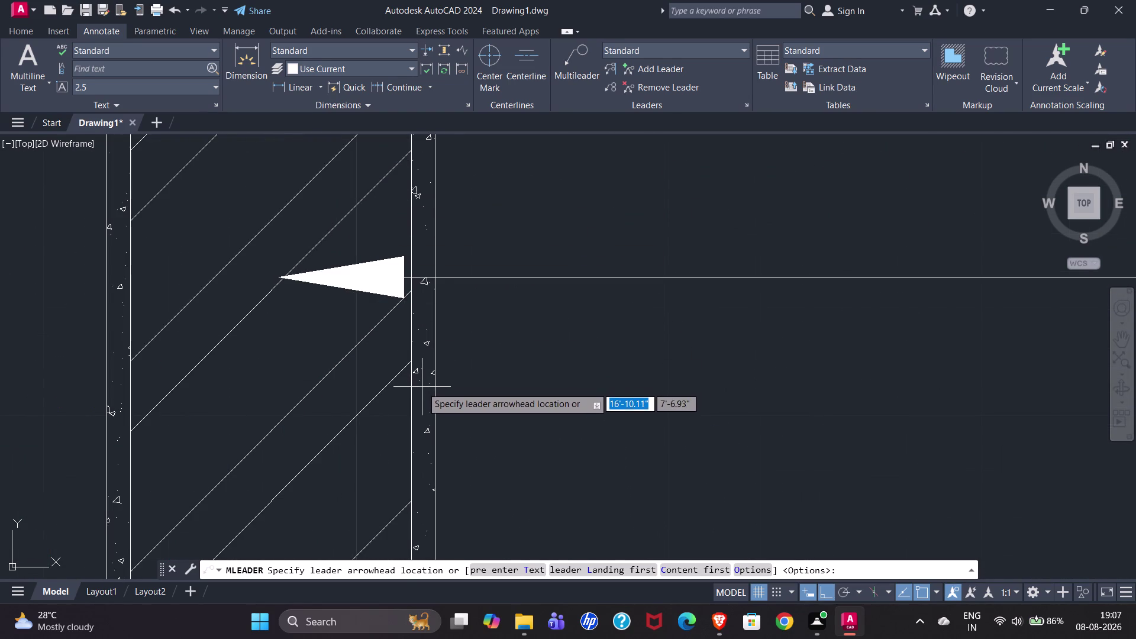
click(422, 387)
scroll(down, 3)
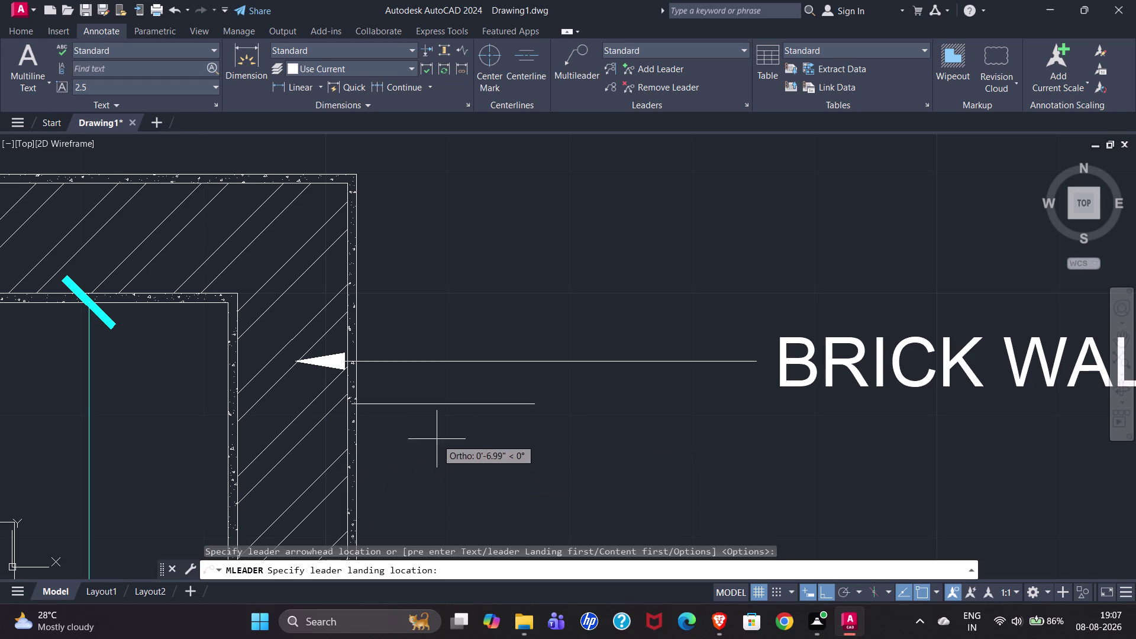
key(Escape)
click(562, 55)
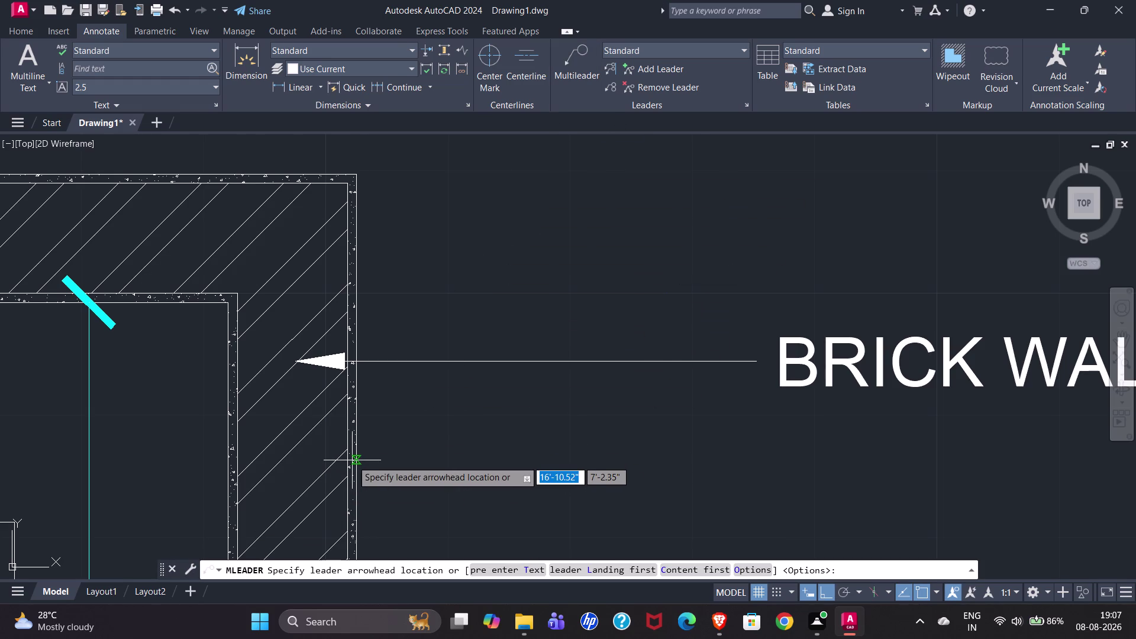
scroll(up, 3)
click(346, 479)
scroll(down, 3)
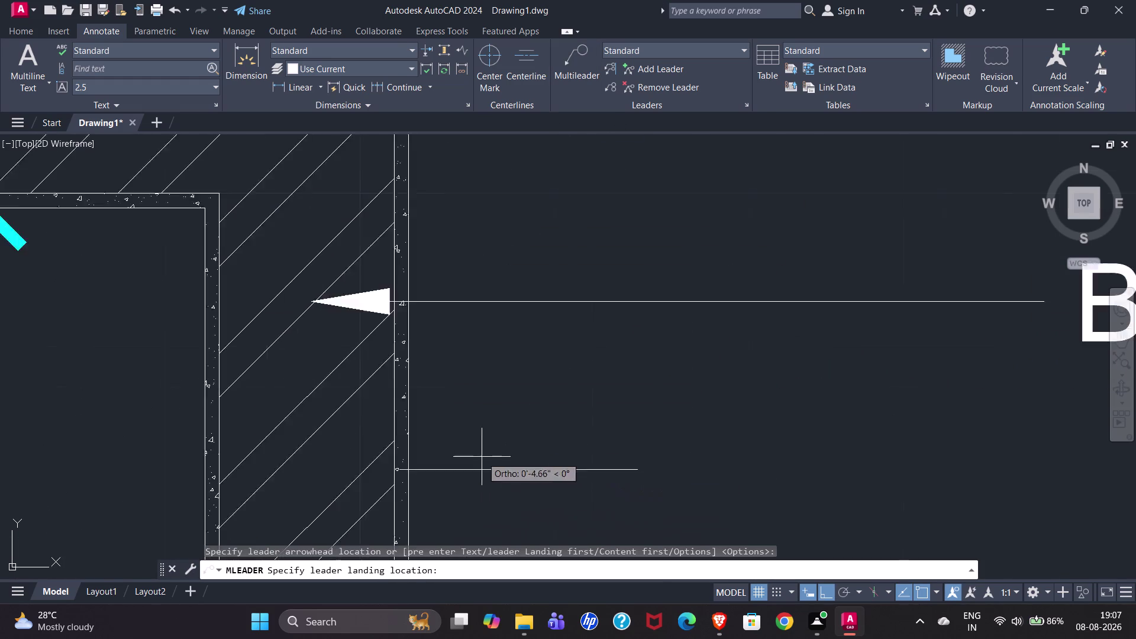
scroll(down, 3)
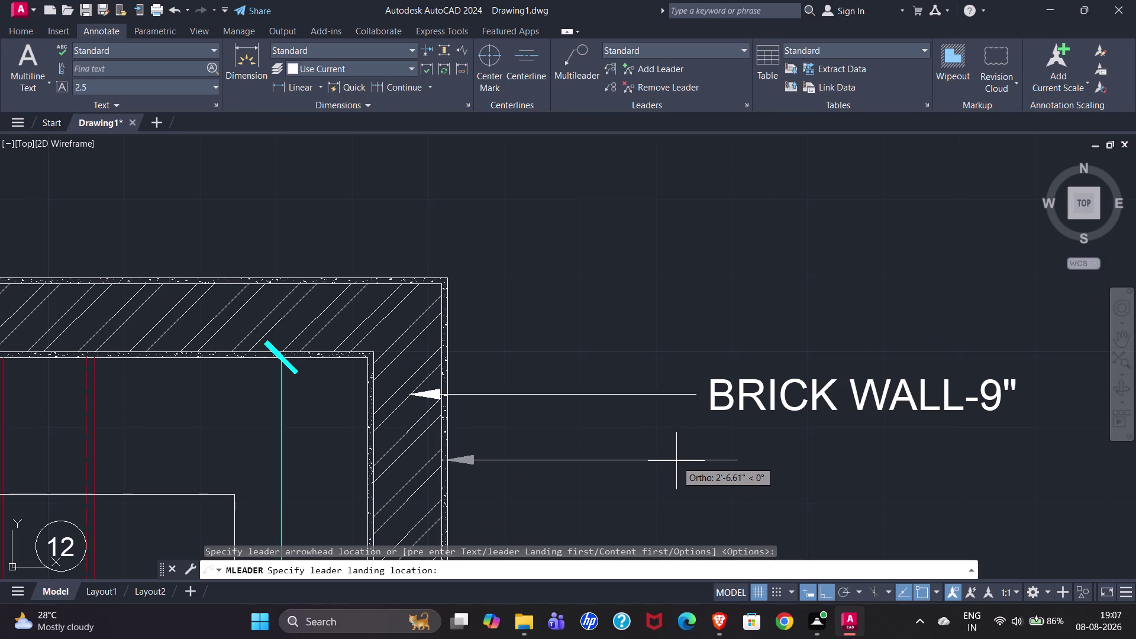
click(676, 461)
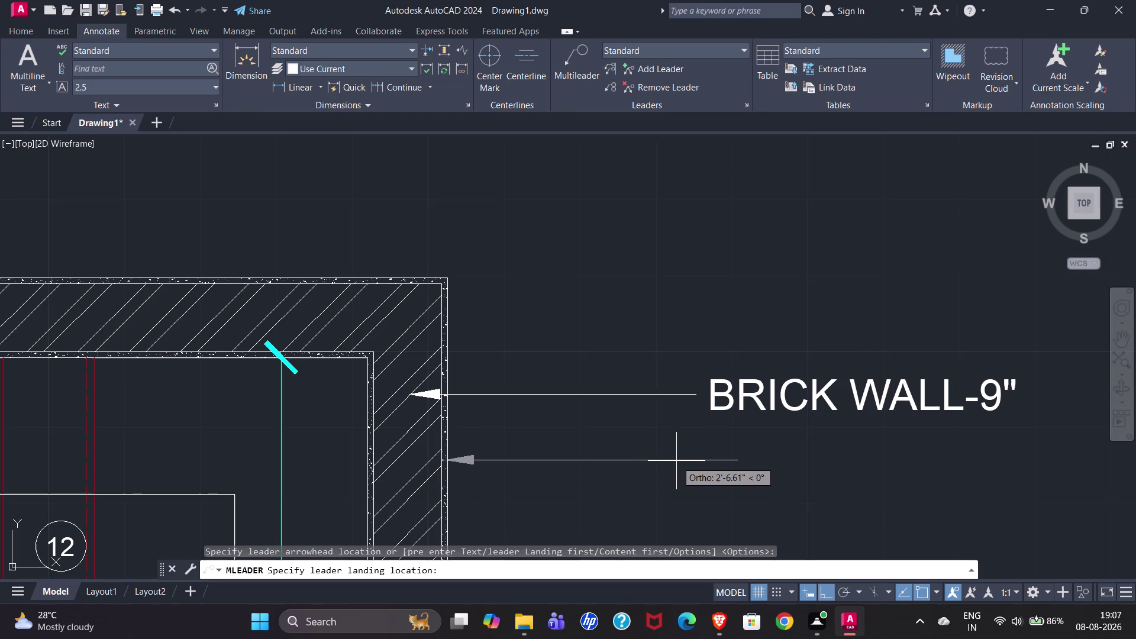
Enter the note text CEMENT PLASTER-0.75" and close the text editor.
text(C)
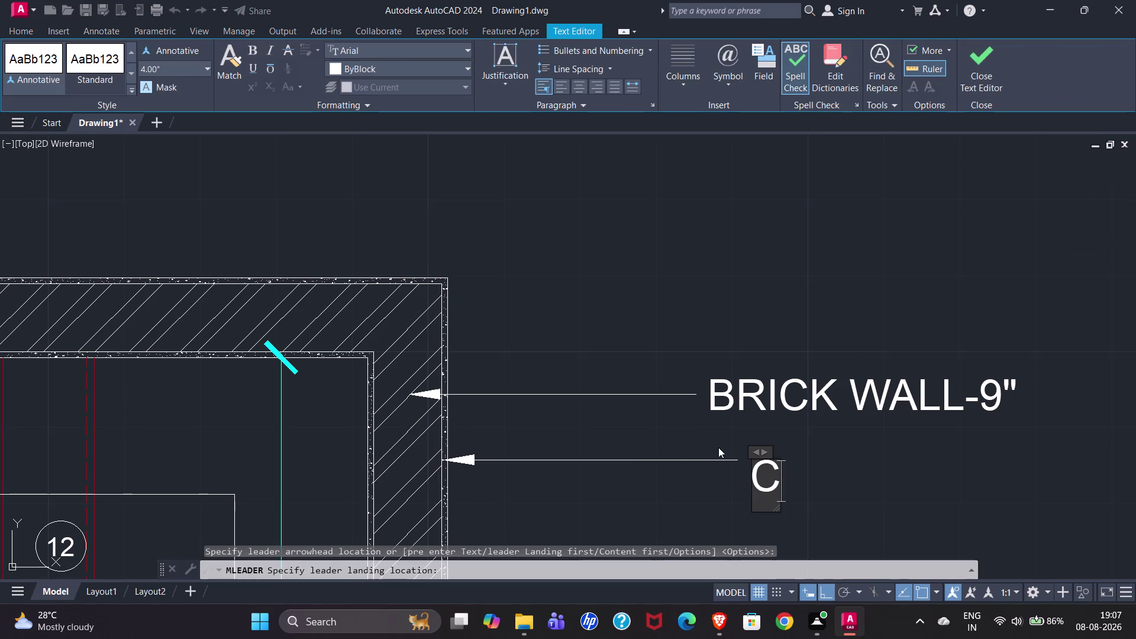
text(EMENT)
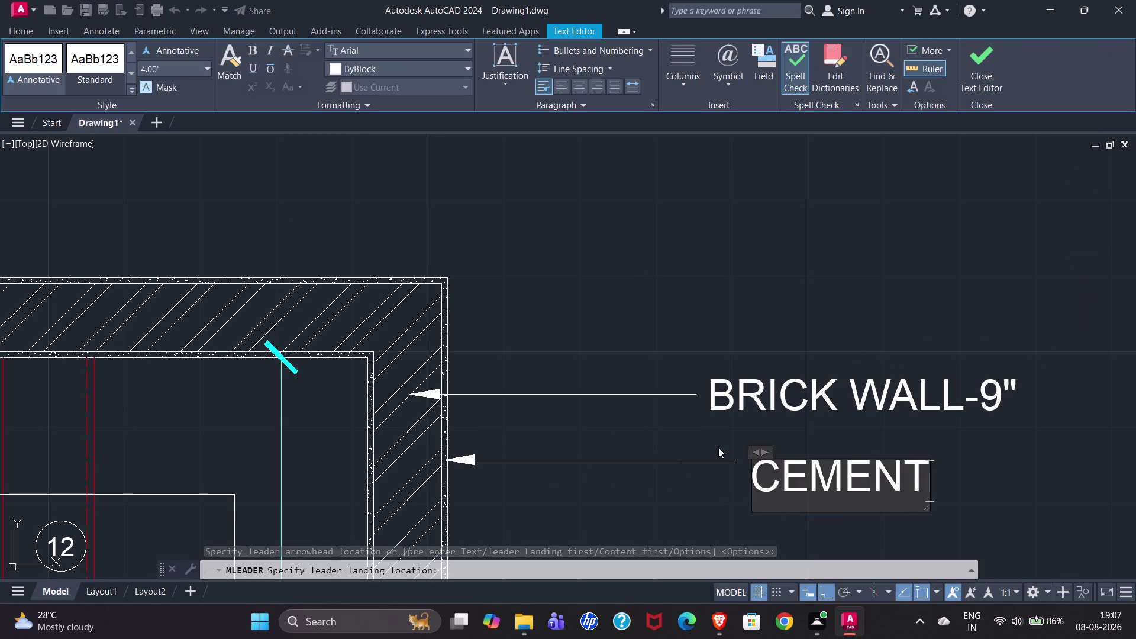
key(space)
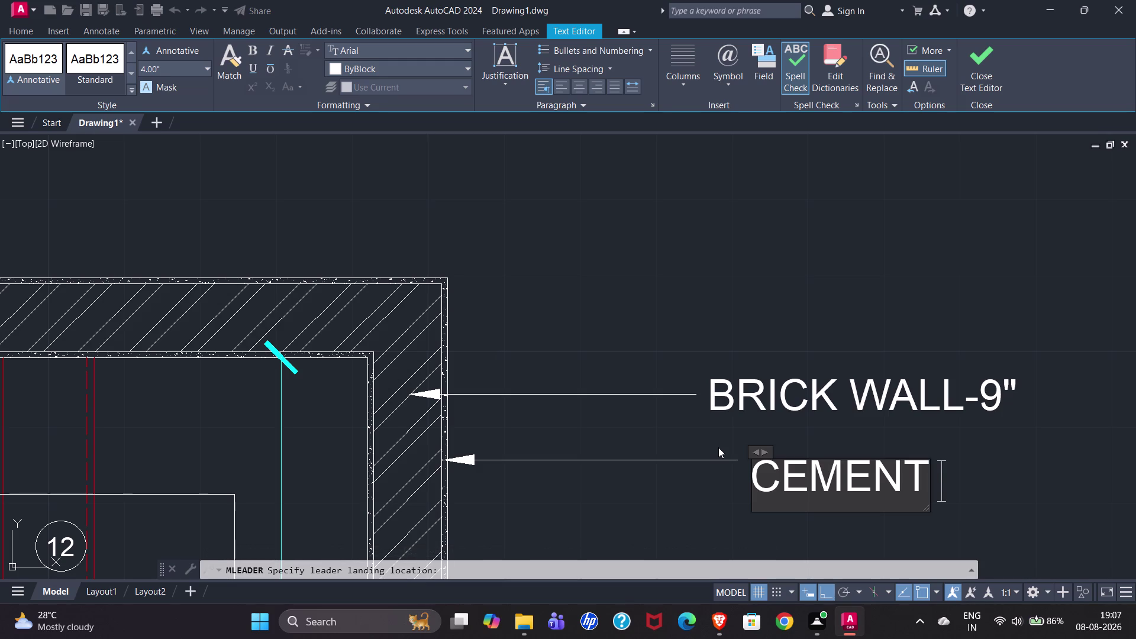
text(PLASTER)
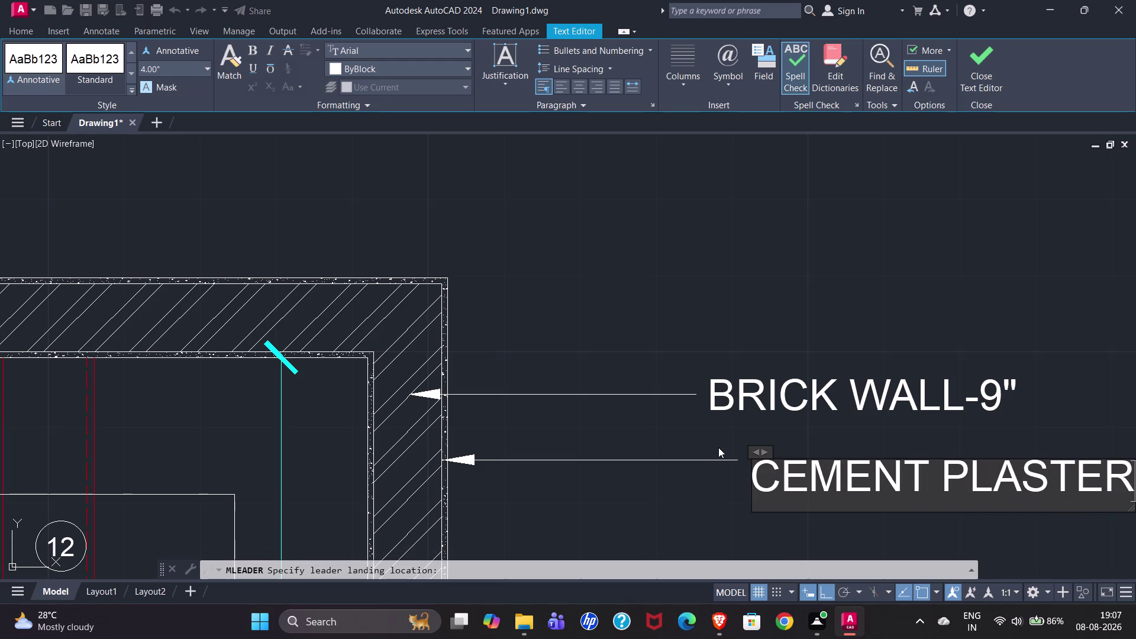
key(minus)
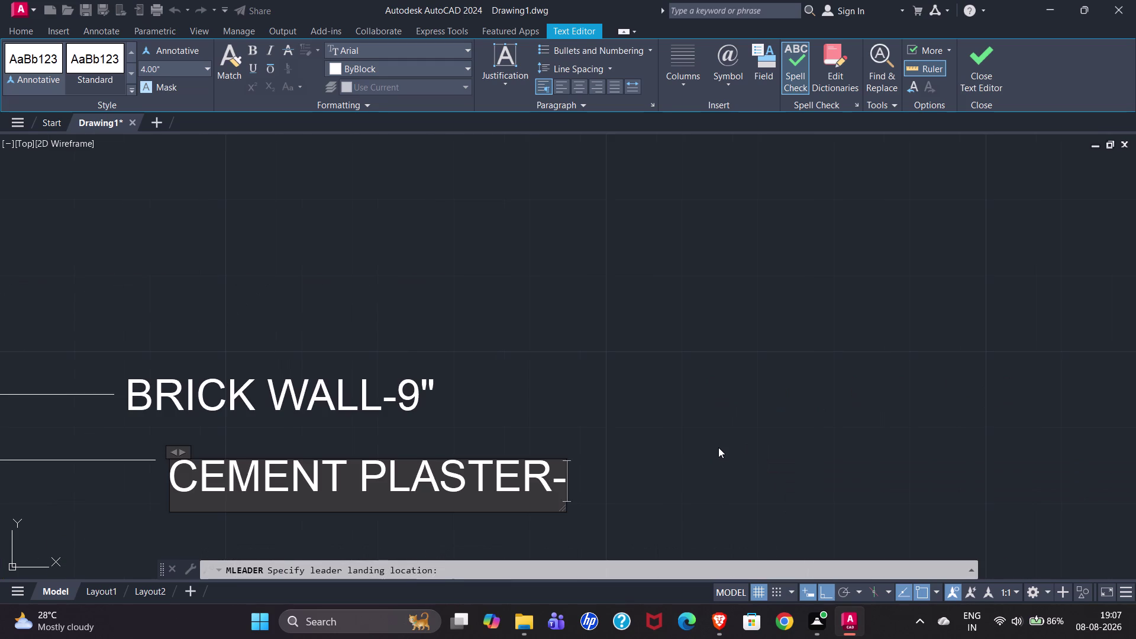
text(0.7)
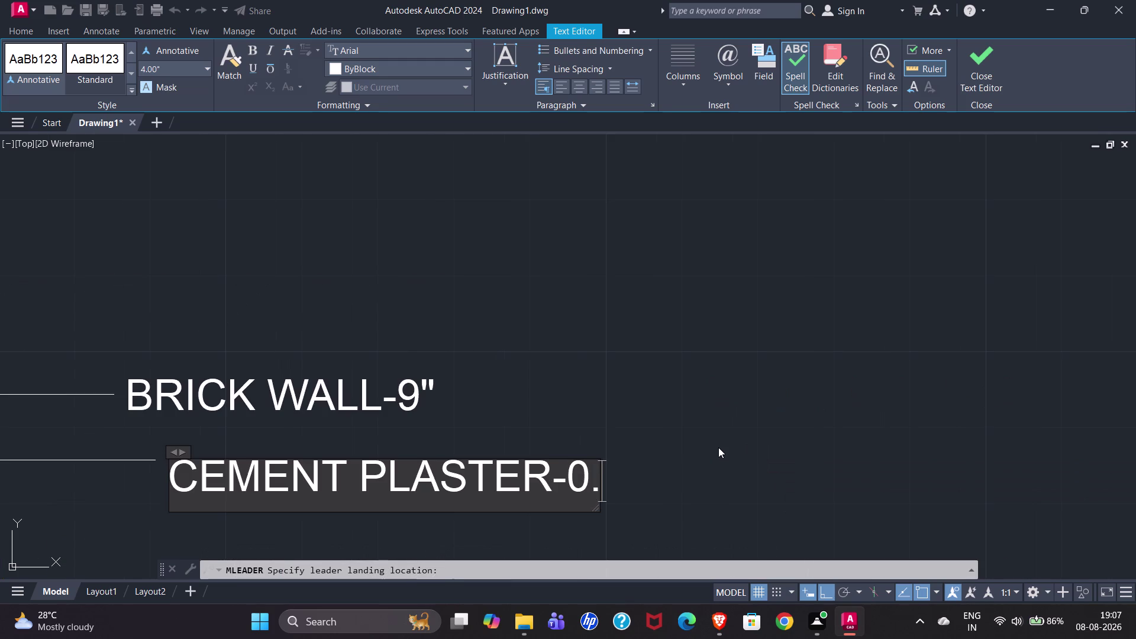
text(5")
key(Return)
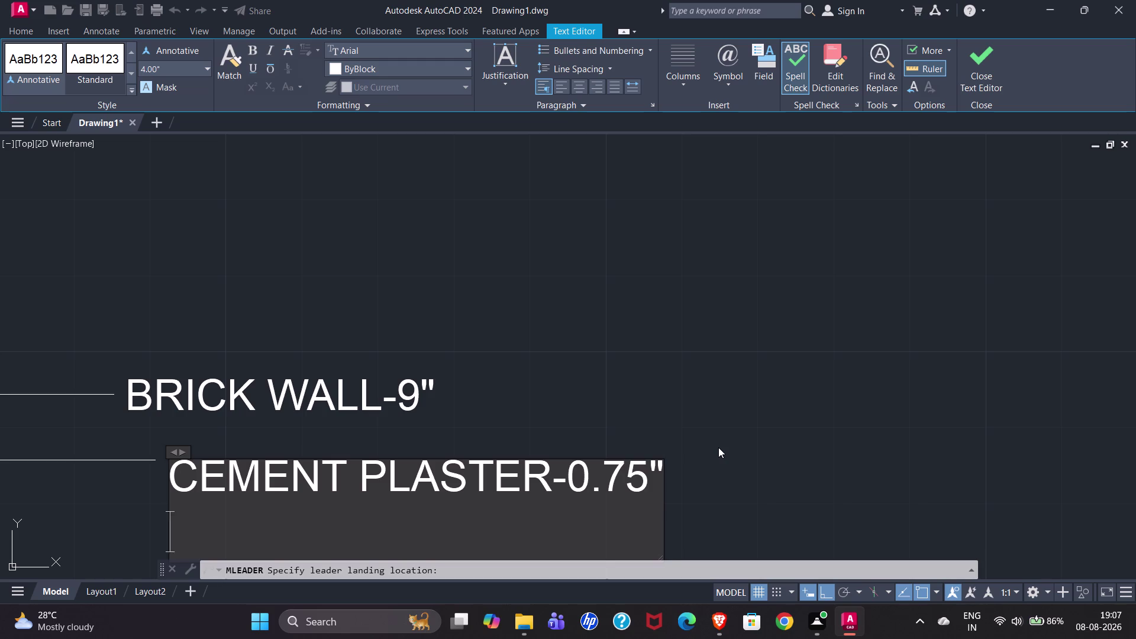
key(BackSpace)
click(960, 90)
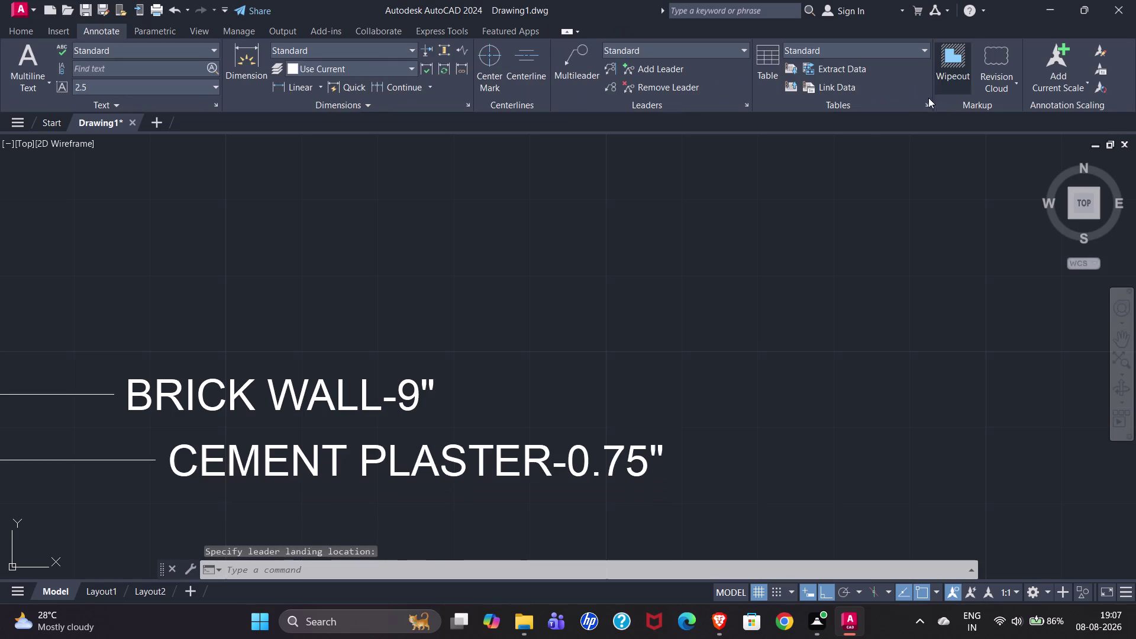
scroll(down, 3)
scroll(down, 3)
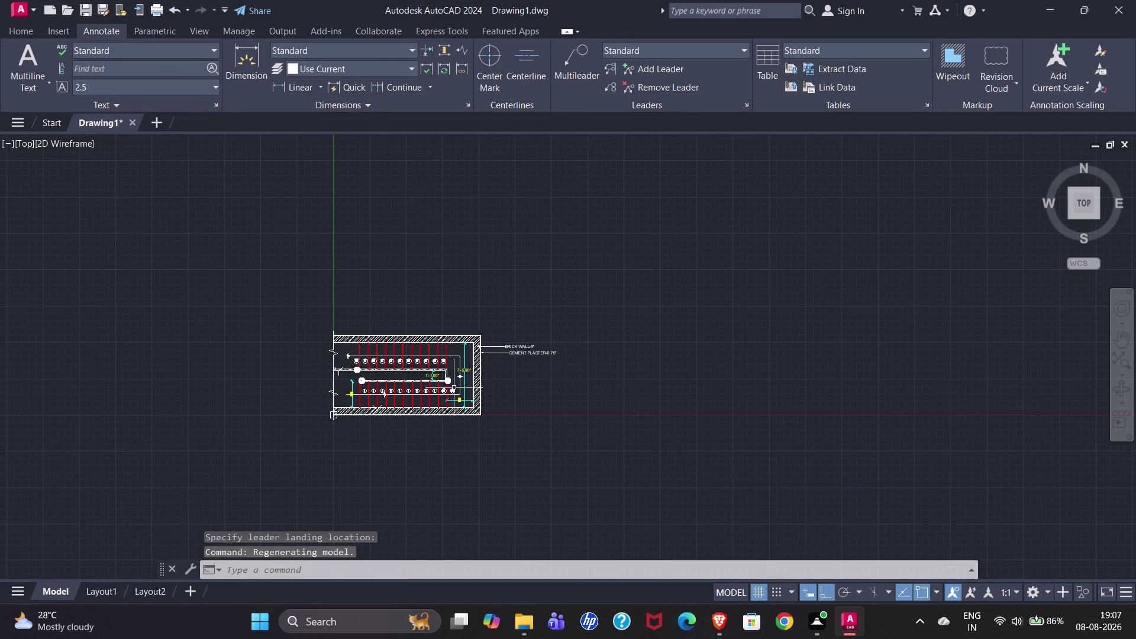
Use MLA to align the CEMENT PLASTER-0.75" note vertically to the BRICK WALL-9" note.
scroll(up, 3)
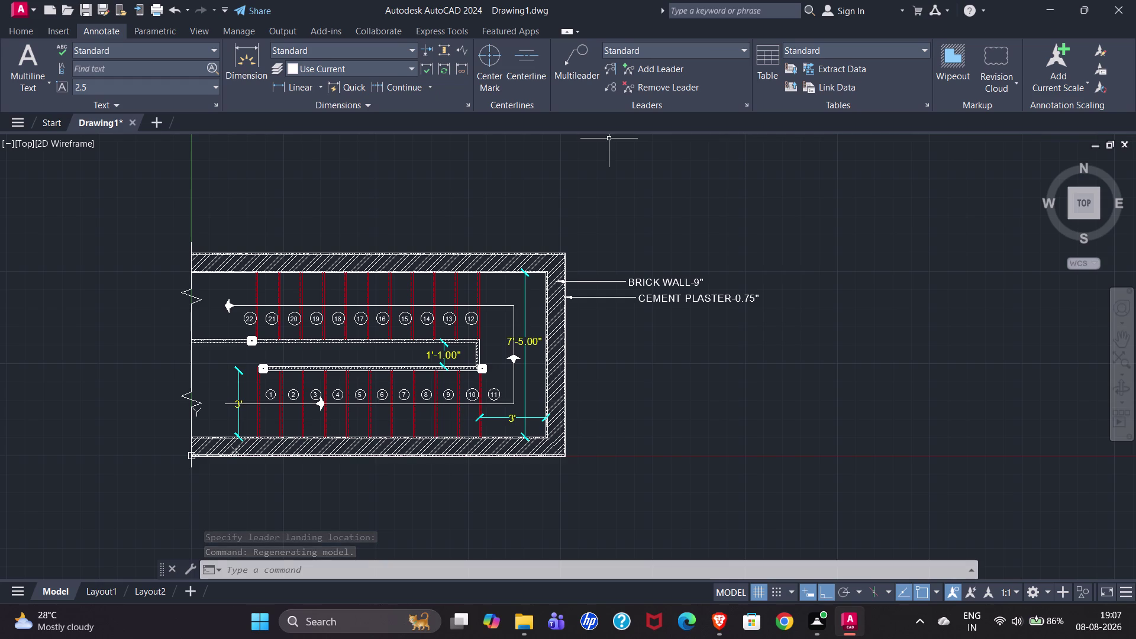
text(MLA)
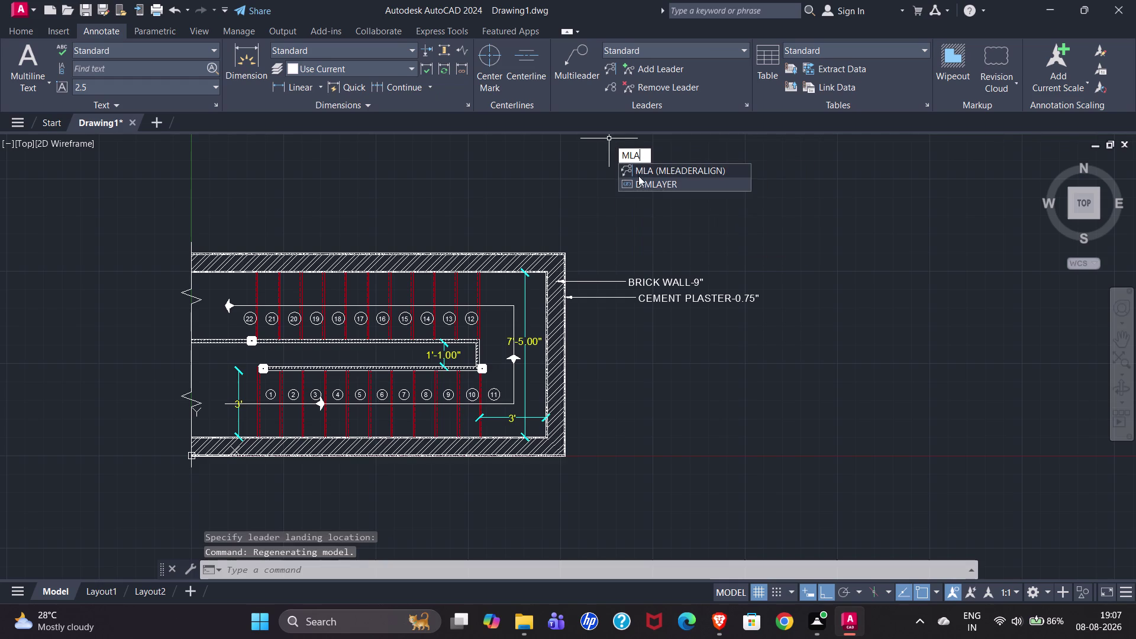
click(683, 171)
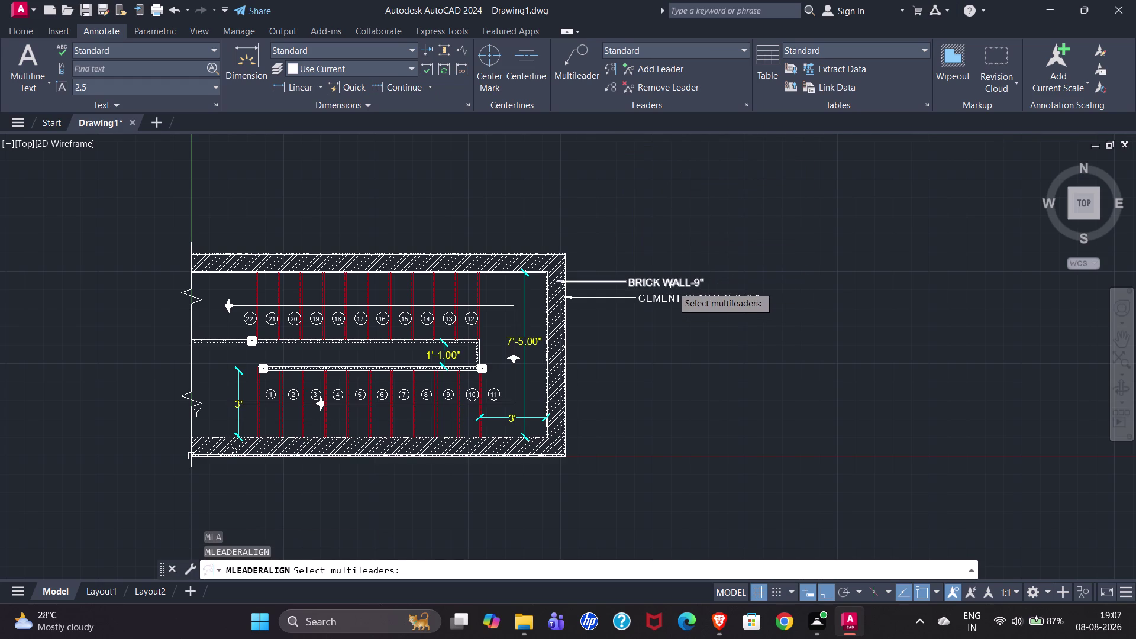
click(672, 286)
click(675, 303)
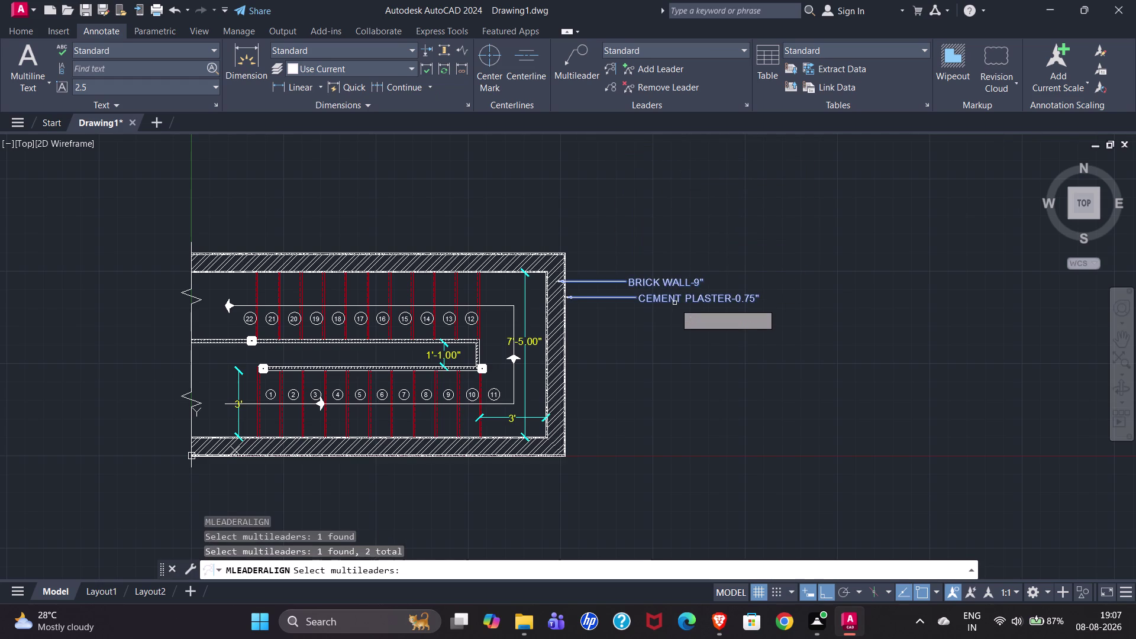
key(Return)
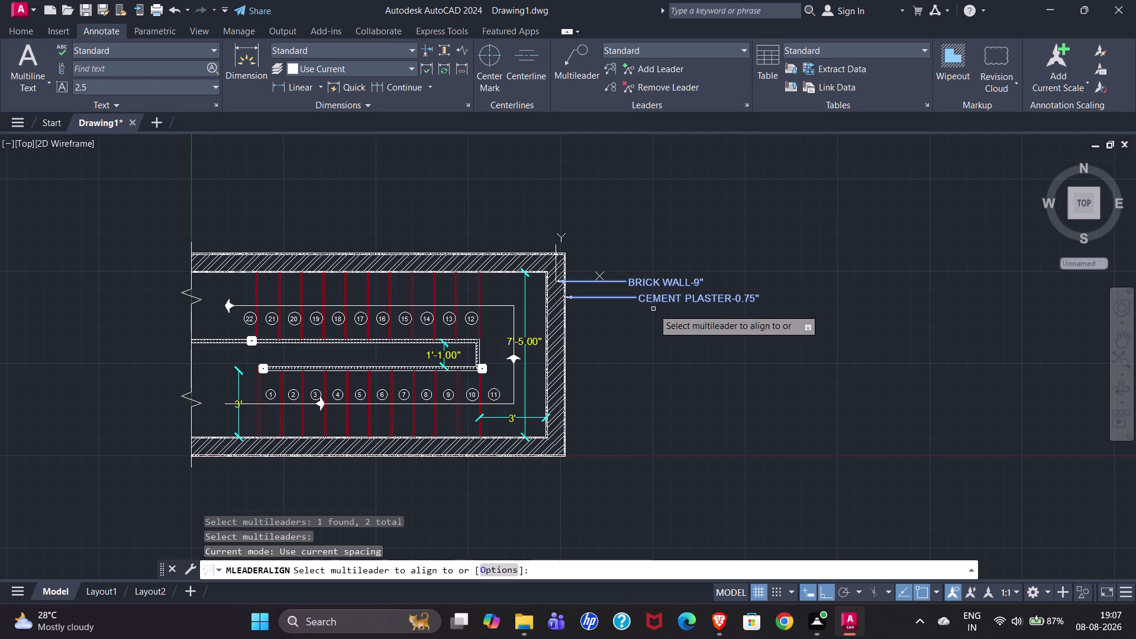
drag(653, 283, 627, 135)
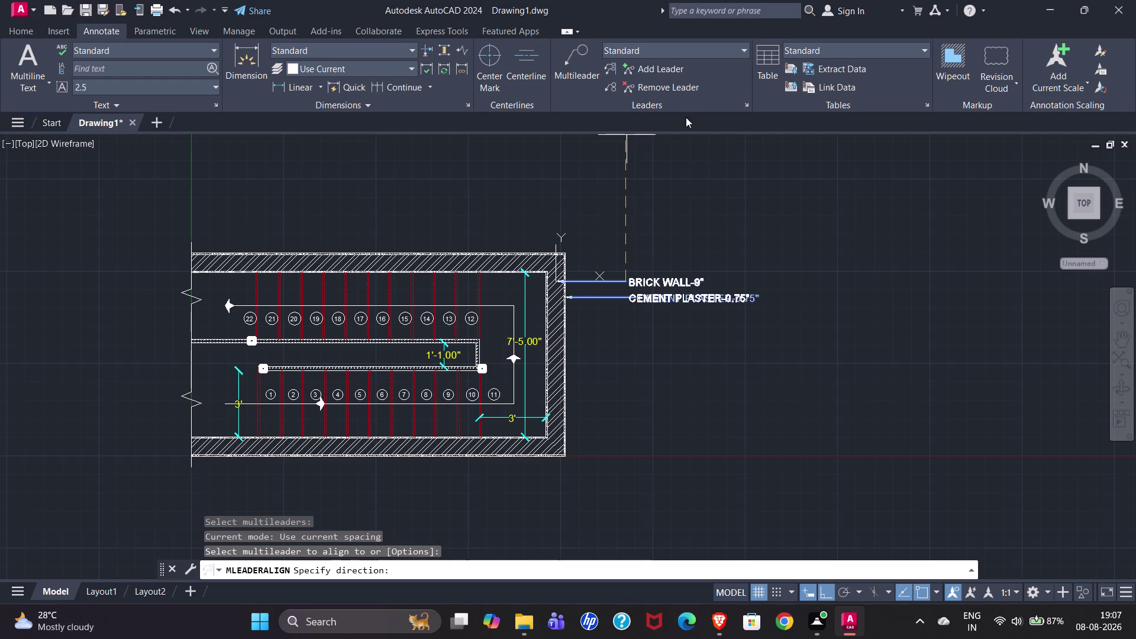
click(634, 170)
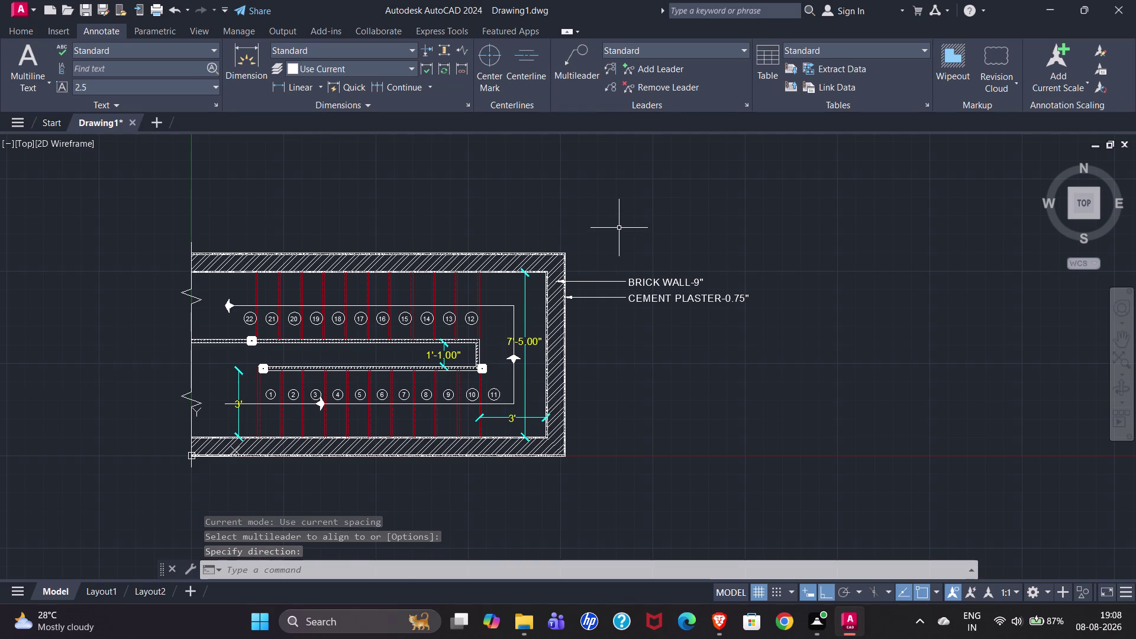
scroll(down, 3)
scroll(up, 3)
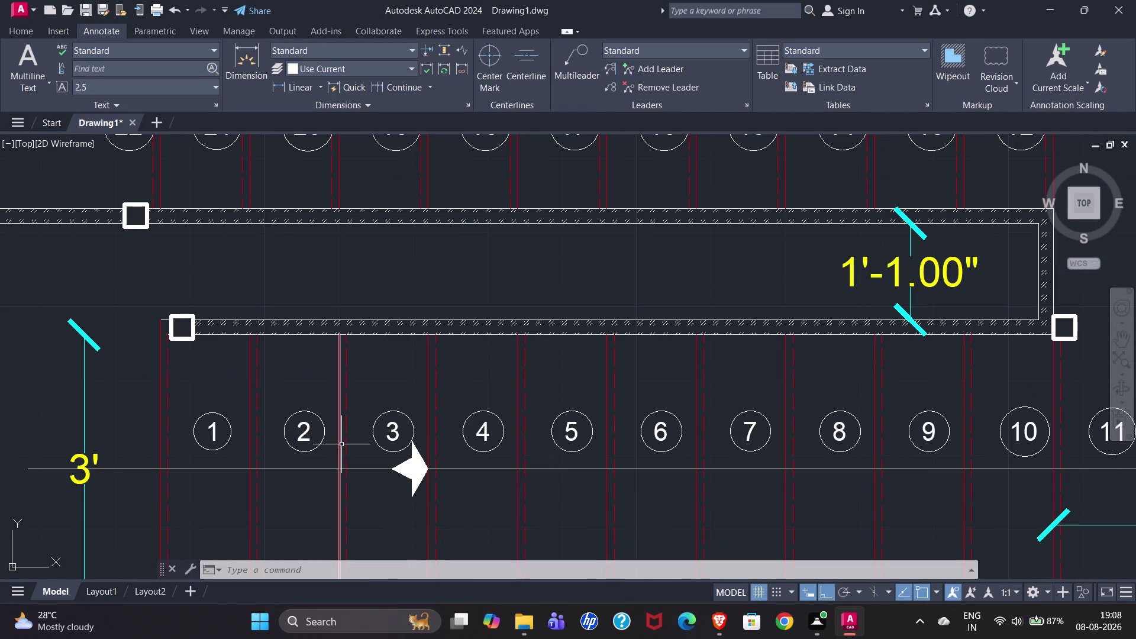
scroll(down, 3)
scroll(down, 3)
scroll(down, 3)
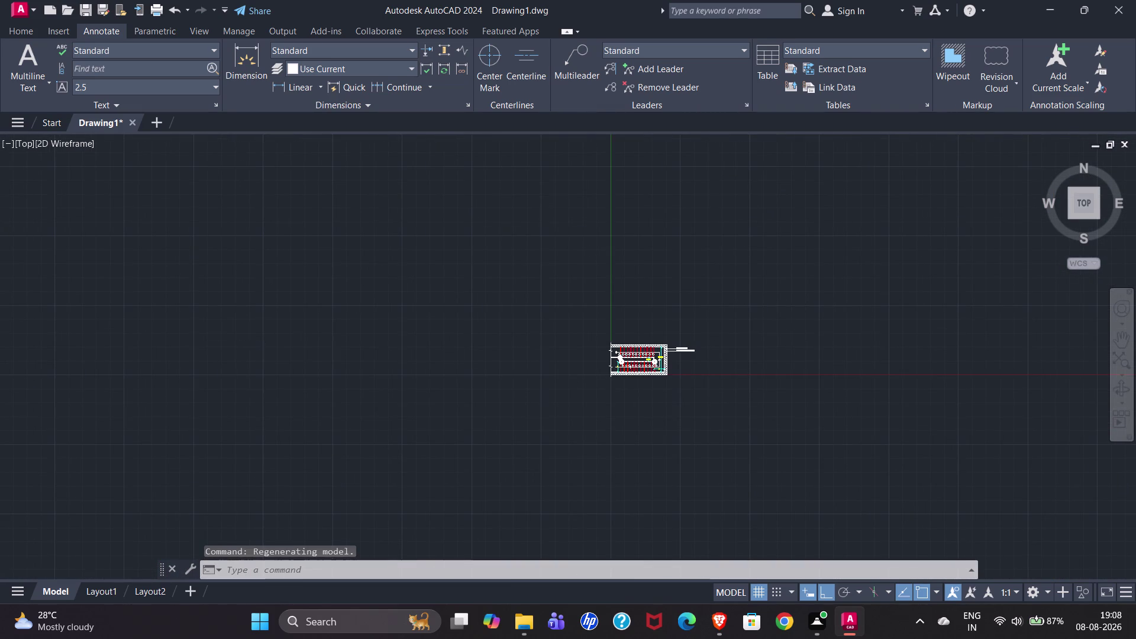
scroll(up, 3)
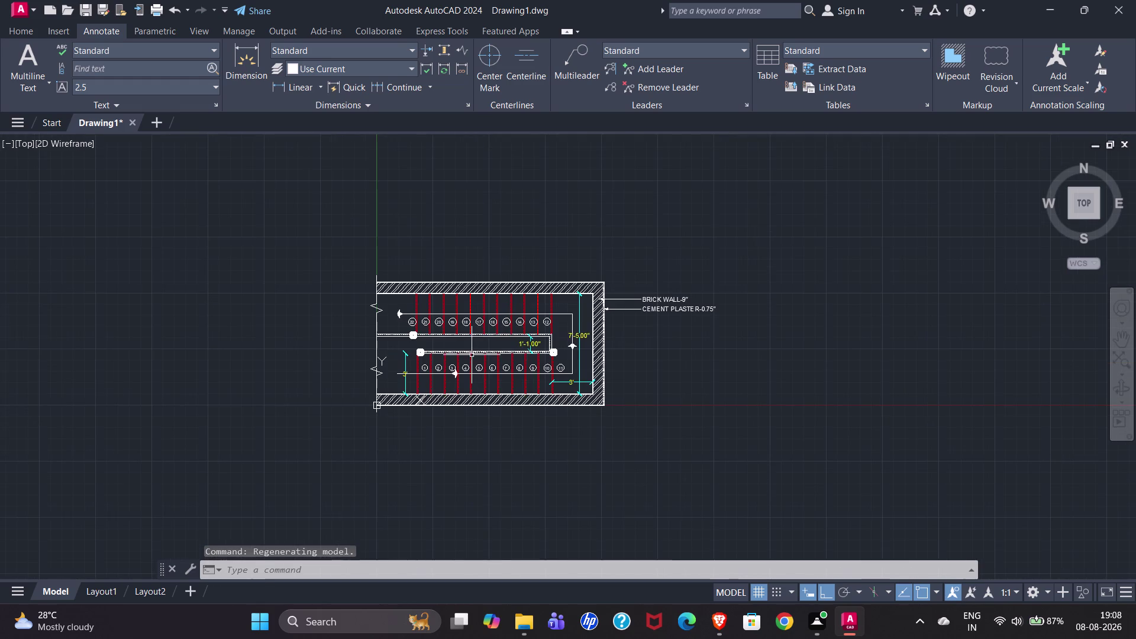
scroll(up, 3)
scroll(down, 3)
scroll(up, 3)
scroll(down, 3)
scroll(down, 3)
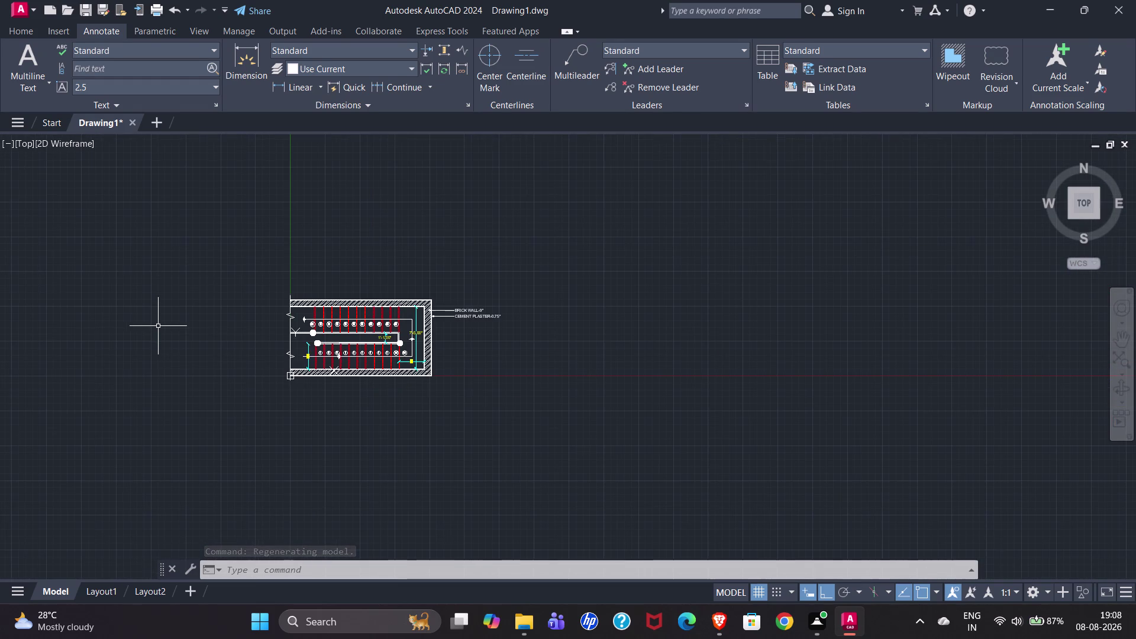
scroll(down, 3)
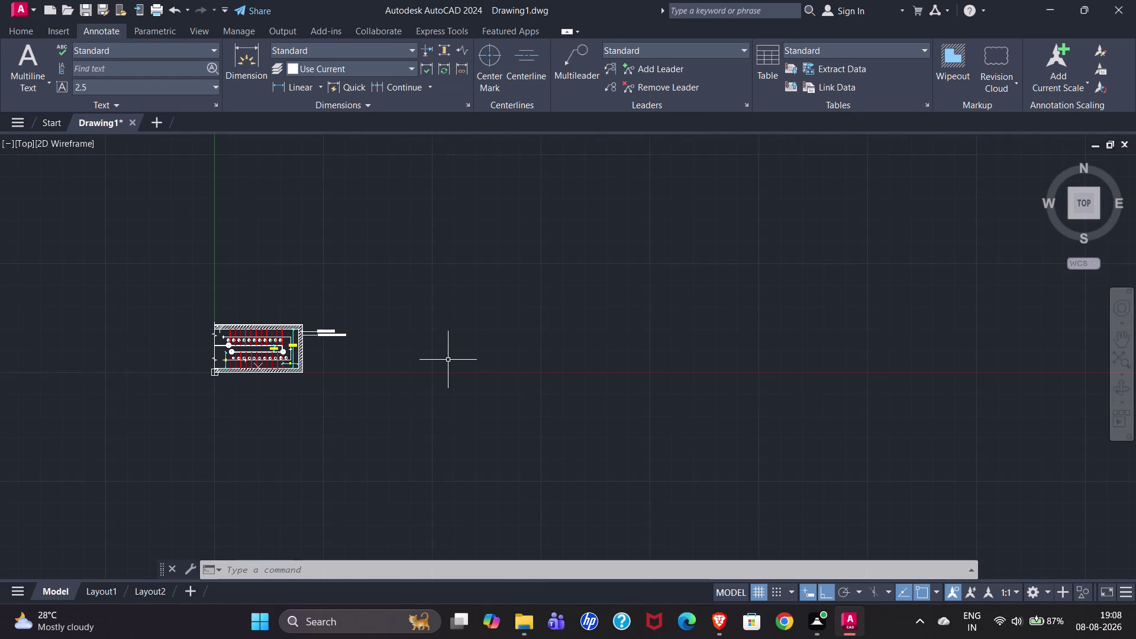